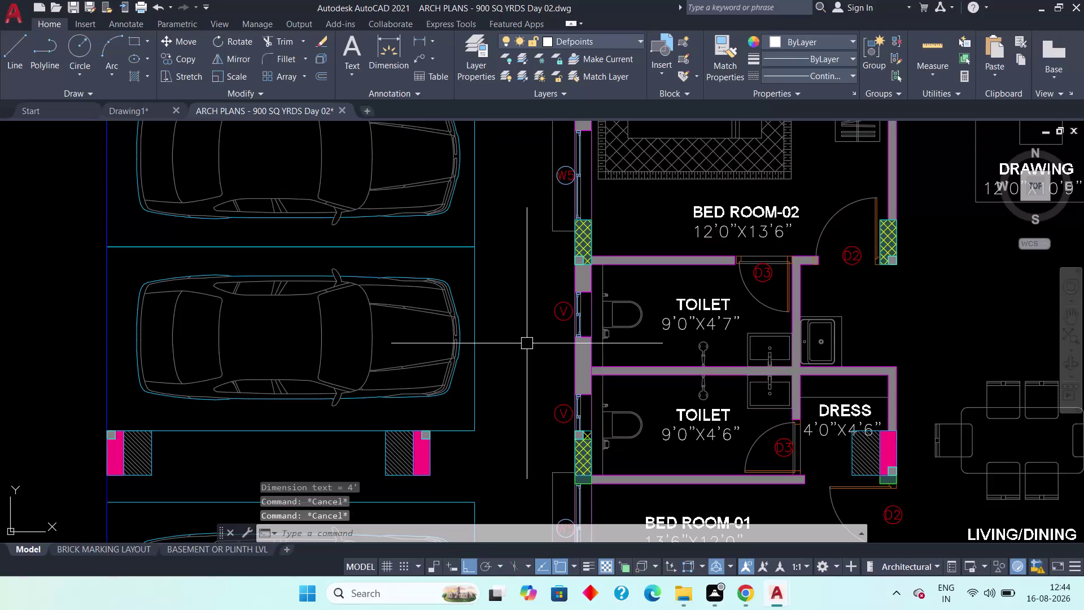
Pan and zoom across the ARCH PLANS floor plan toward the ramp and pick a column block.
scroll(down, 3)
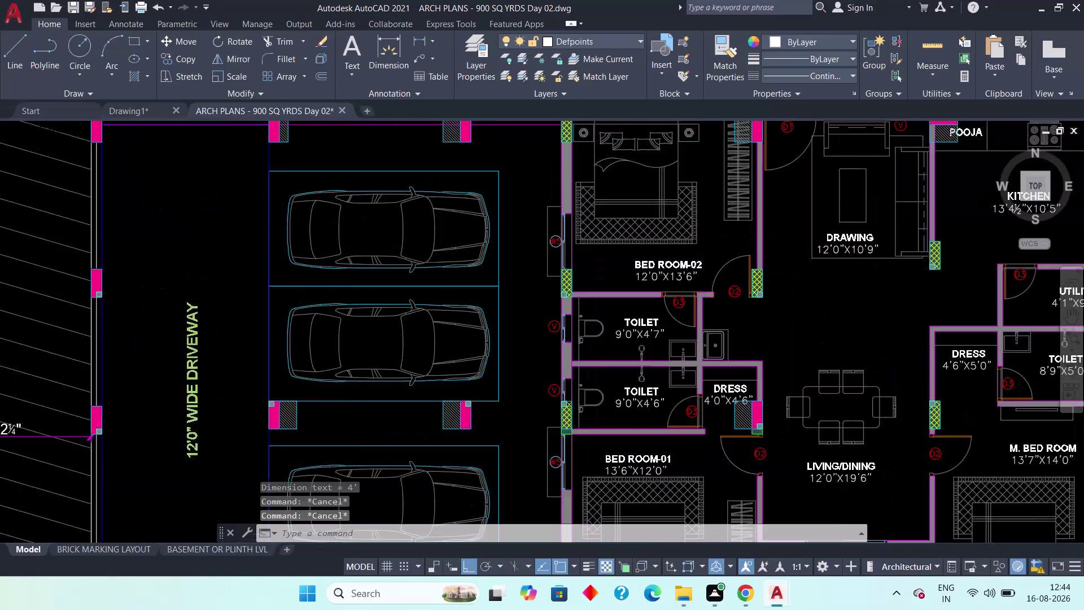
scroll(down, 3)
scroll(down, 3)
middle_drag(593, 359, 699, 404)
scroll(up, 3)
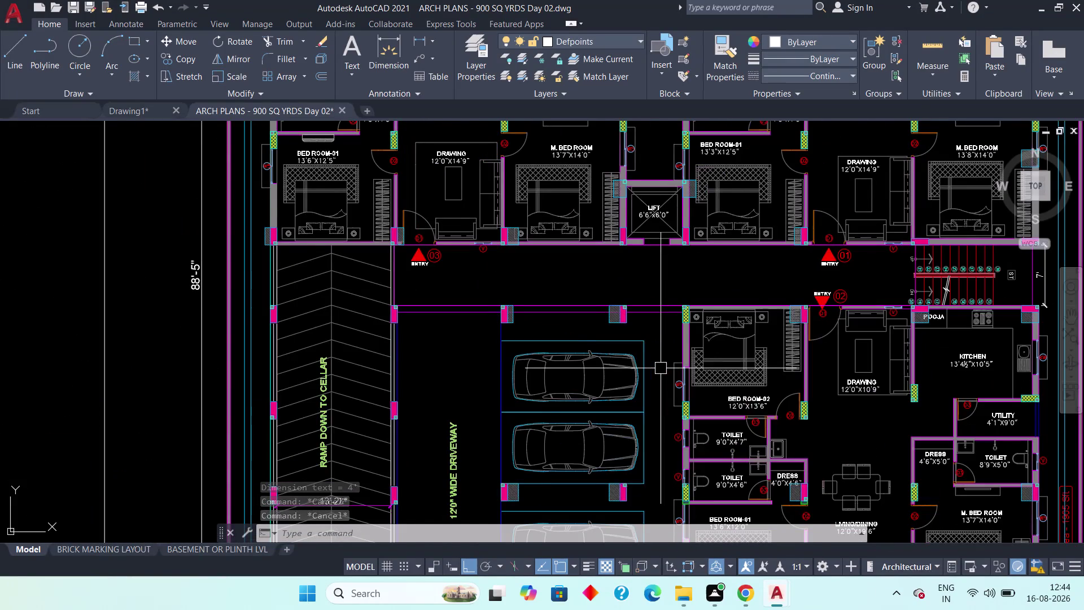
middle_drag(696, 386, 832, 431)
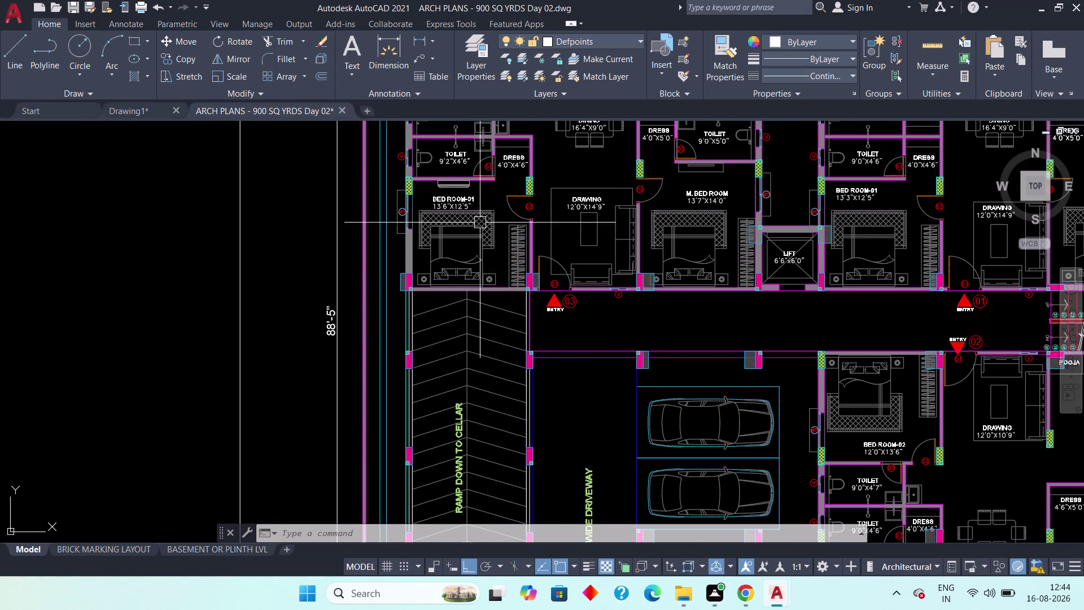
scroll(down, 3)
middle_drag(498, 255, 539, 281)
scroll(down, 3)
scroll(up, 3)
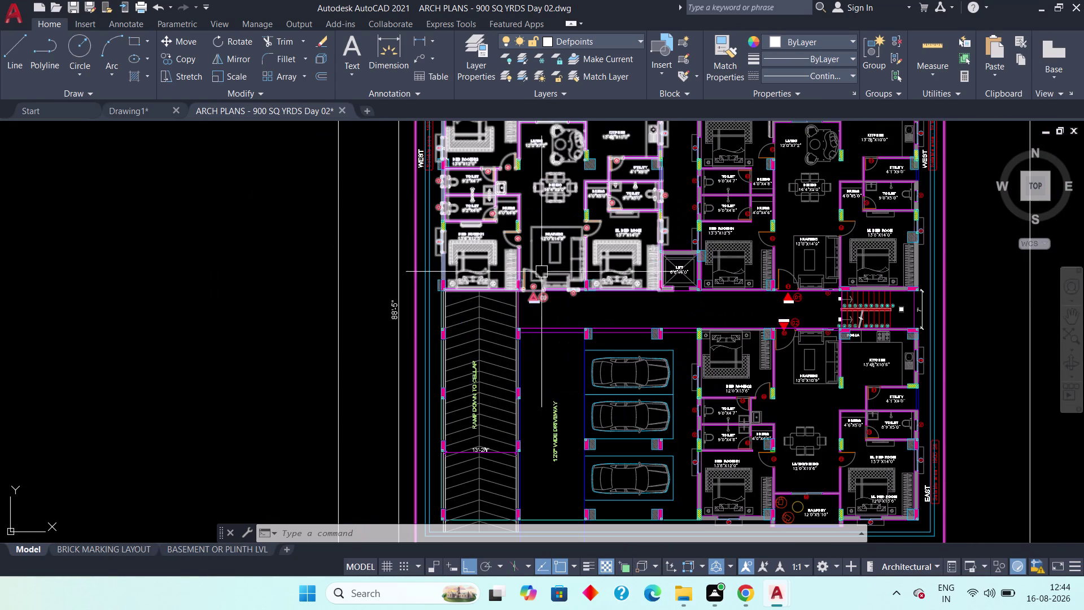
scroll(up, 3)
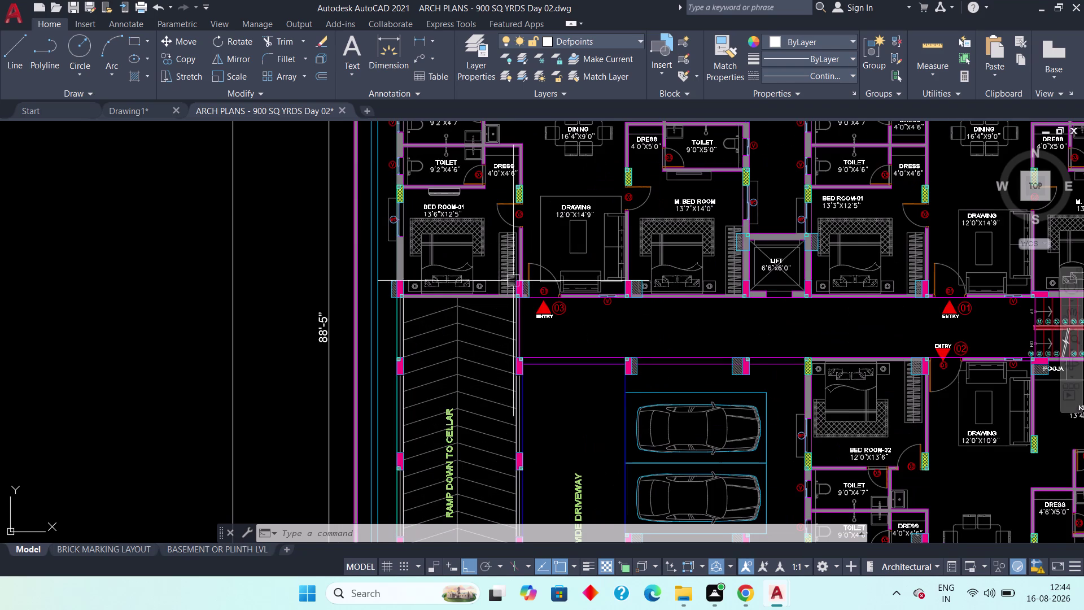
click(517, 286)
scroll(down, 3)
scroll(up, 3)
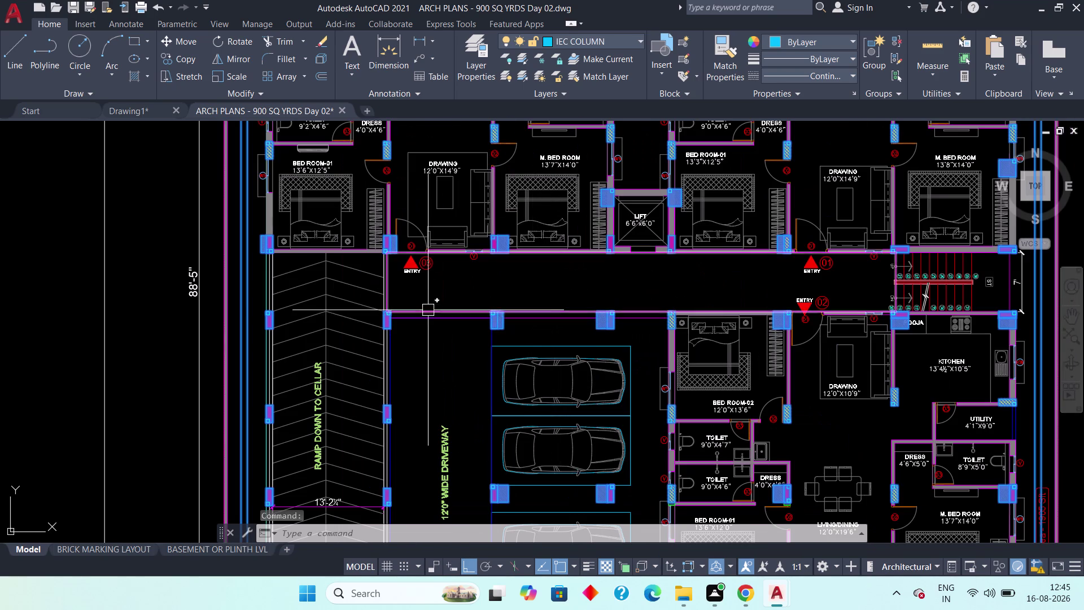
scroll(down, 3)
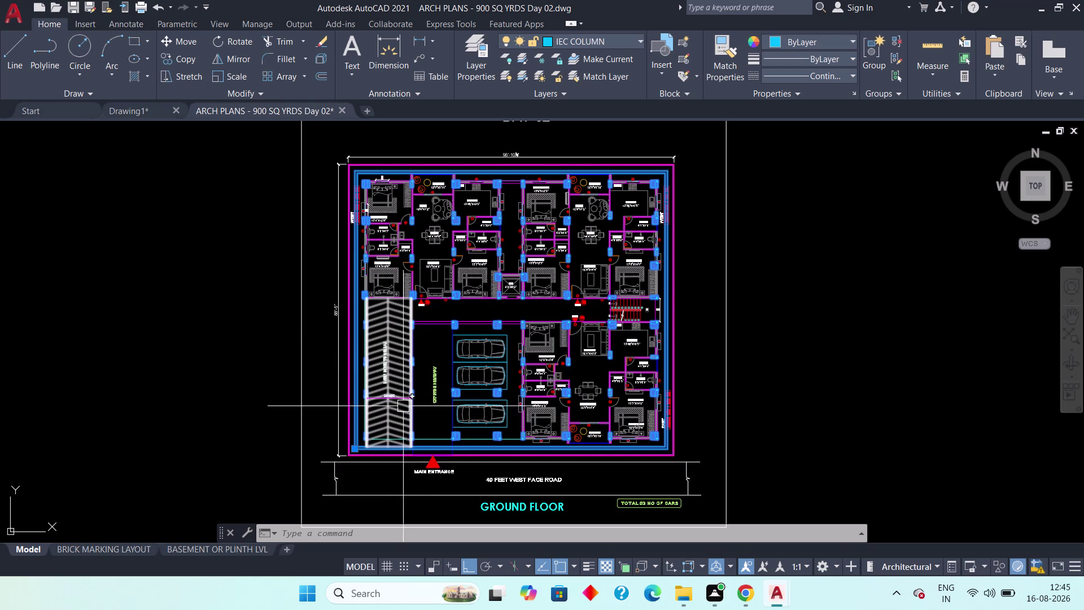
scroll(up, 3)
middle_drag(435, 378, 421, 263)
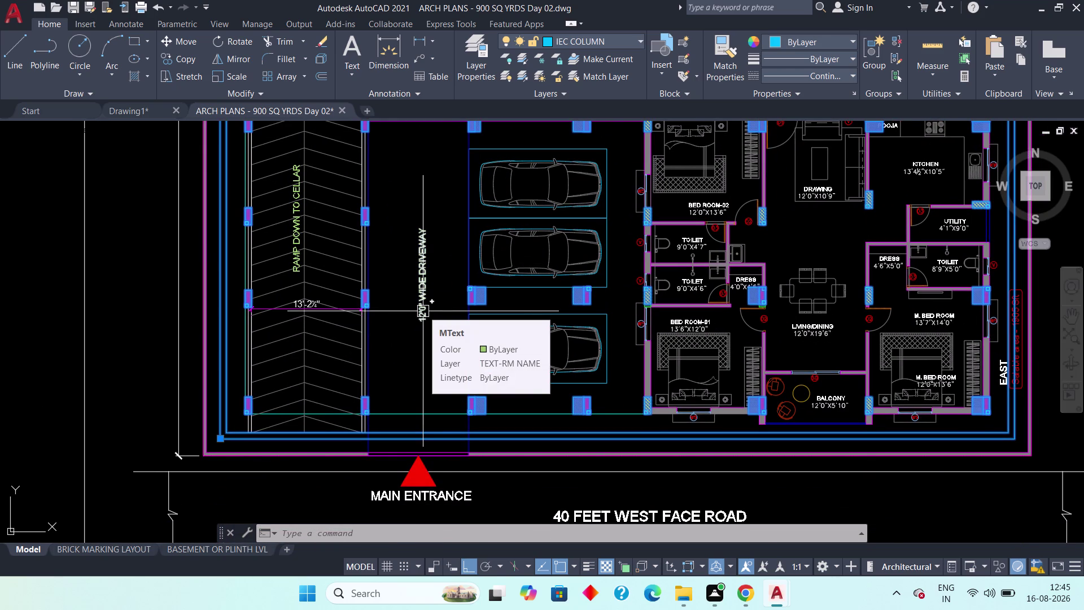
Cancel that selection, pick another column block, then clear the selection.
key(Escape)
key(Escape)
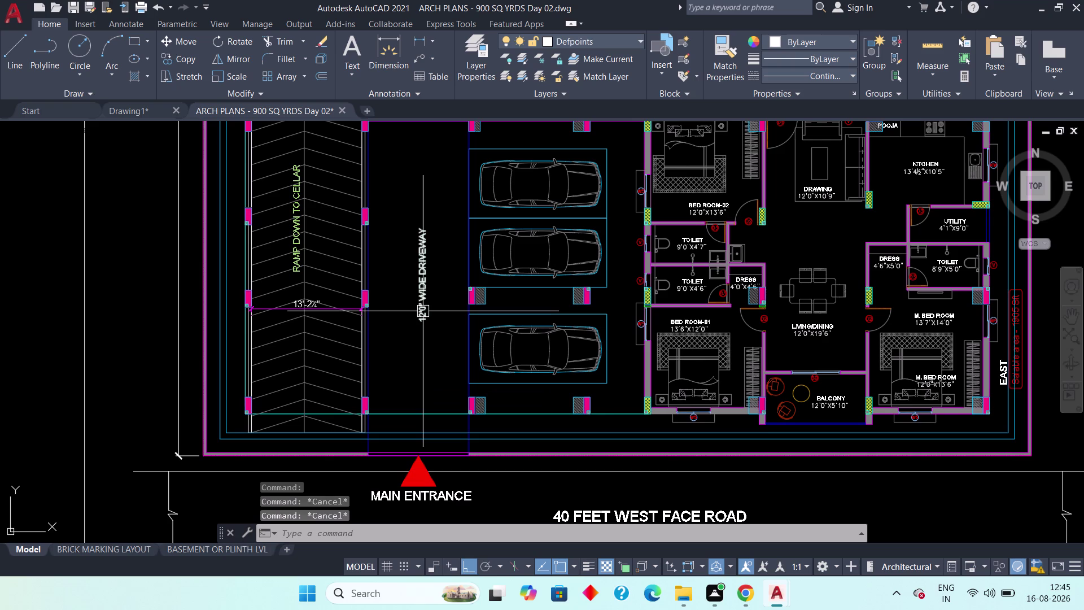
scroll(down, 3)
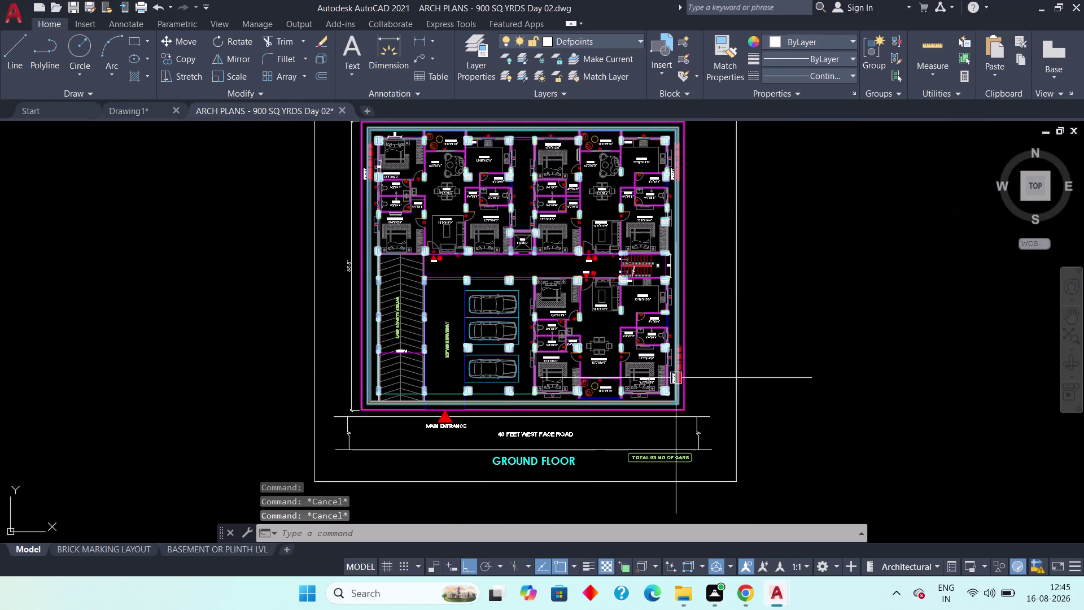
scroll(up, 3)
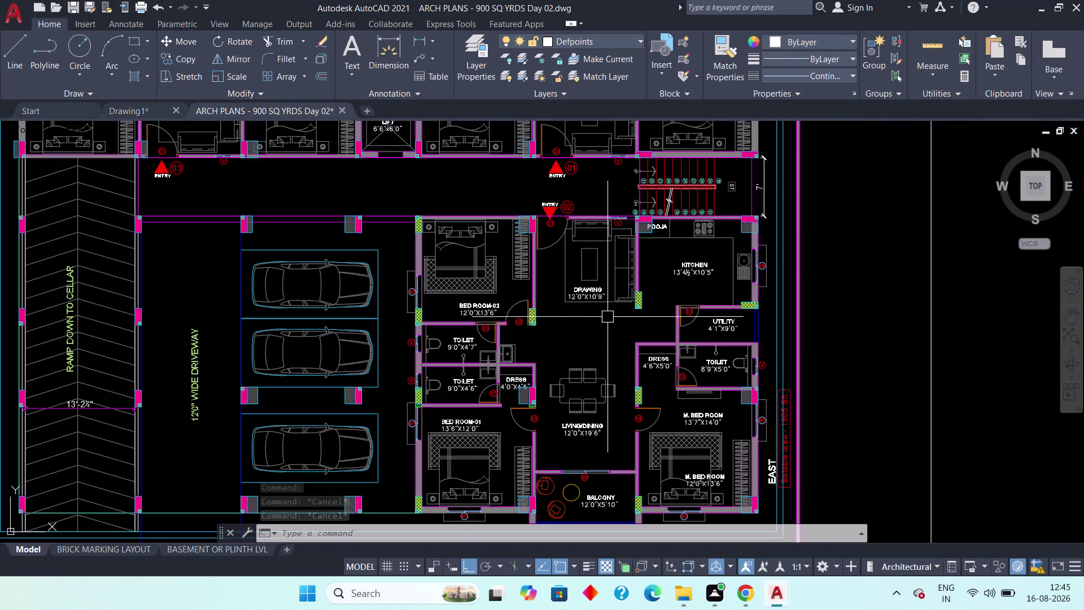
scroll(up, 3)
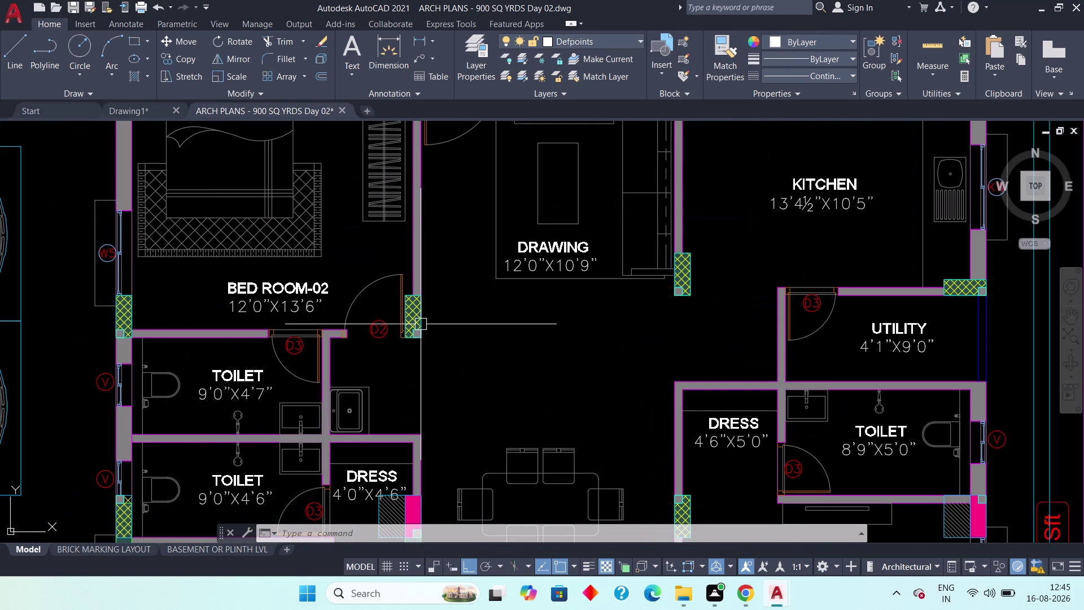
click(420, 324)
scroll(down, 3)
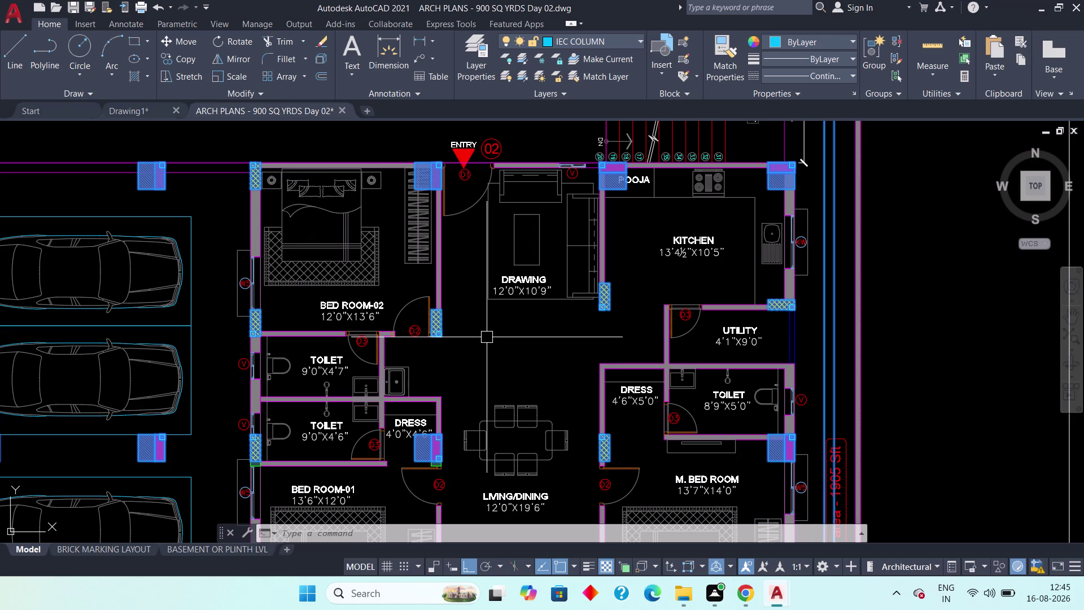
key(Escape)
key(Escape)
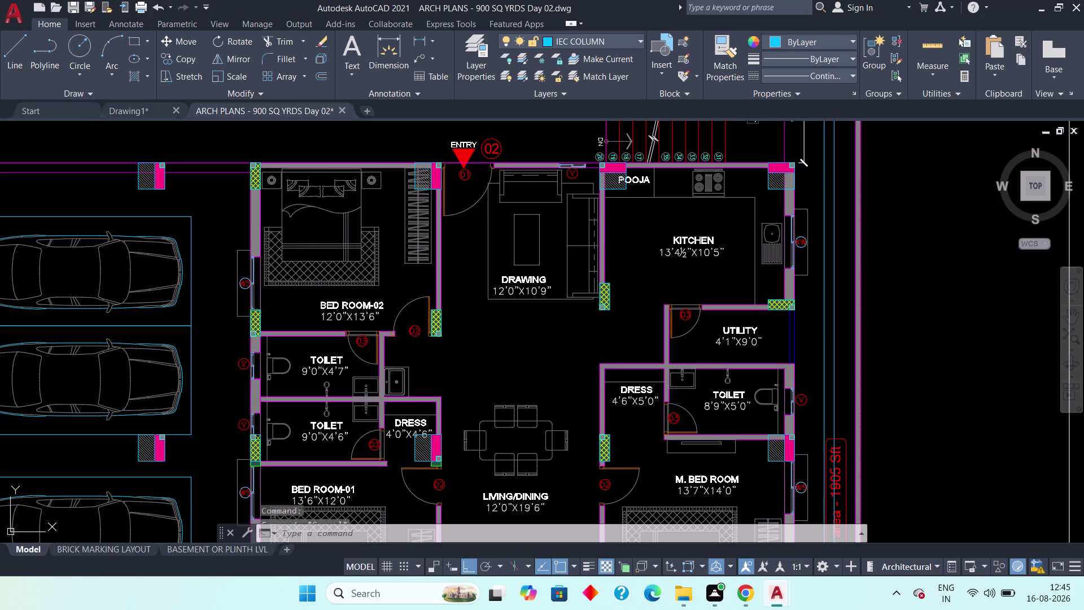
key(Escape)
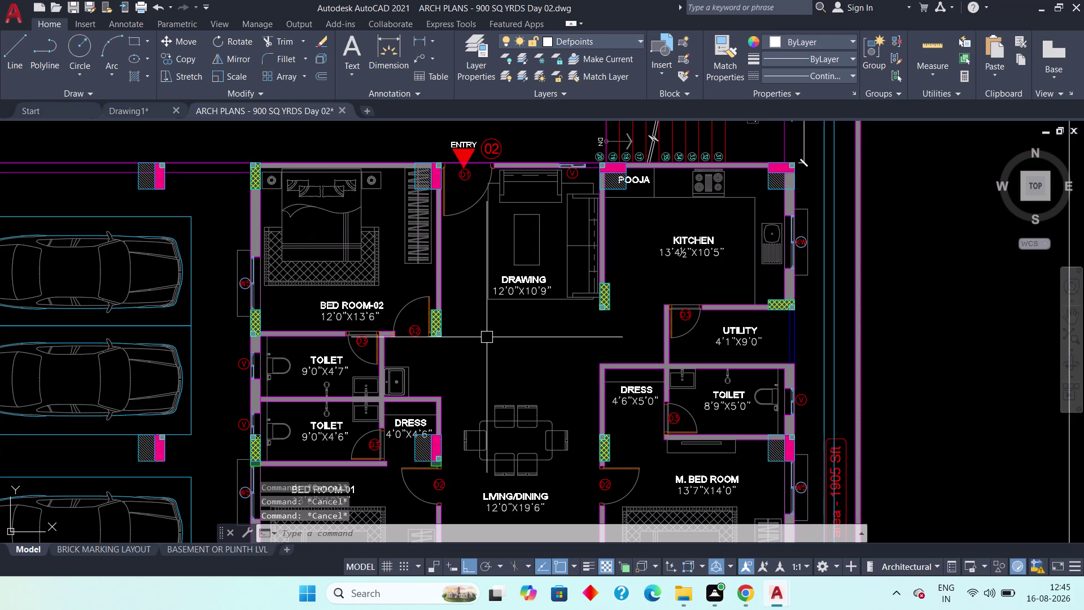
scroll(down, 3)
scroll(down, 3)
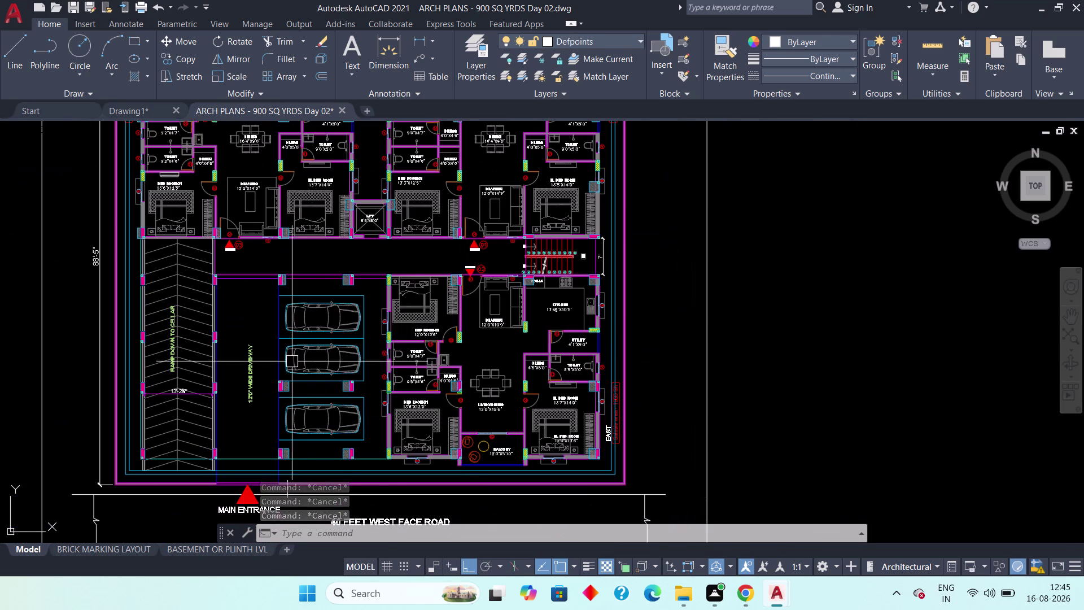
middle_drag(261, 326, 290, 291)
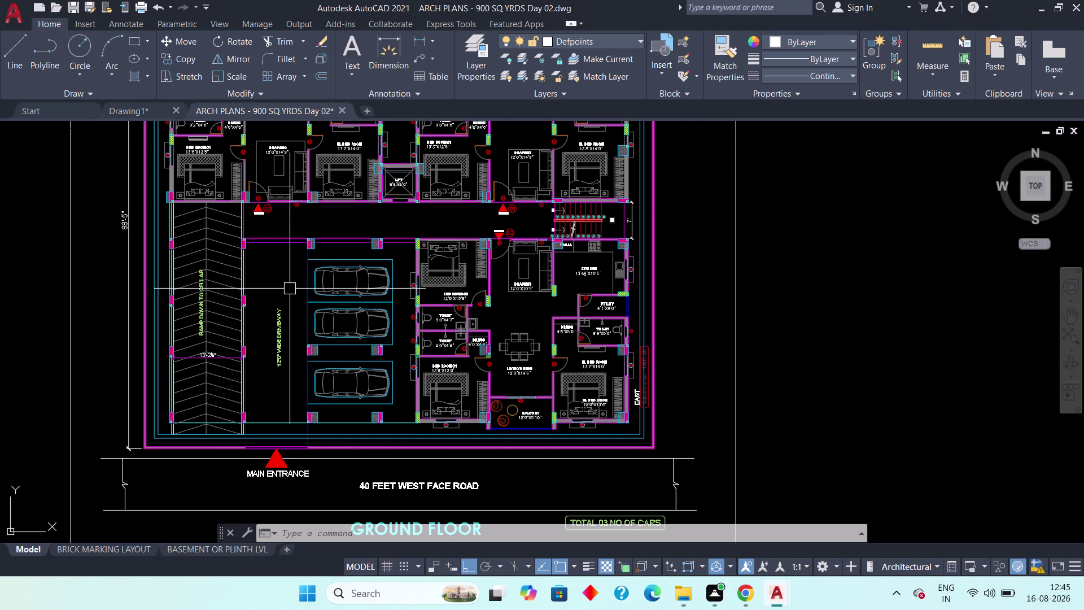
Pan and zoom toward the flat beside the parking and Bed Room-02.
scroll(up, 3)
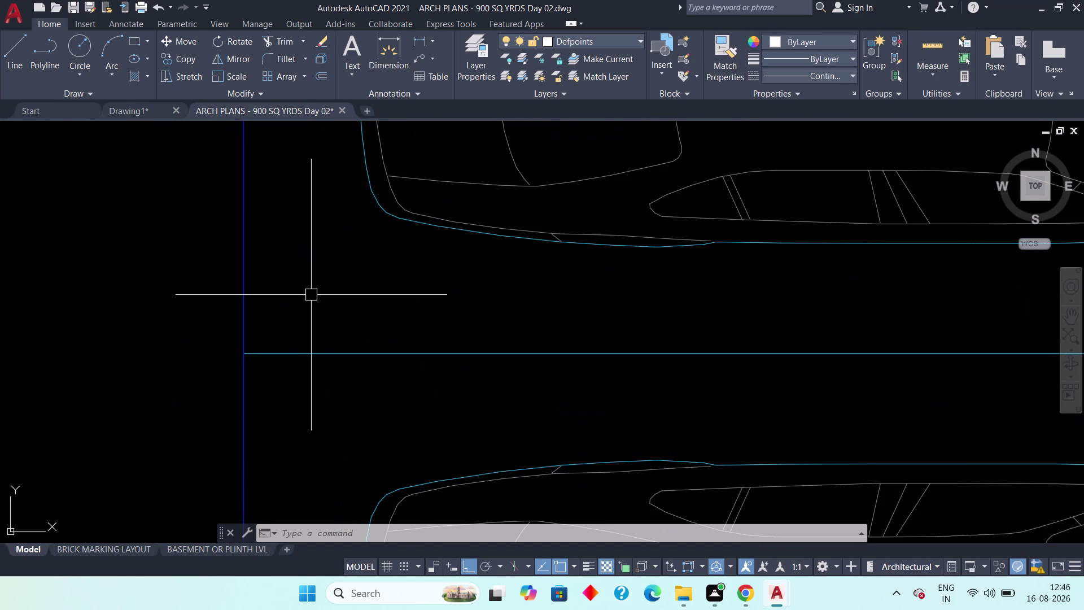
scroll(down, 3)
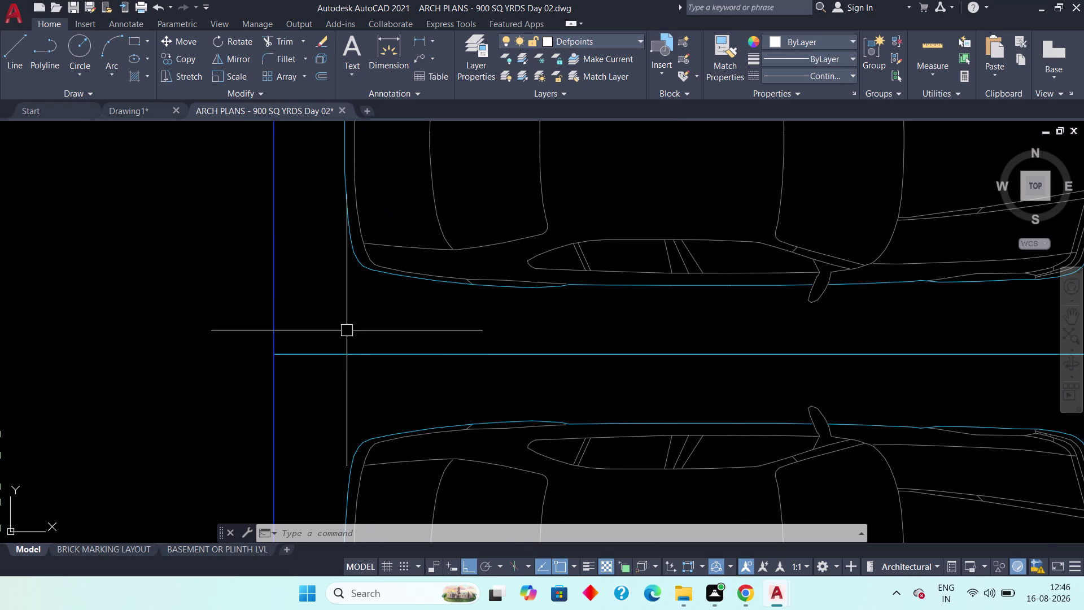
scroll(down, 3)
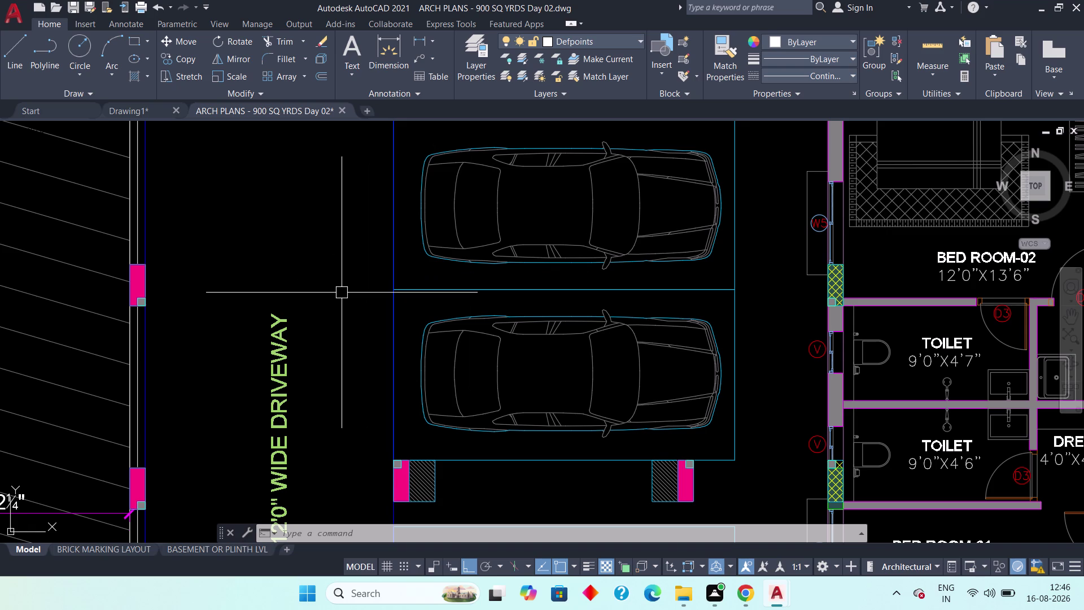
scroll(down, 3)
middle_drag(324, 353, 239, 341)
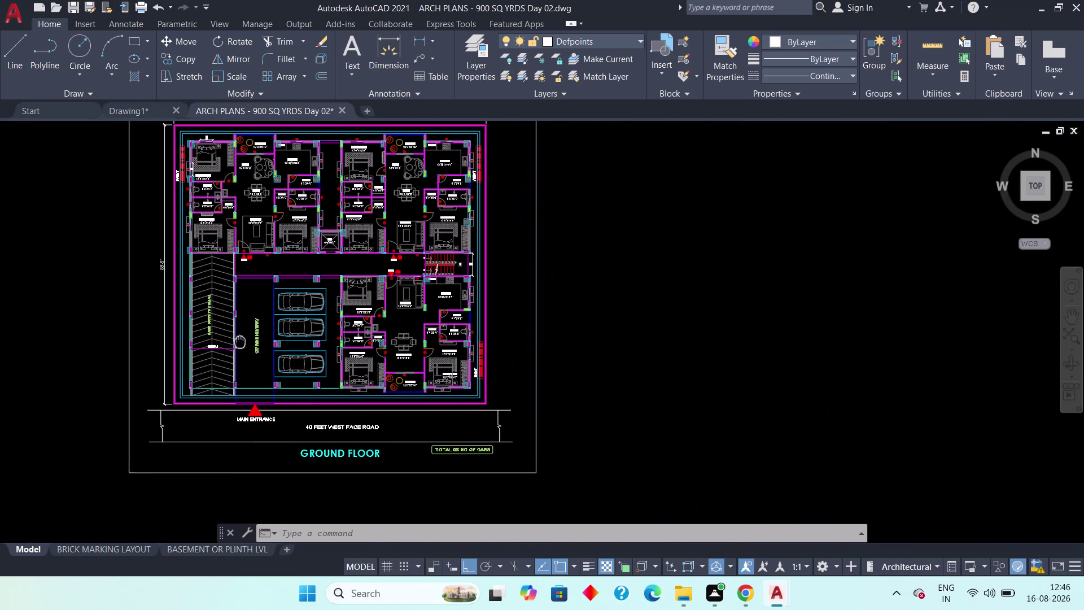
middle_drag(238, 340, 236, 339)
scroll(up, 3)
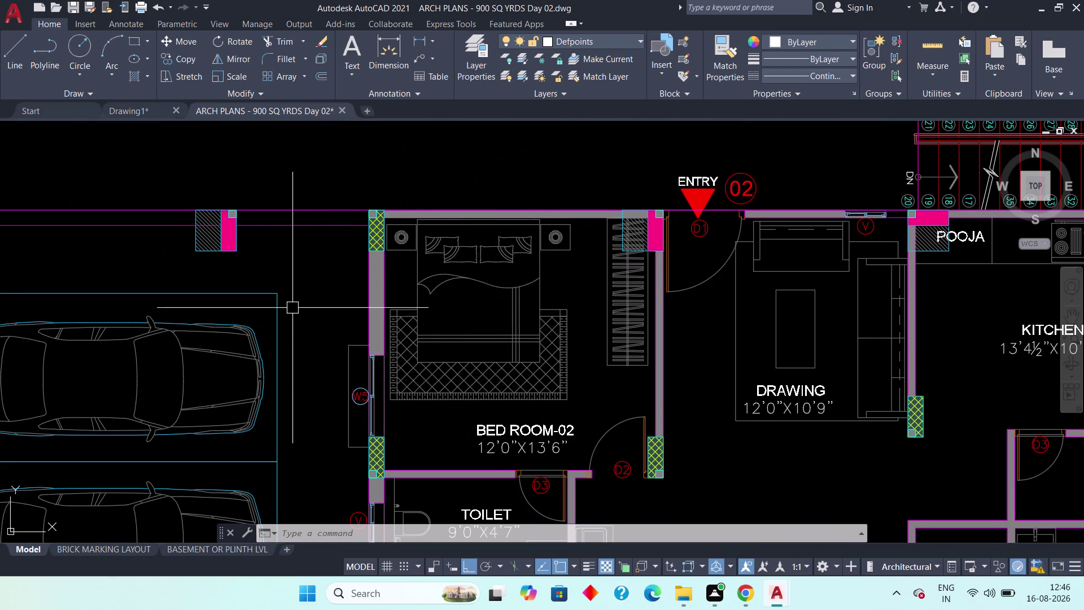
middle_drag(301, 301, 303, 272)
scroll(down, 3)
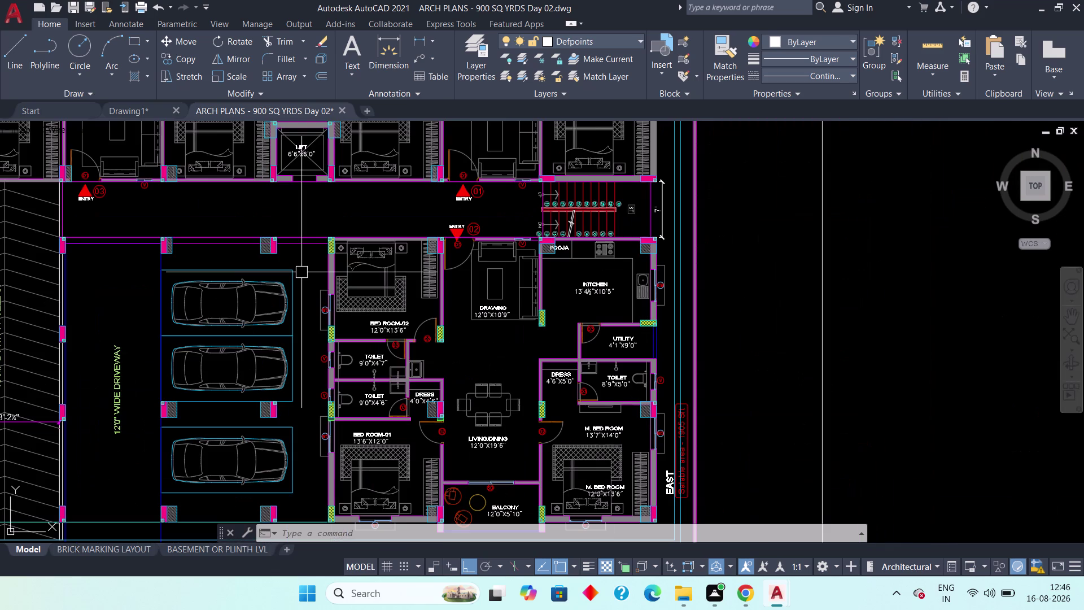
scroll(up, 3)
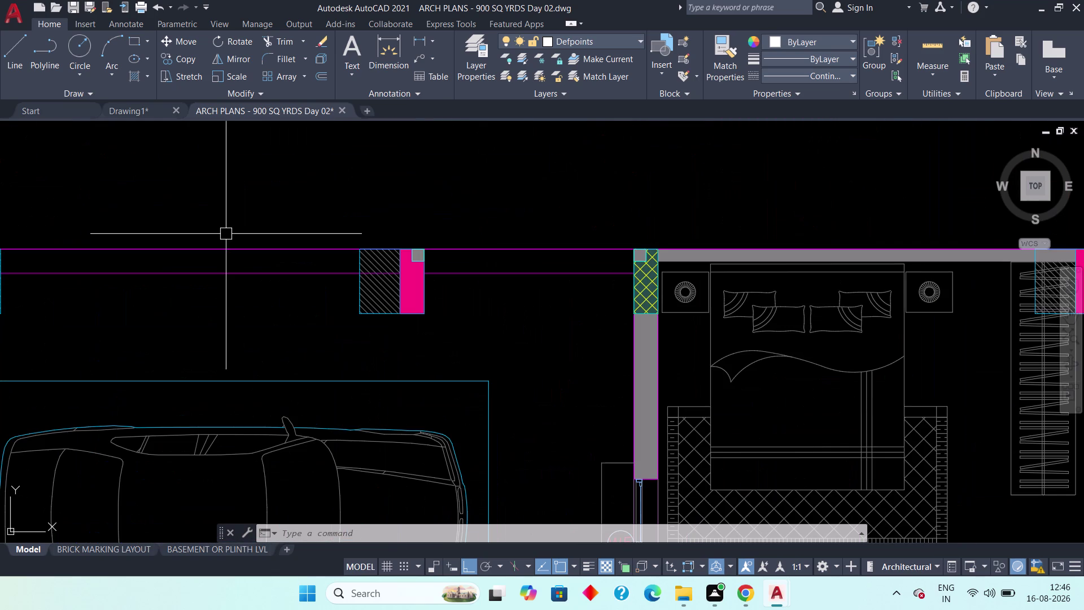
Select the wall lines above the parking, follow them to the column, then deselect.
drag(355, 199, 348, 206)
click(259, 288)
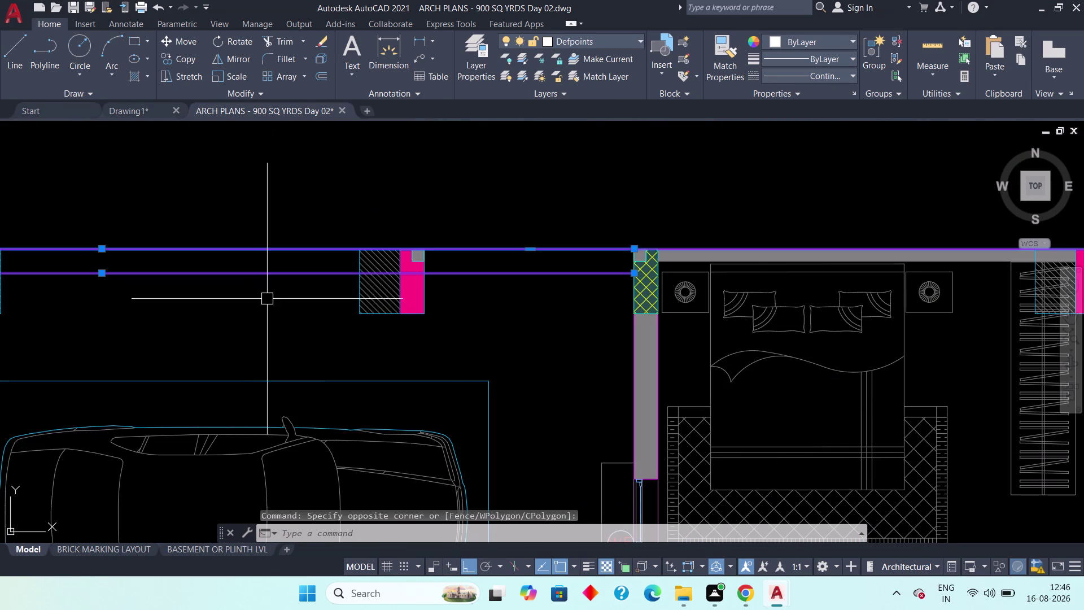
middle_drag(472, 346, 611, 245)
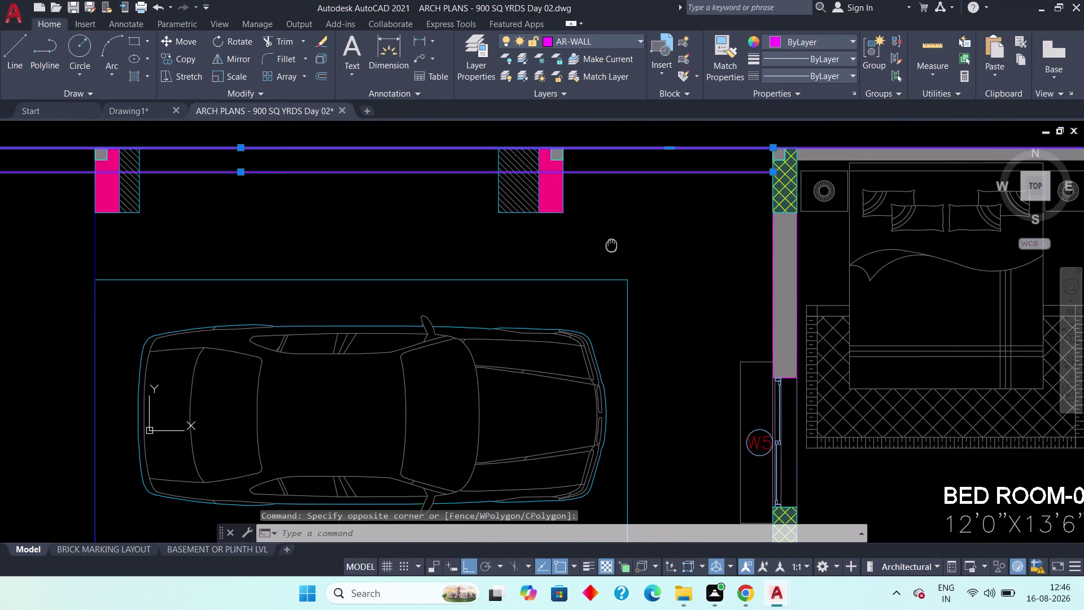
middle_drag(611, 245, 661, 278)
scroll(down, 3)
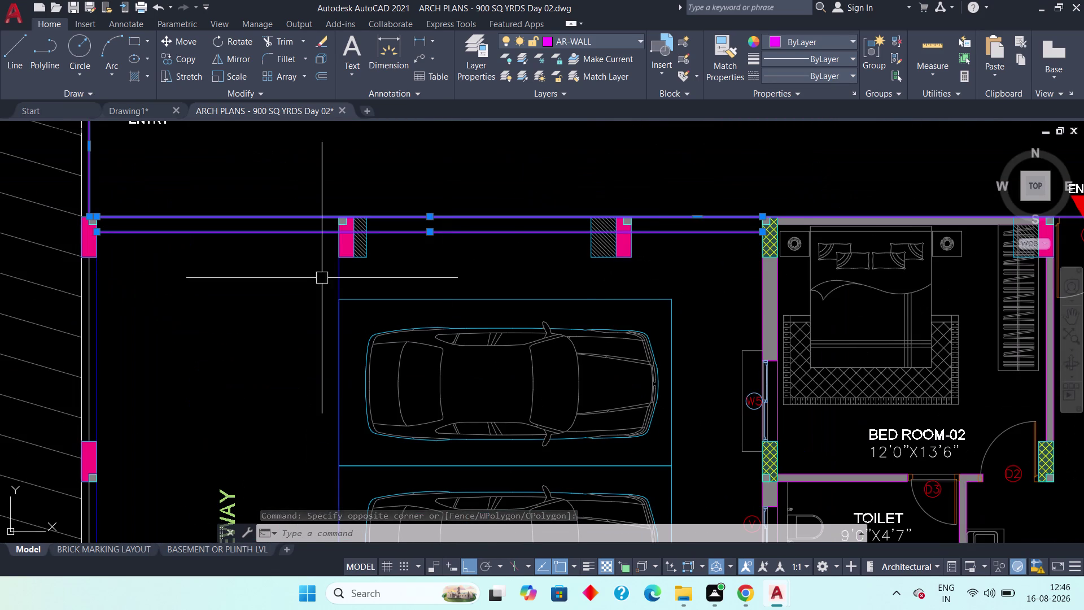
scroll(up, 3)
middle_drag(196, 337, 298, 412)
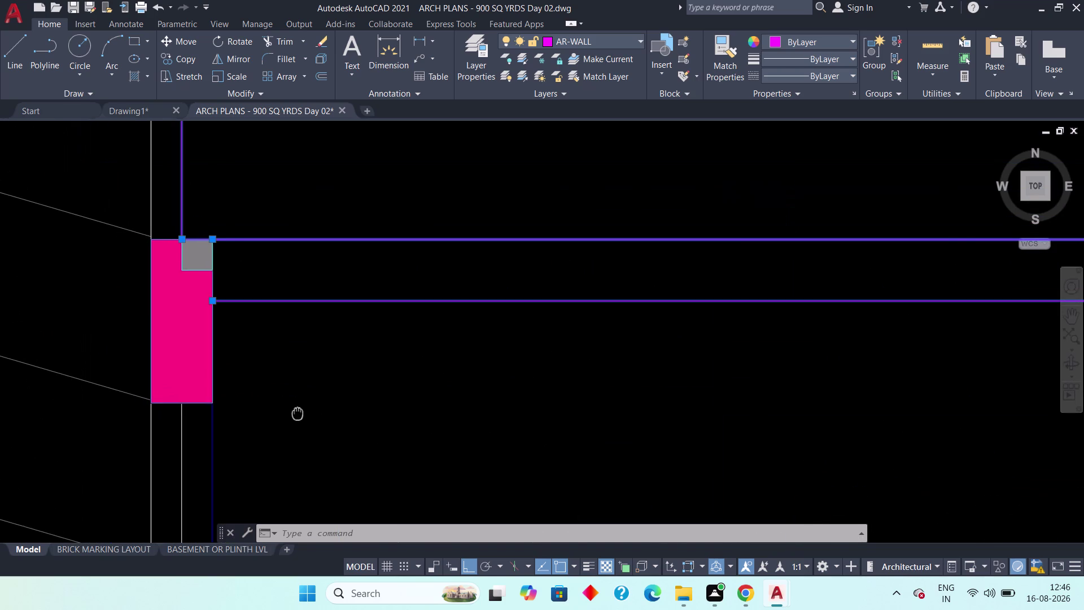
scroll(up, 3)
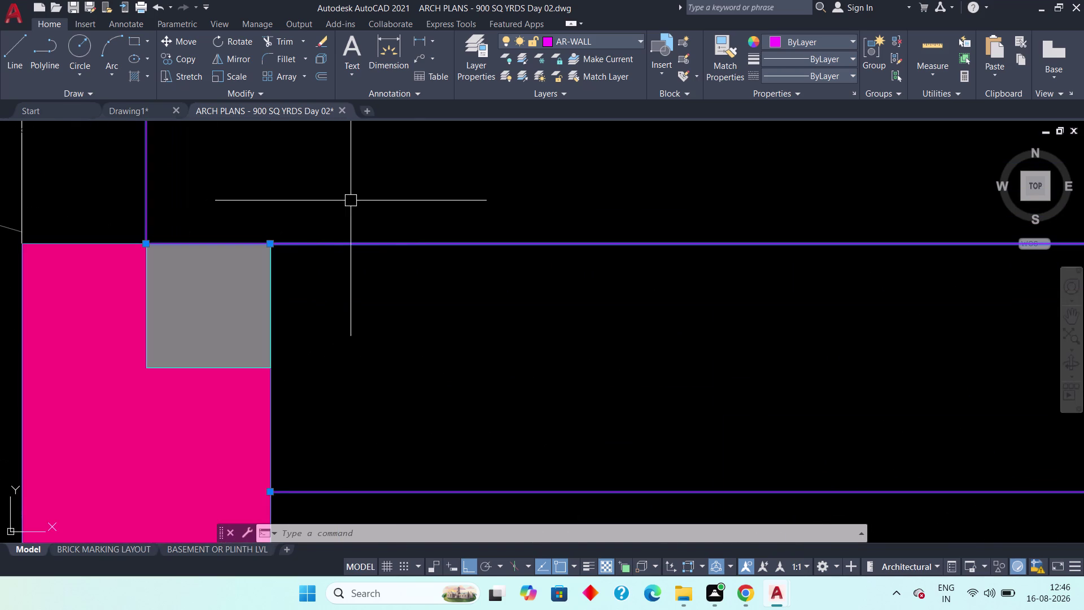
key(Escape)
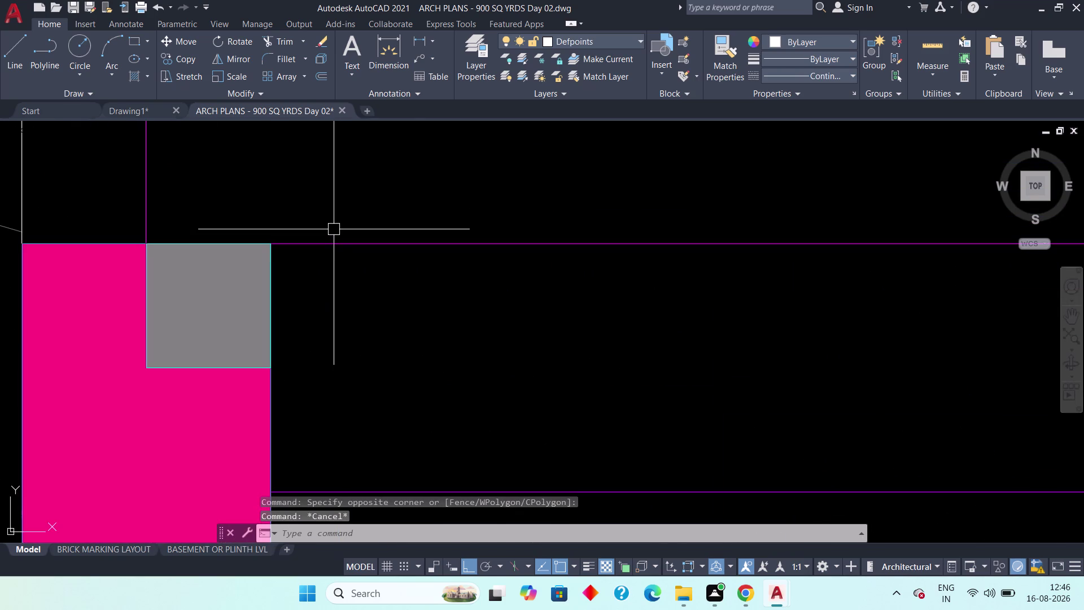
scroll(down, 3)
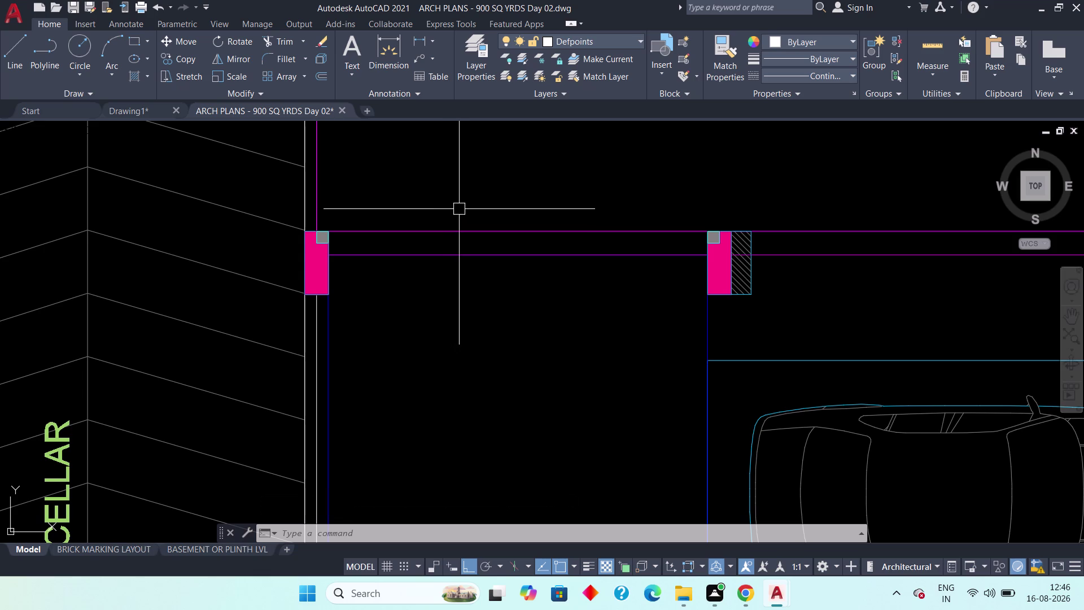
key(Escape)
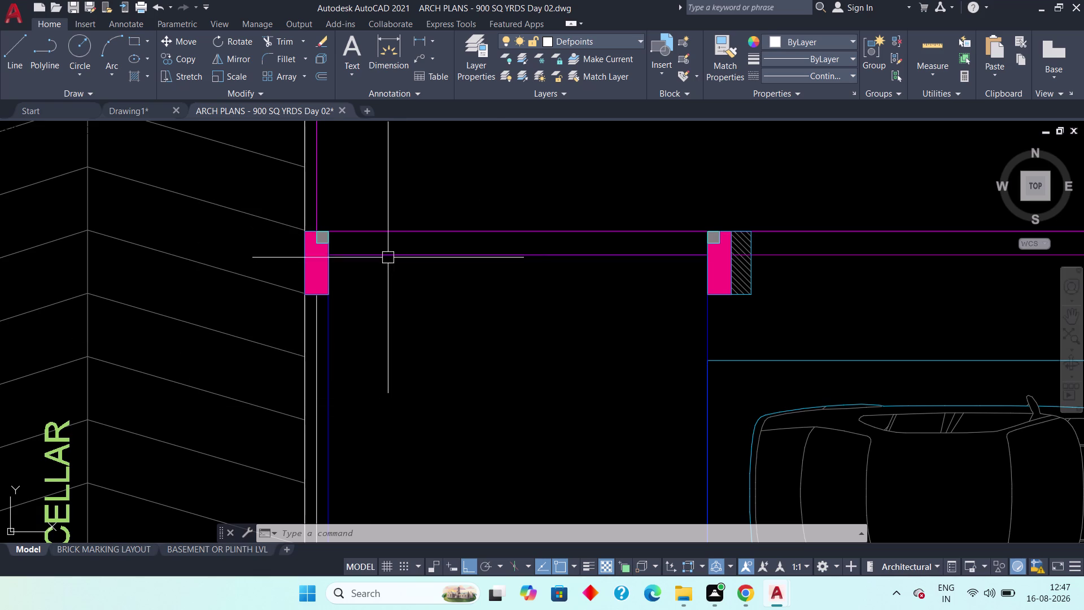
scroll(down, 3)
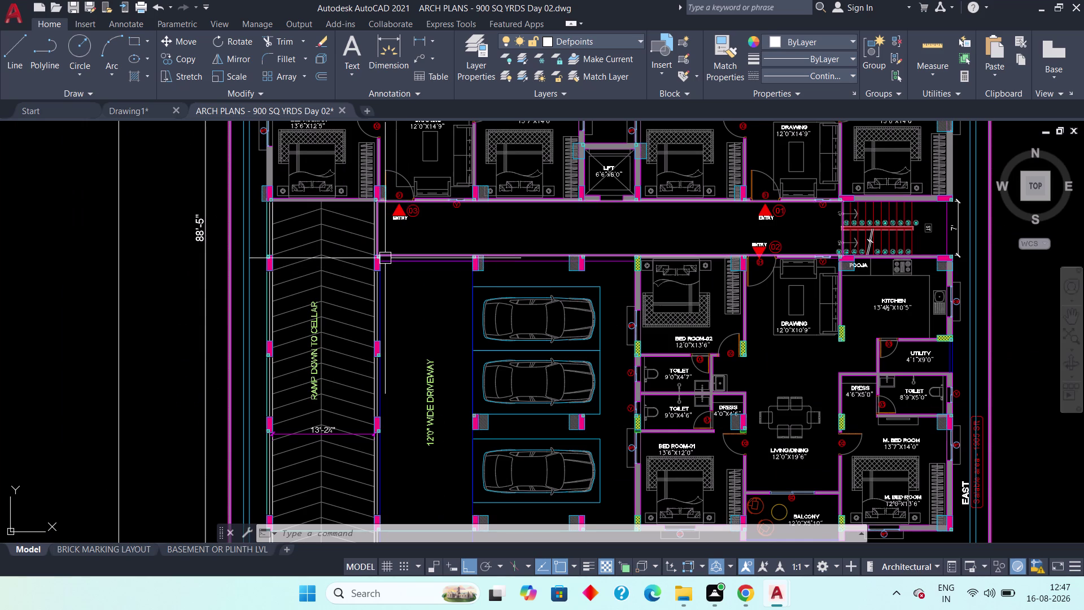
click(401, 260)
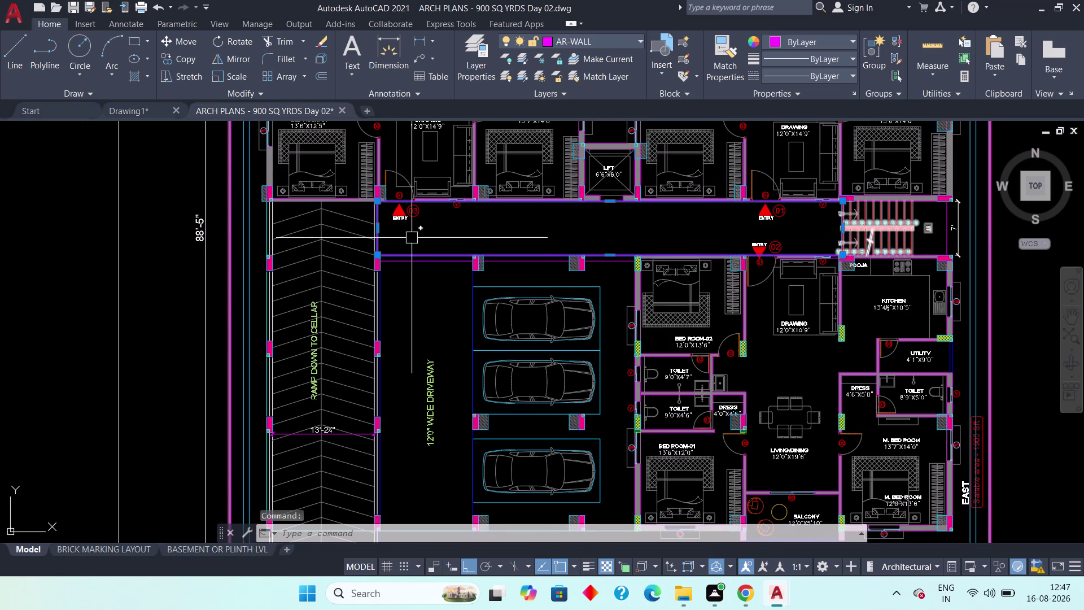
scroll(up, 3)
scroll(down, 3)
middle_drag(577, 247, 553, 250)
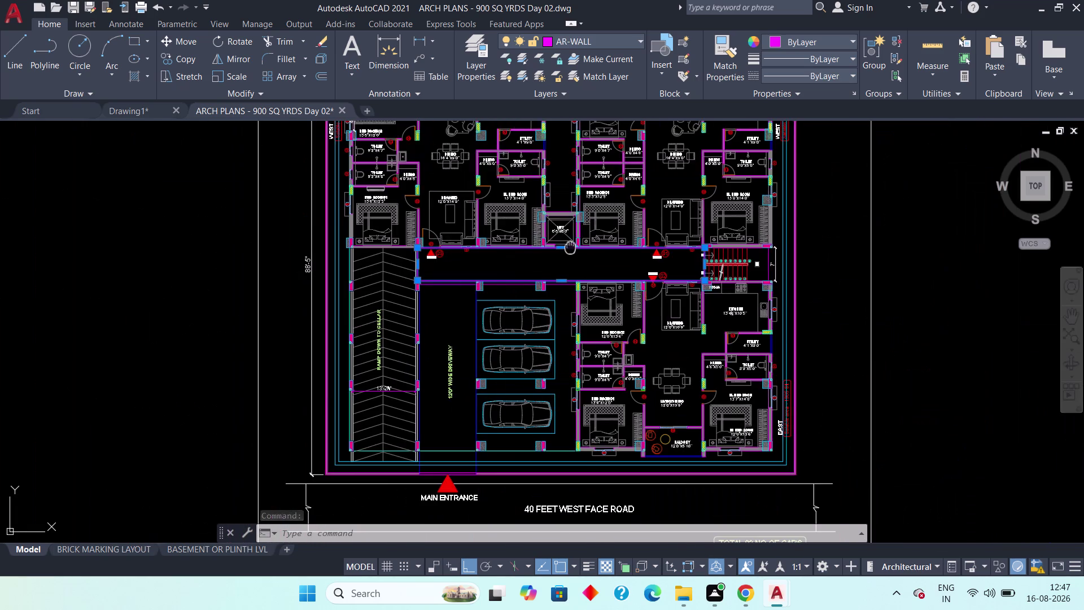
middle_drag(553, 250, 341, 239)
scroll(up, 3)
middle_drag(786, 263, 520, 252)
scroll(down, 3)
scroll(down, 3)
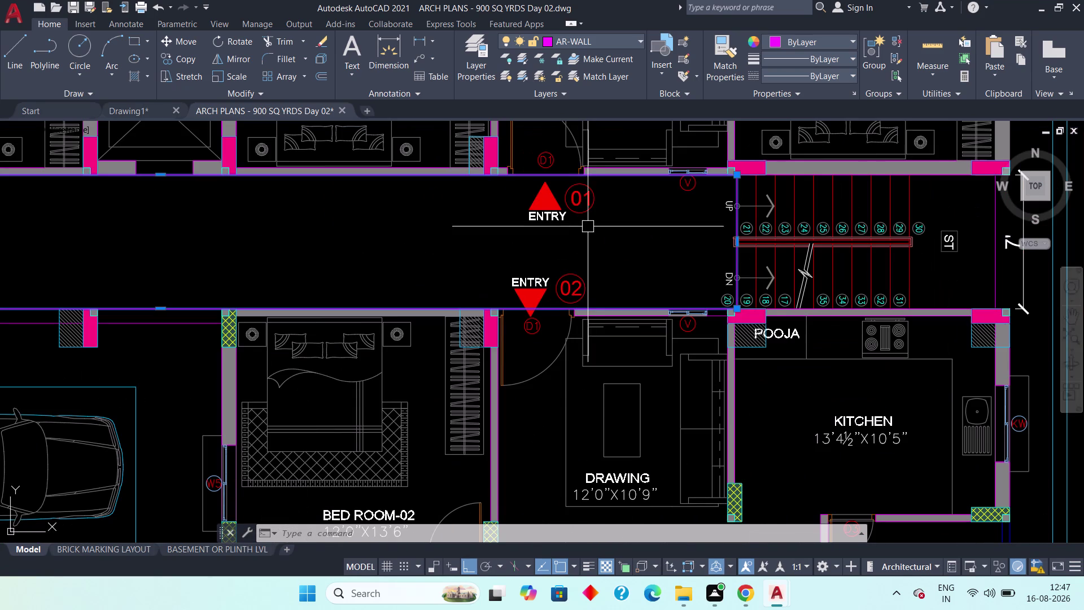
key(Escape)
key(Escape)
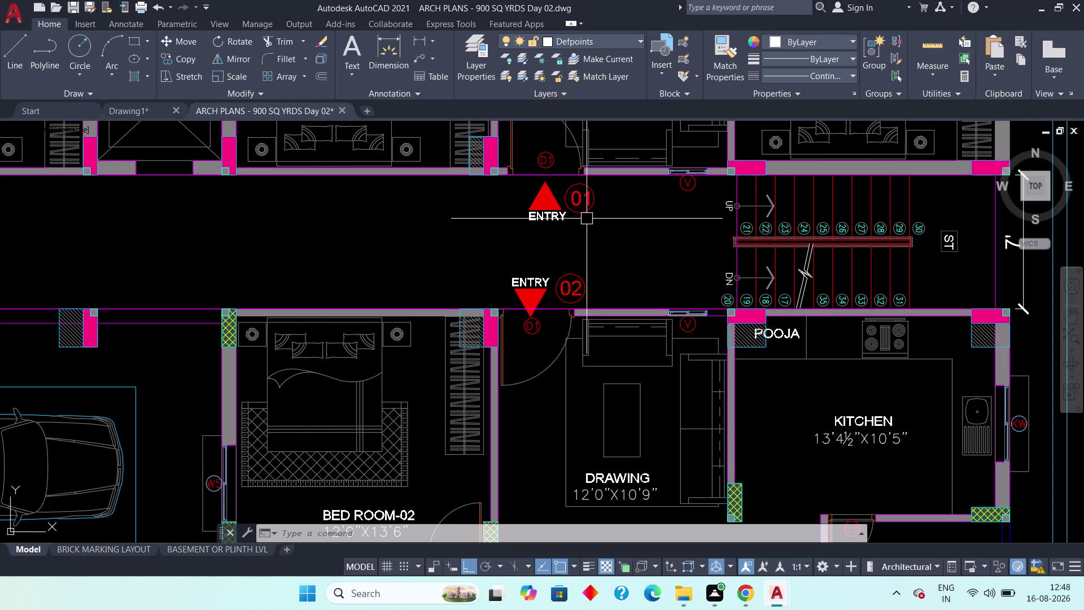
Pan and zoom to view the west bedroom wing, upper bedroom and balcony.
scroll(down, 3)
middle_drag(162, 295, 320, 288)
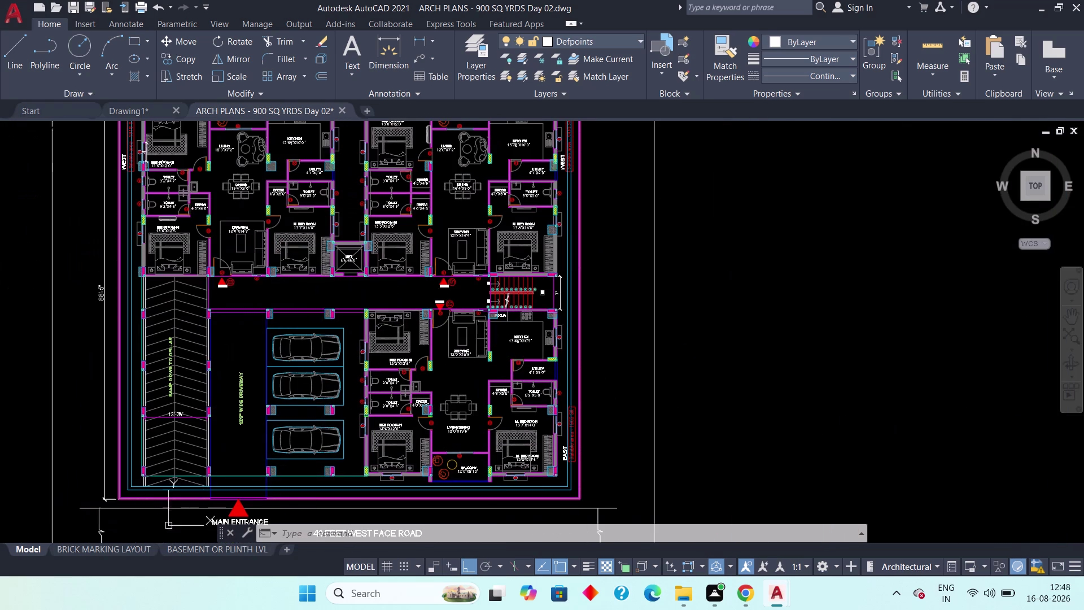
scroll(up, 3)
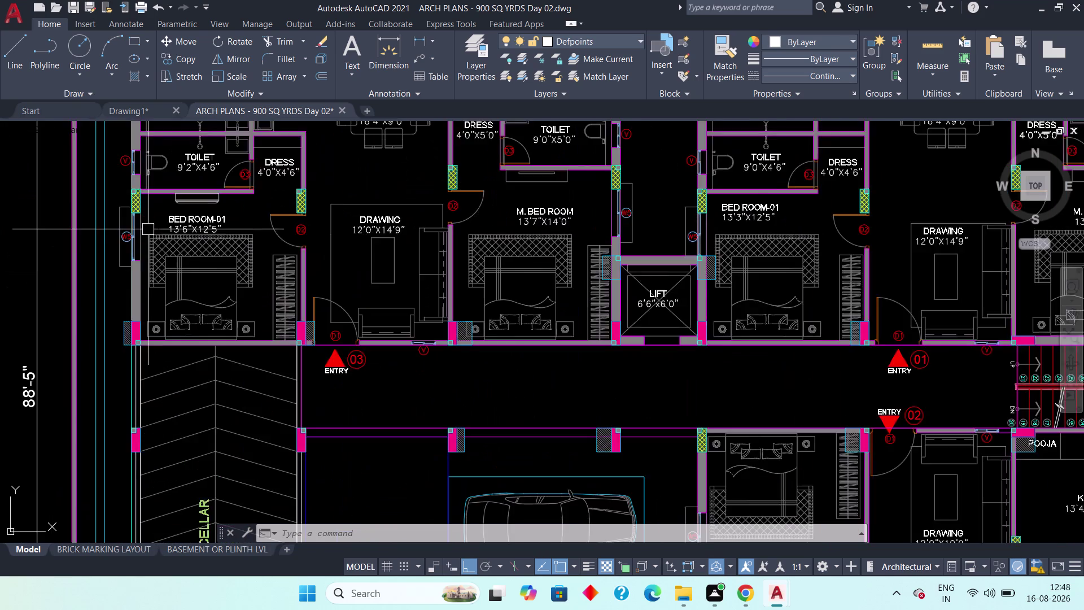
scroll(up, 3)
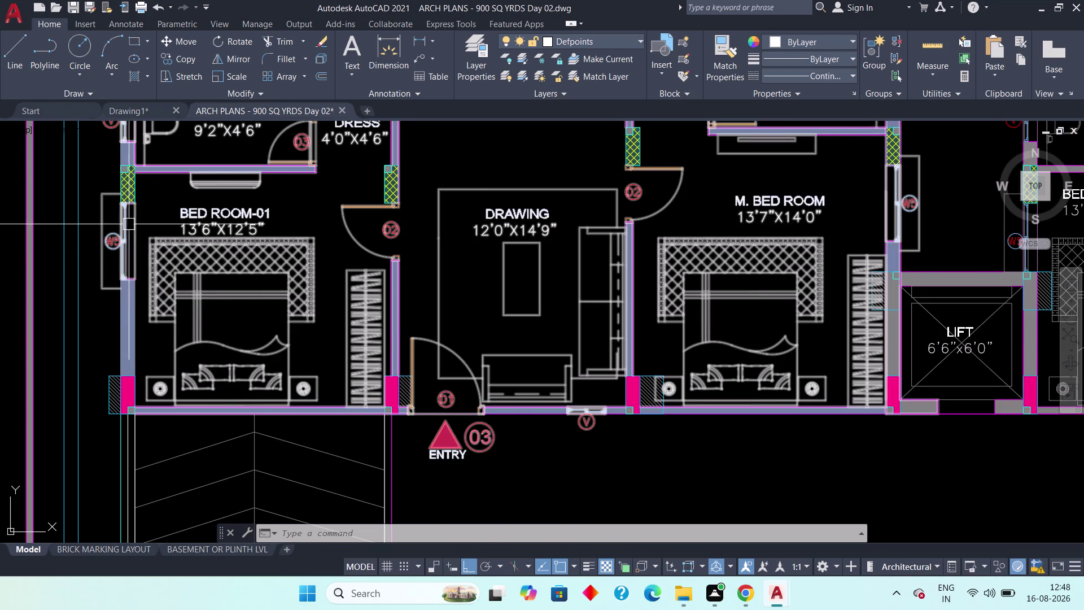
scroll(up, 3)
scroll(up, 3)
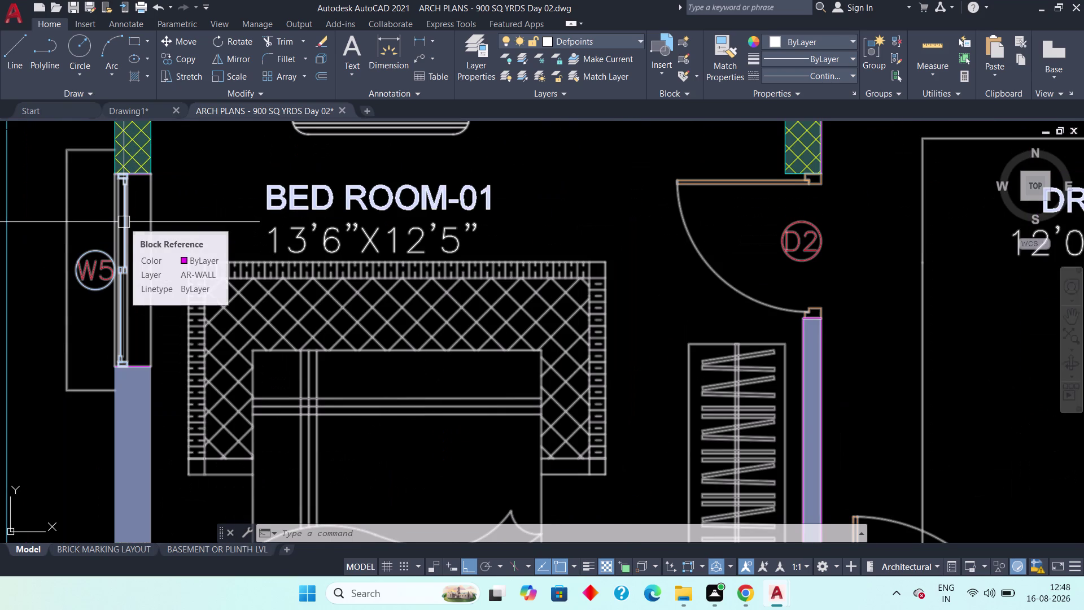
scroll(down, 3)
scroll(down, 3)
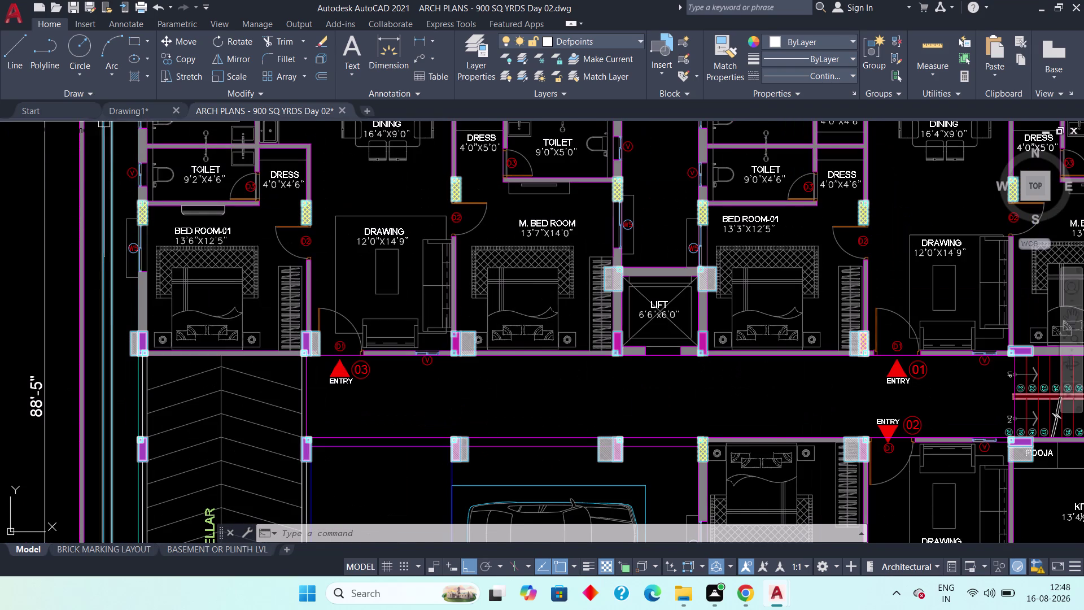
middle_drag(200, 225, 202, 361)
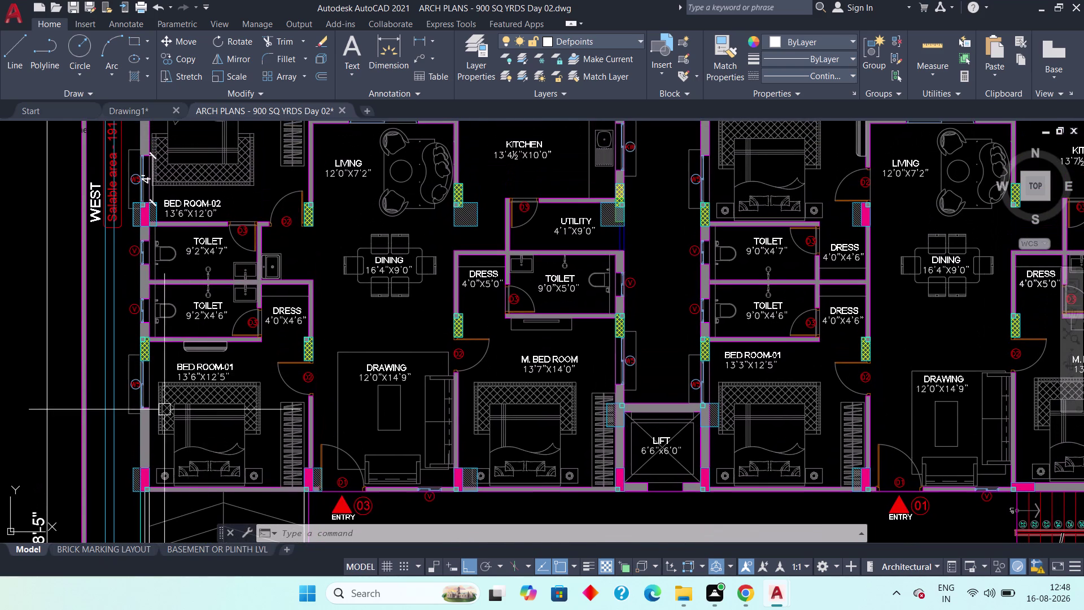
middle_drag(169, 289, 182, 352)
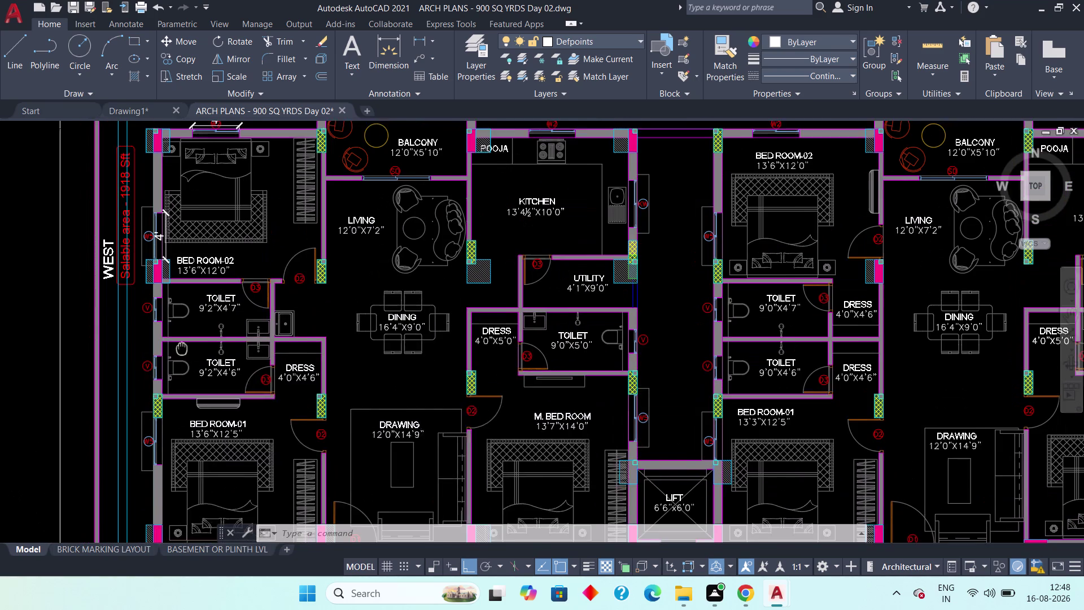
middle_drag(182, 352, 183, 363)
click(117, 113)
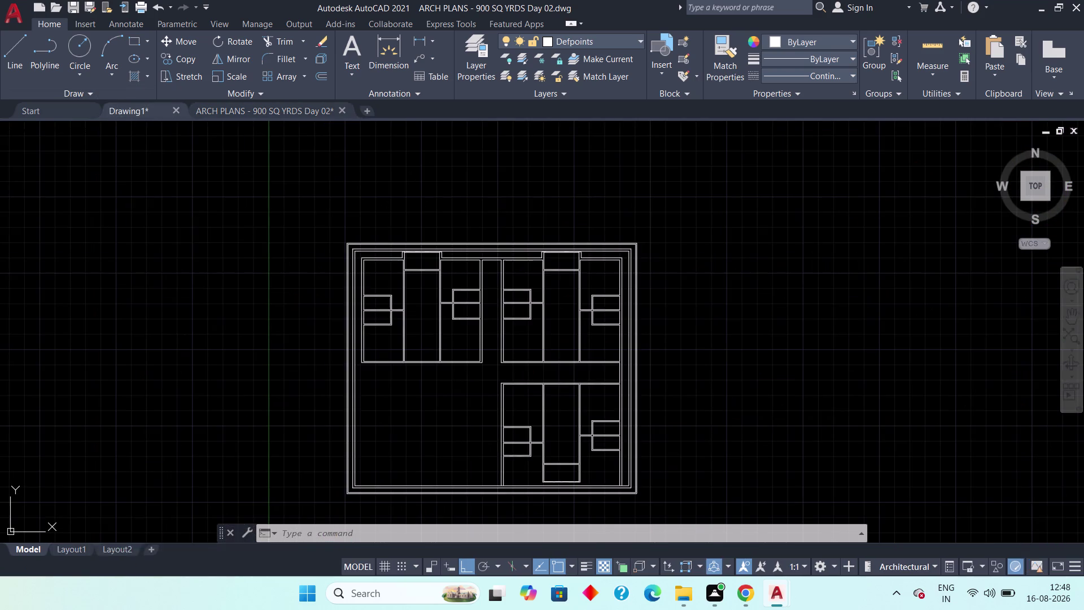
scroll(up, 3)
middle_drag(381, 334, 391, 351)
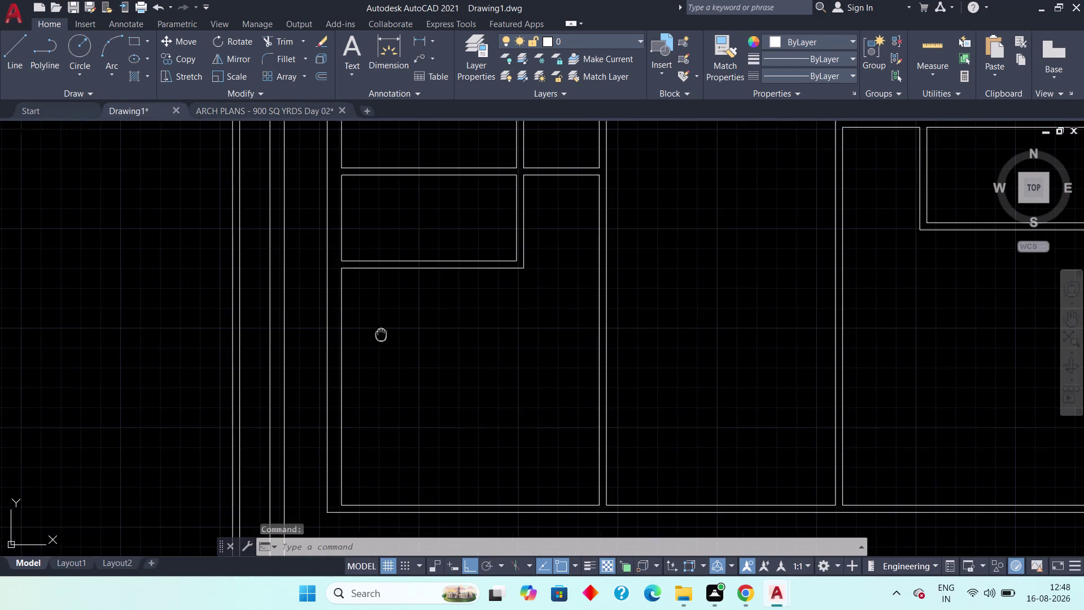
middle_drag(390, 352, 393, 355)
scroll(up, 3)
middle_drag(368, 323, 403, 401)
scroll(down, 3)
middle_drag(385, 368, 397, 454)
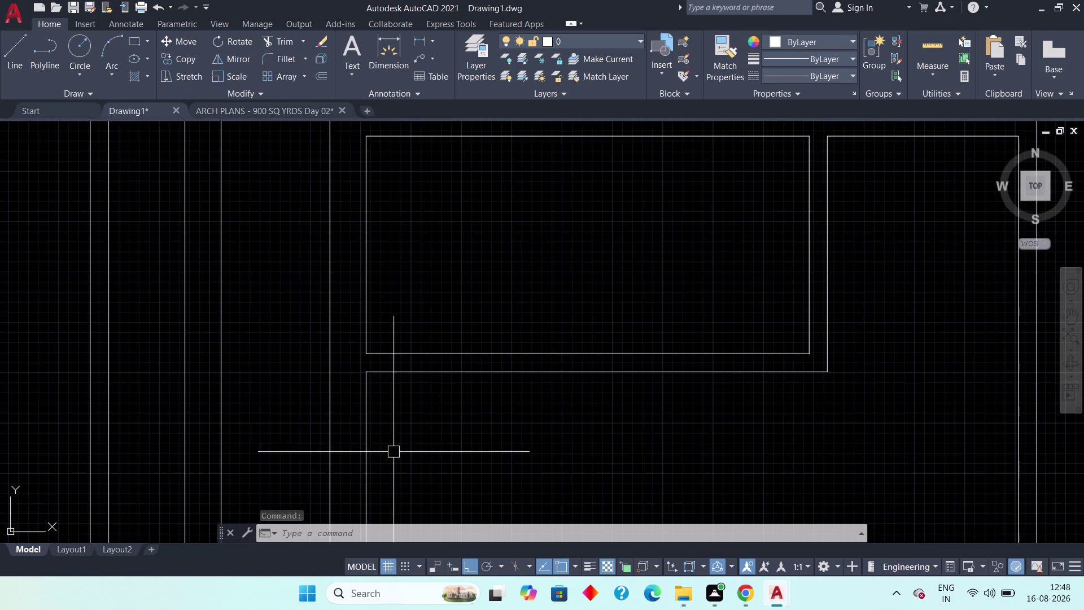
scroll(down, 3)
middle_drag(394, 439, 395, 404)
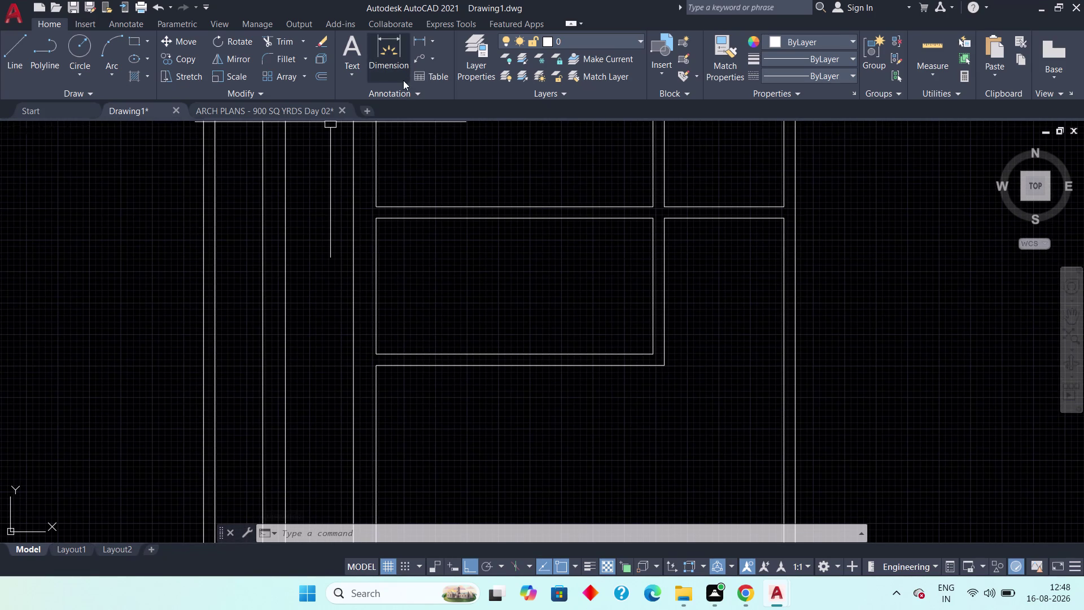
click(422, 38)
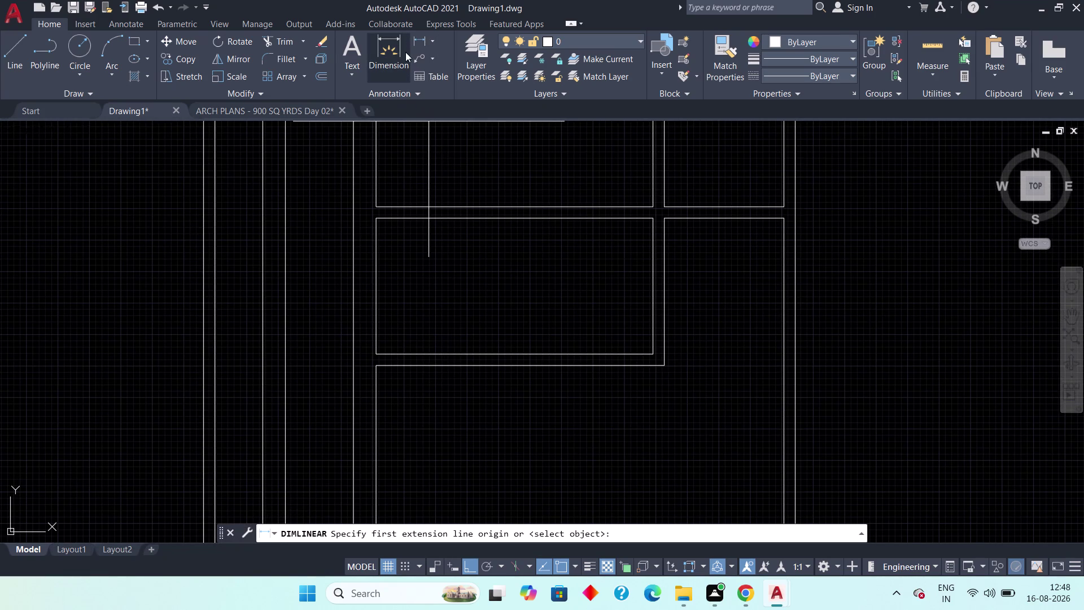
key(Escape)
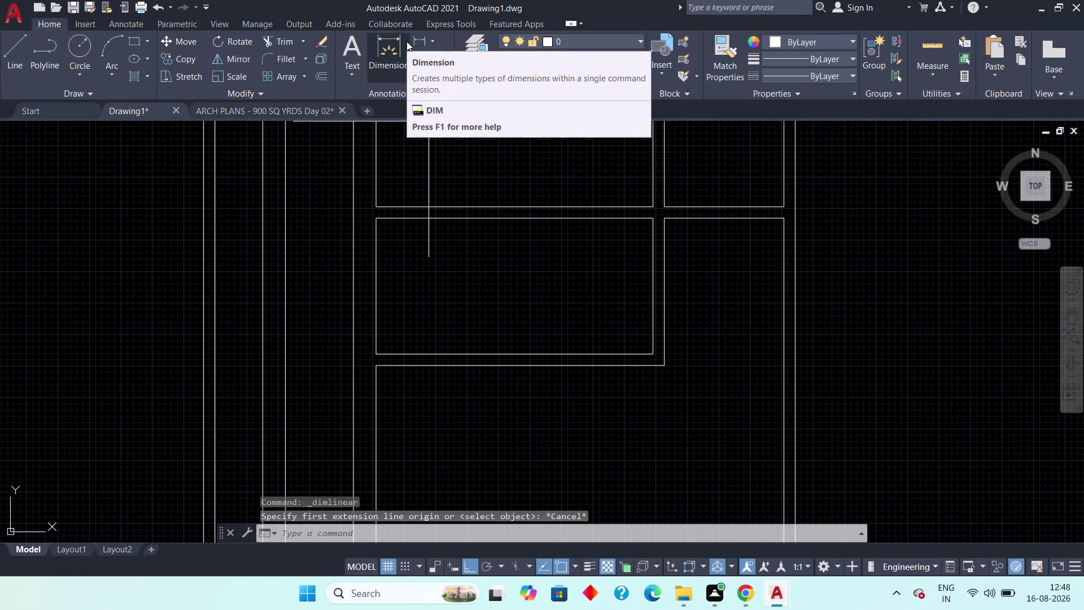
click(19, 49)
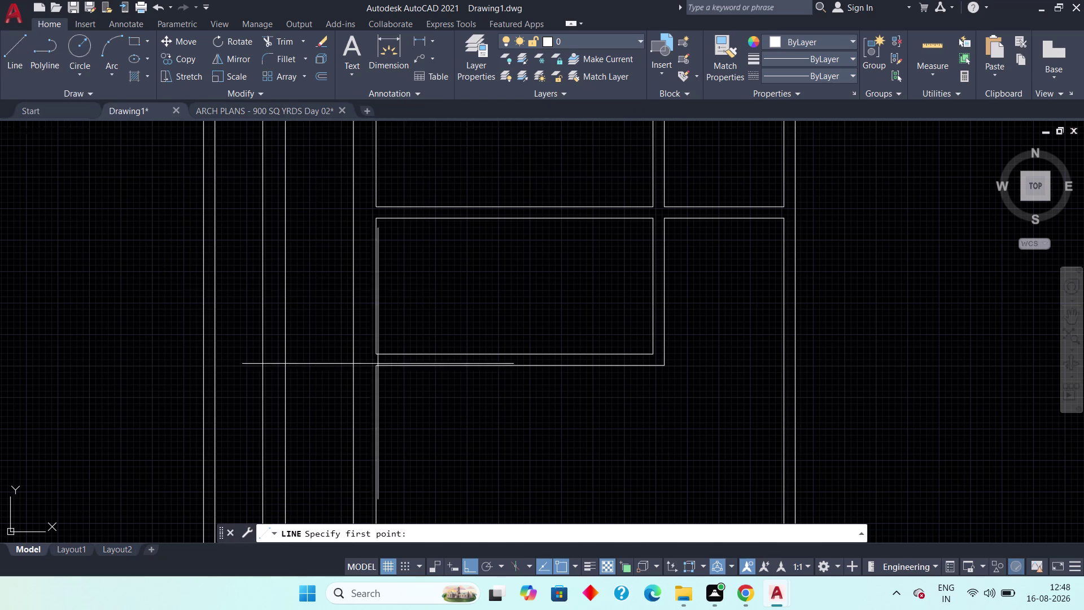
scroll(up, 3)
click(328, 323)
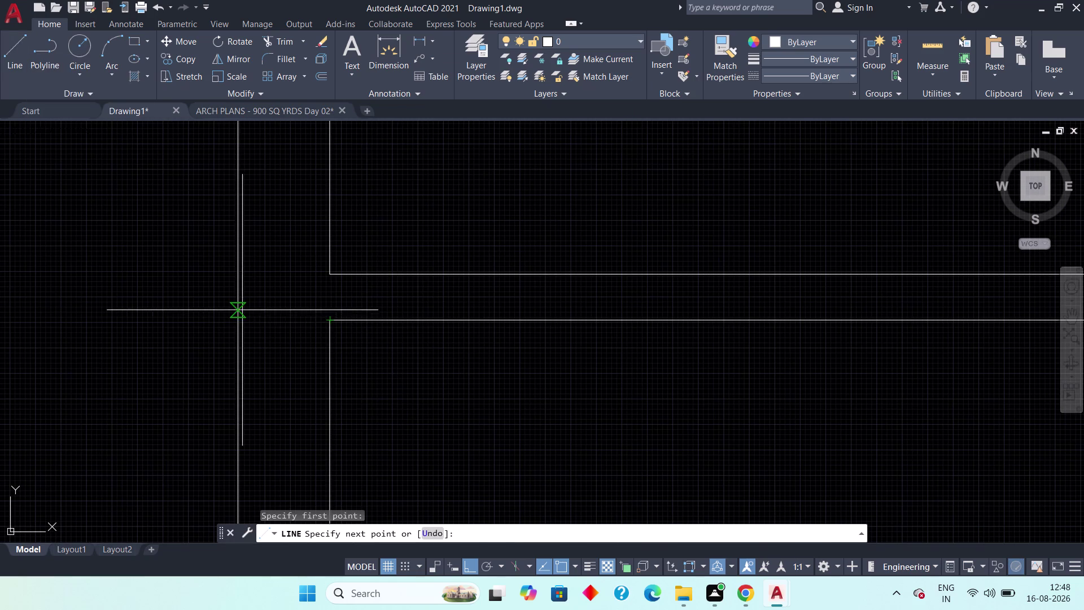
click(235, 318)
scroll(down, 3)
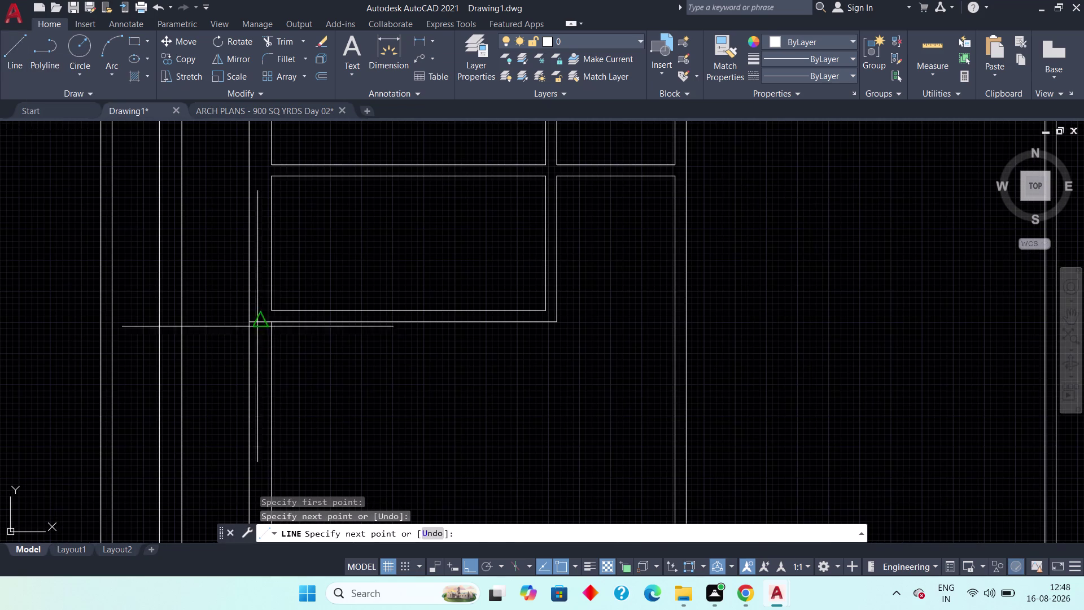
key(Escape)
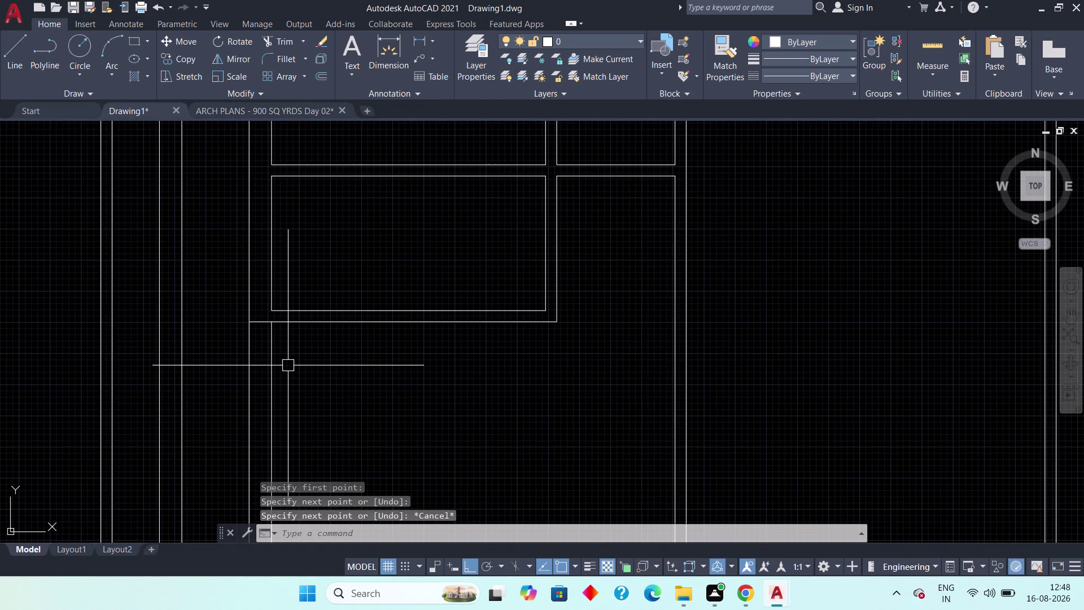
click(16, 50)
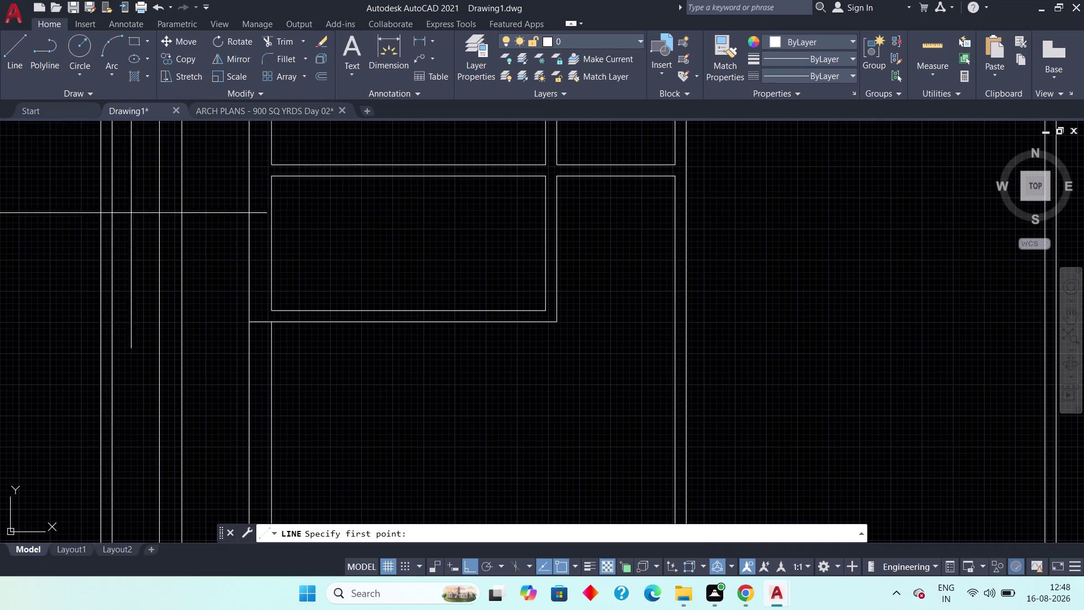
scroll(down, 3)
middle_drag(290, 262, 285, 382)
middle_drag(296, 305, 273, 449)
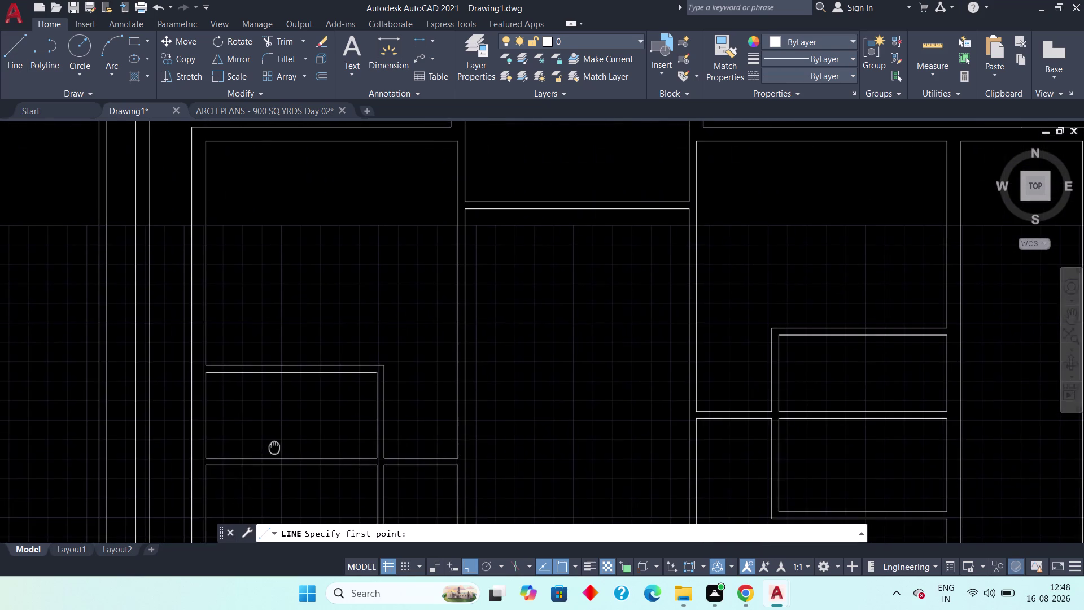
middle_drag(274, 449, 274, 450)
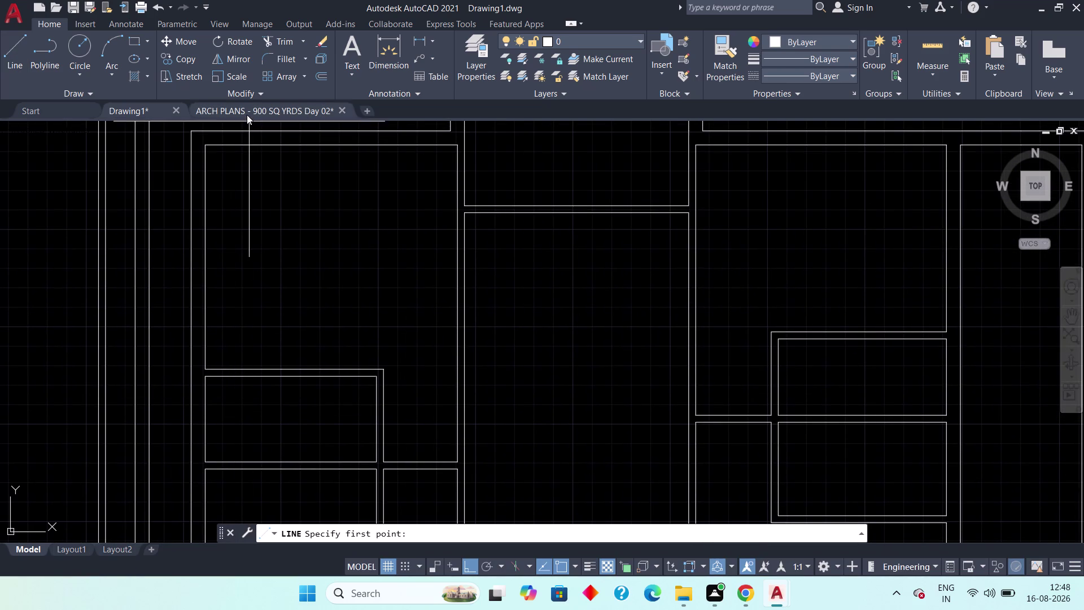
click(245, 109)
middle_drag(238, 240, 237, 286)
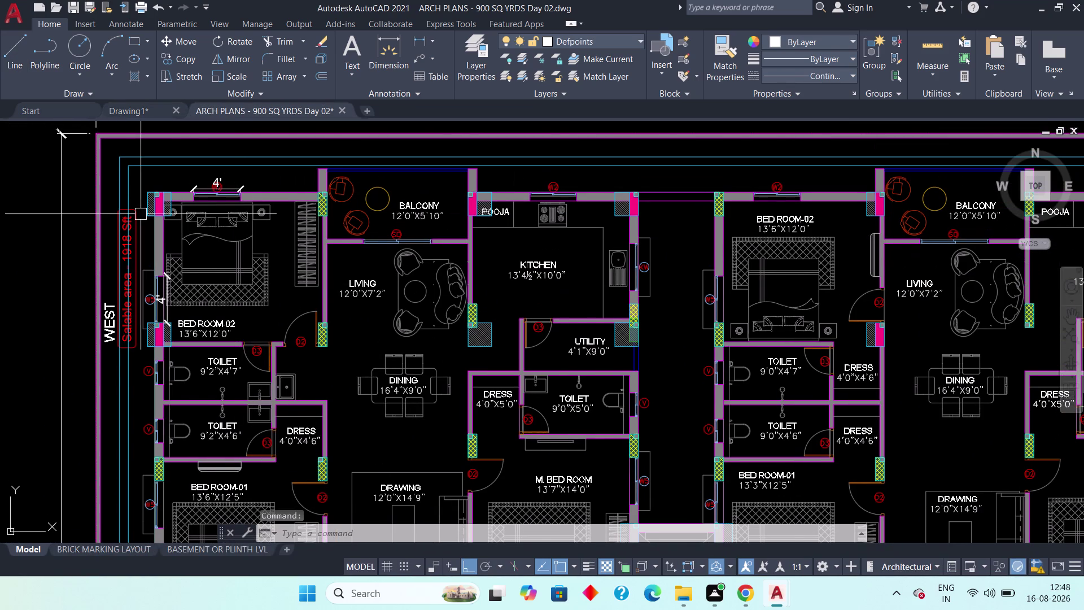
click(128, 110)
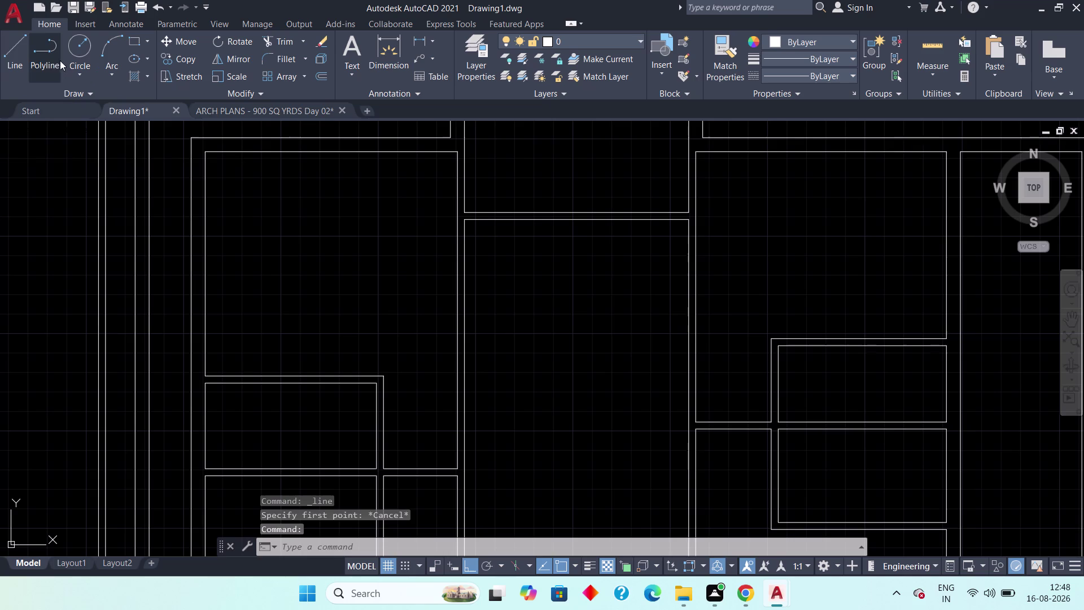
click(18, 57)
scroll(up, 3)
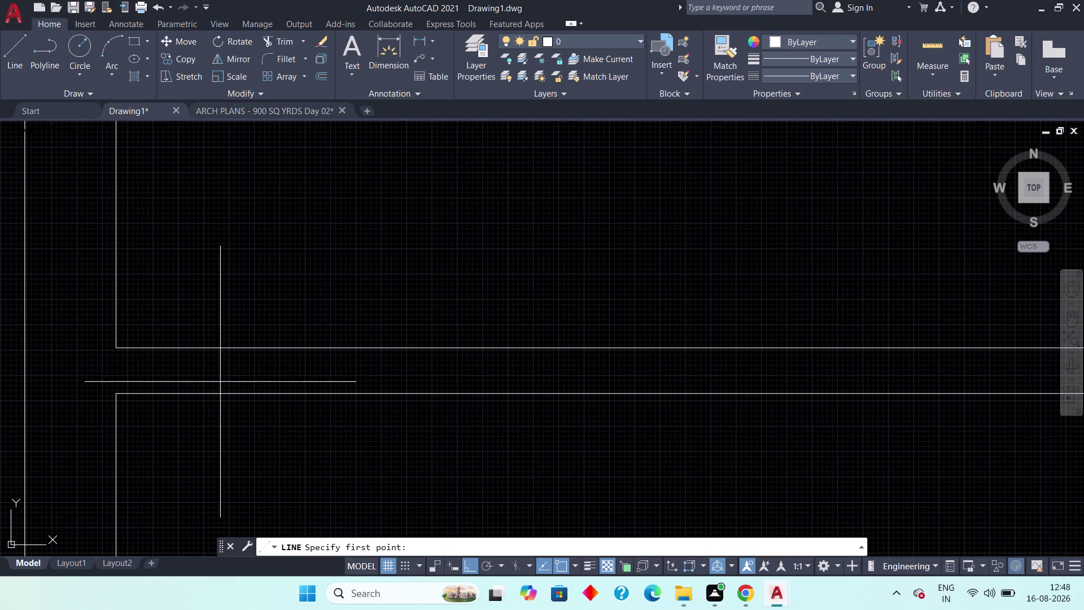
click(116, 352)
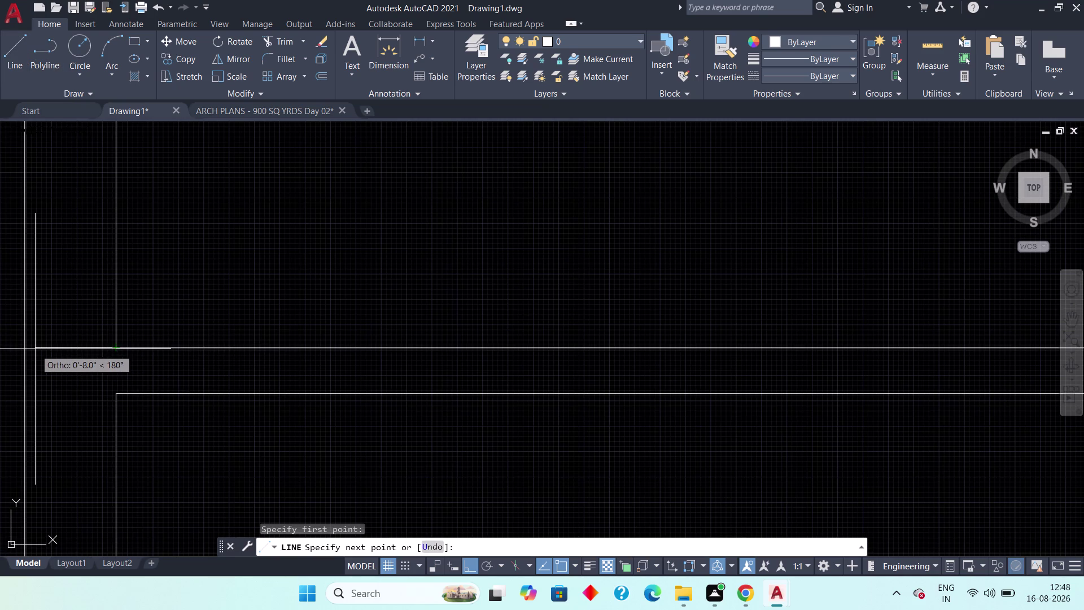
click(23, 346)
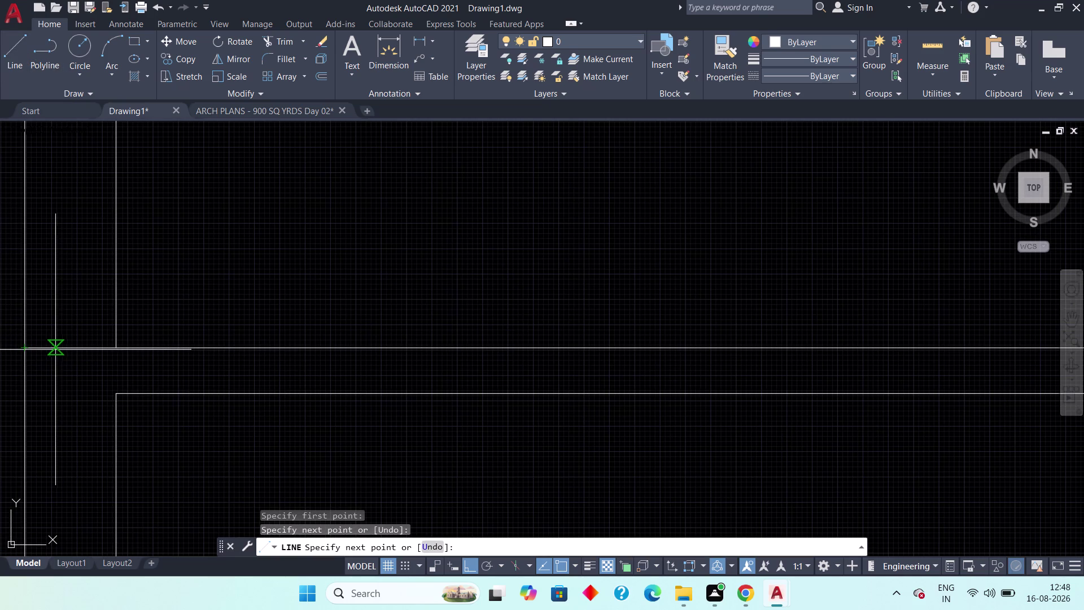
key(Escape)
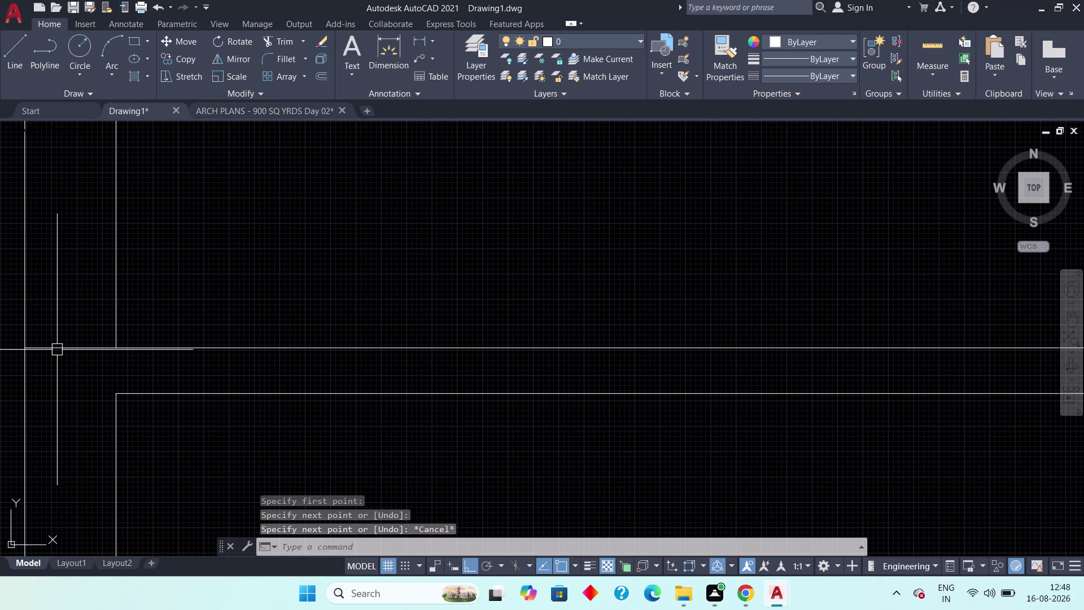
scroll(down, 3)
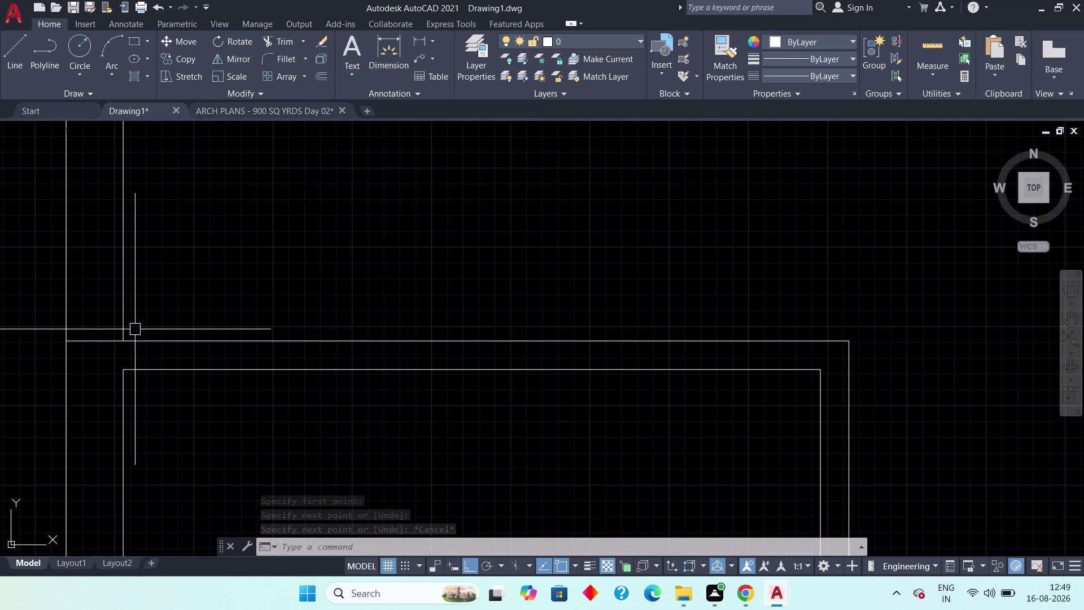
middle_drag(143, 327, 192, 334)
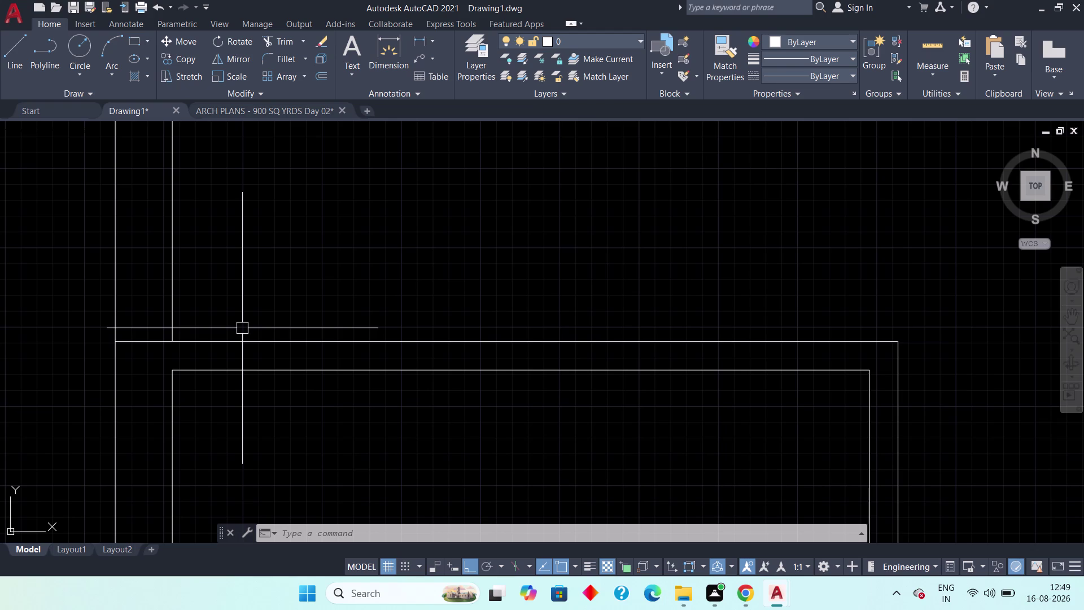
middle_drag(231, 305, 274, 341)
scroll(down, 3)
middle_drag(264, 306, 303, 336)
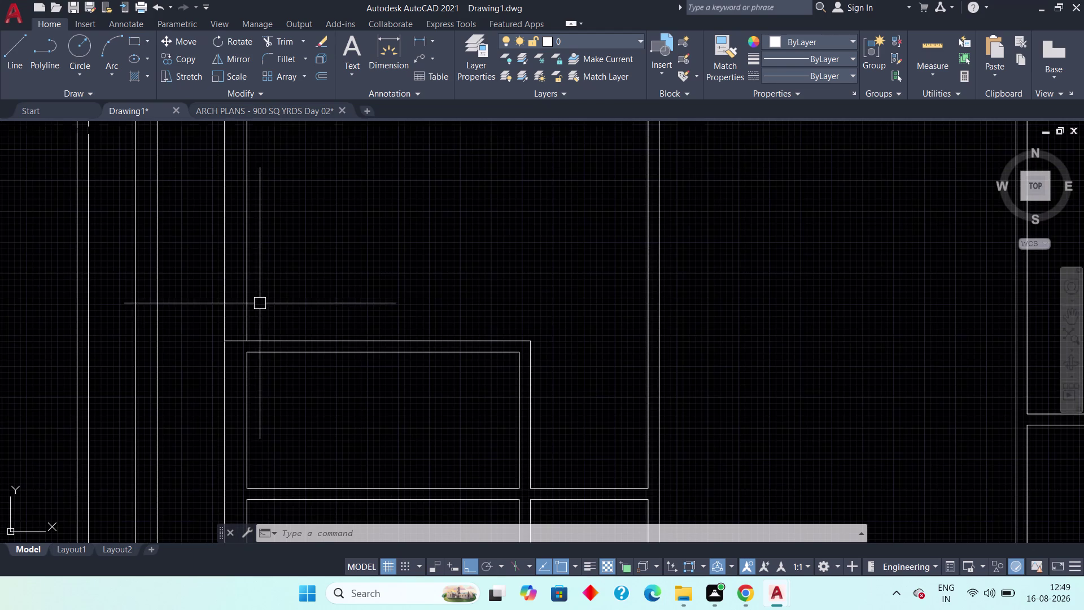
middle_drag(302, 336, 341, 364)
scroll(down, 3)
middle_drag(355, 362, 441, 332)
scroll(up, 3)
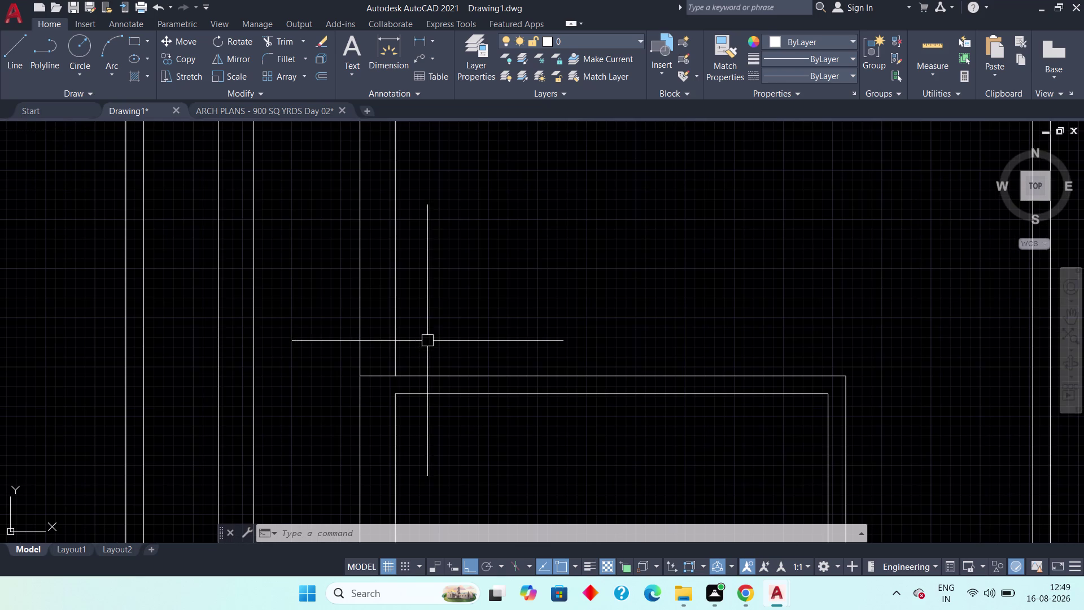
key(Escape)
After cancelling a mistyped command, offset a wall line 1' at the window opening.
key(o)
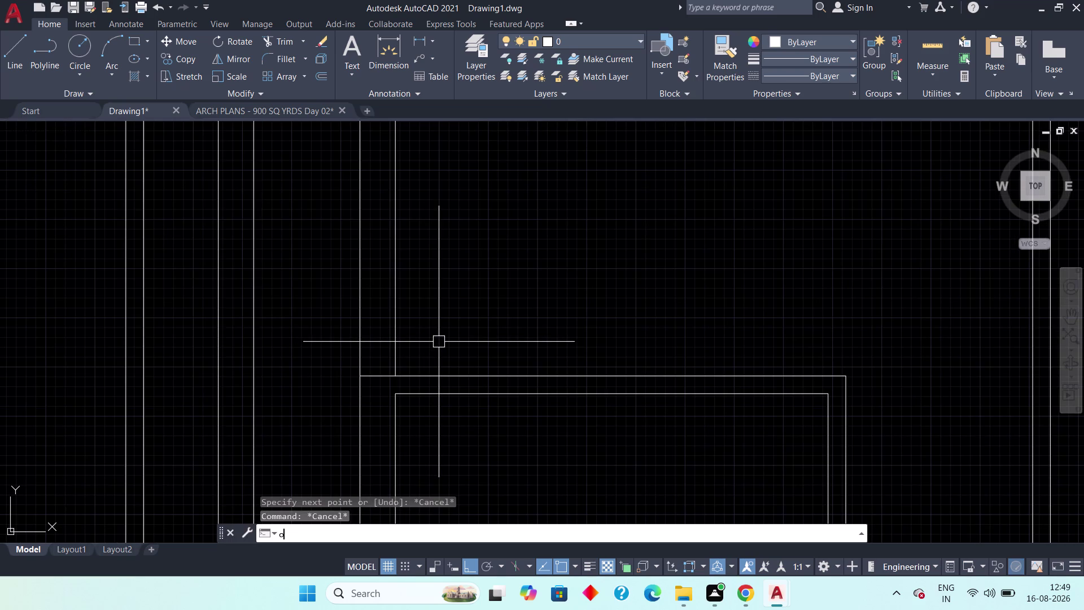
text(ffv)
key(space)
key(Escape)
key(Escape)
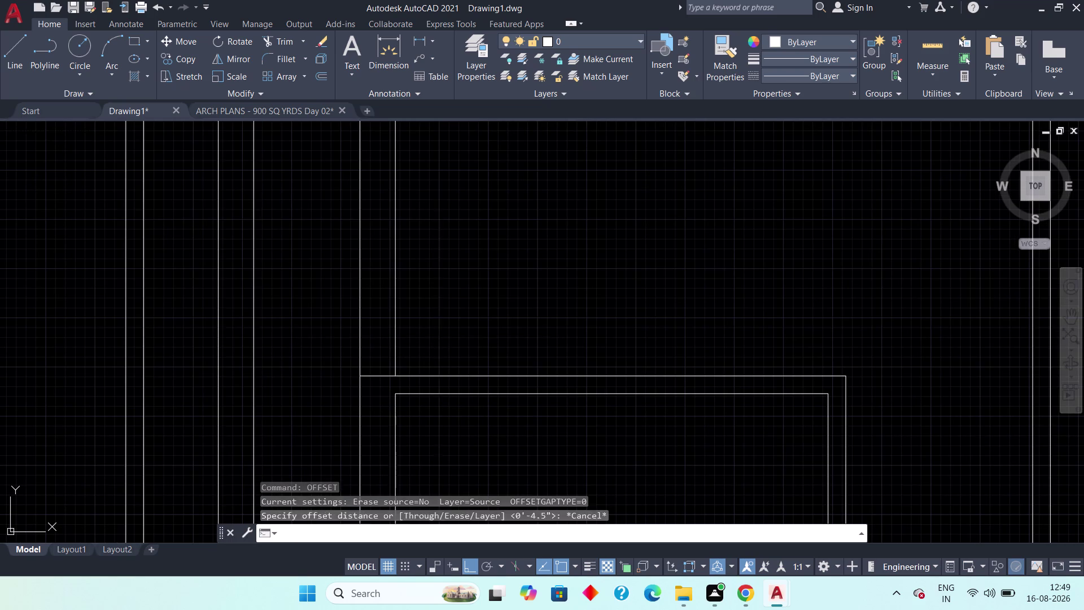
text(off)
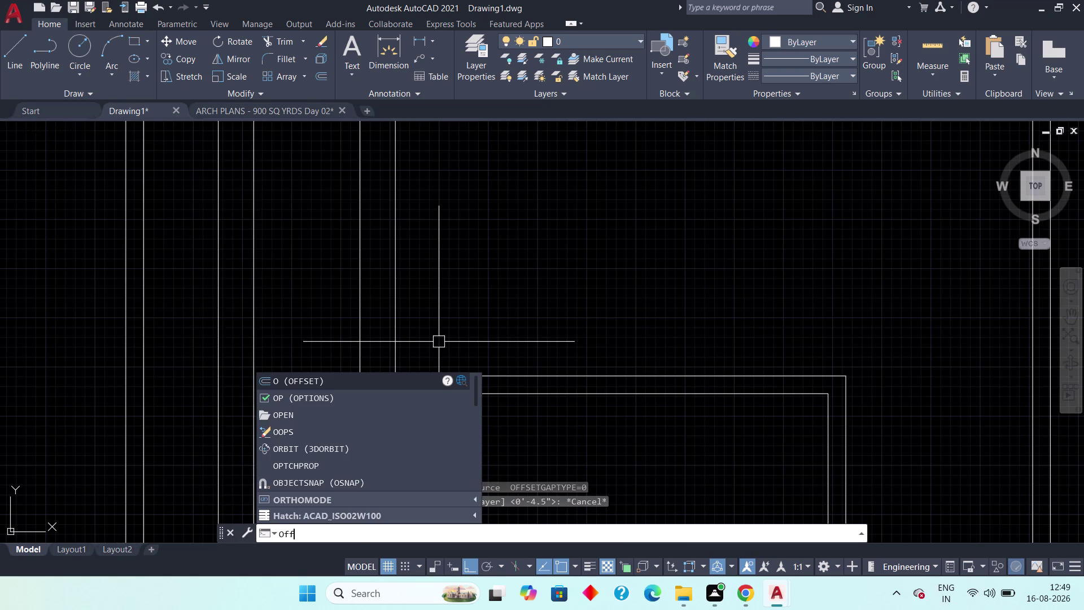
key(space)
key(1)
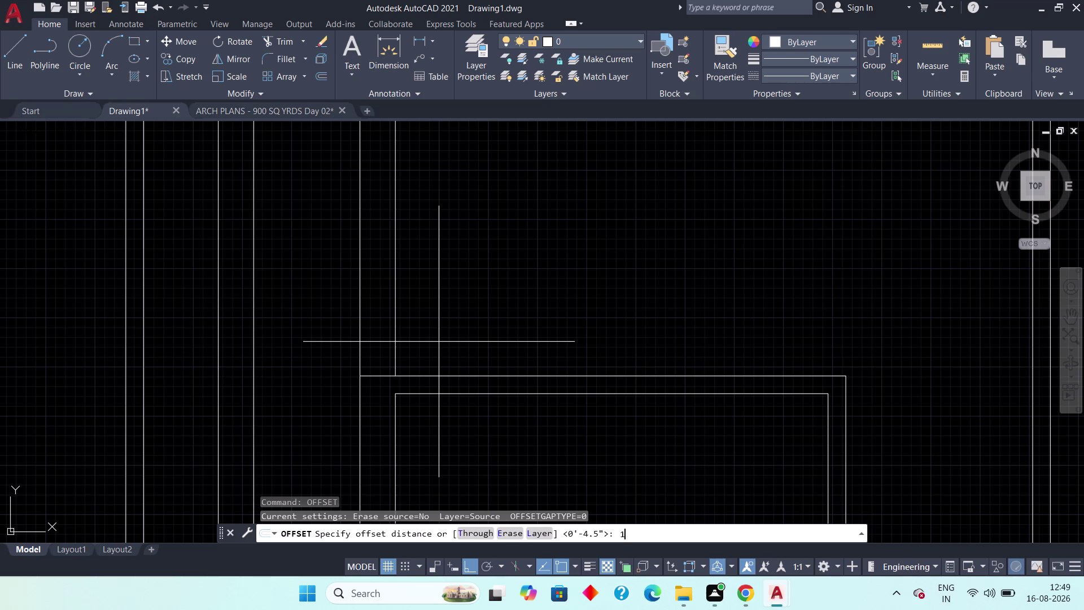
text(')
key(space)
scroll(up, 3)
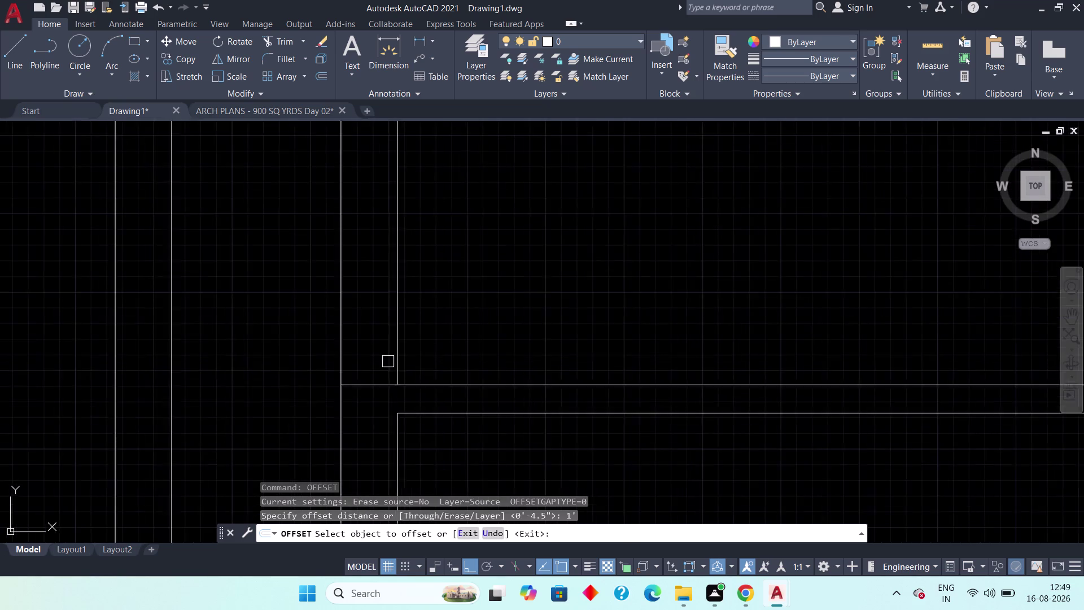
scroll(up, 3)
click(380, 398)
click(350, 343)
Inspect the new 1' offset line around the window opening and exit Offset.
scroll(down, 3)
middle_drag(420, 316, 433, 225)
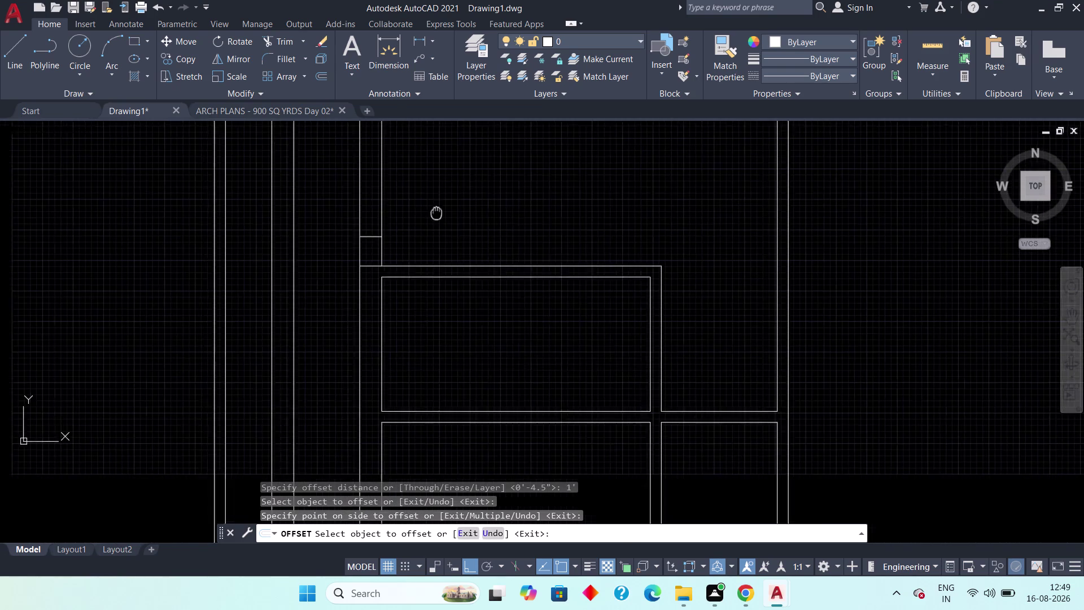
middle_drag(434, 225, 459, 139)
scroll(down, 3)
middle_drag(481, 374, 500, 311)
scroll(up, 3)
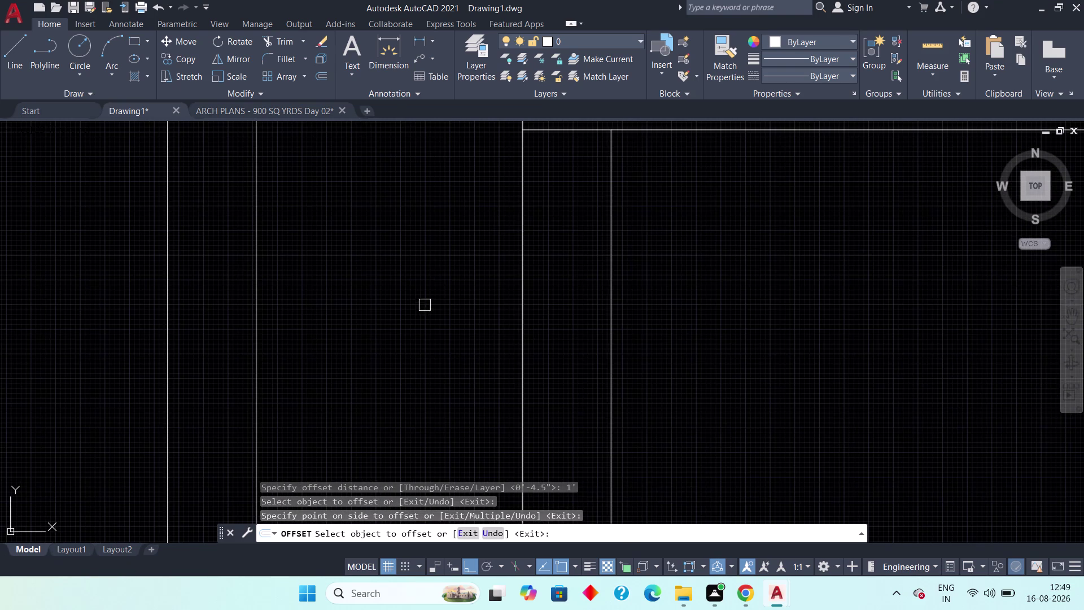
middle_drag(561, 225, 570, 285)
click(573, 190)
drag(578, 265, 580, 276)
scroll(down, 3)
key(Escape)
Delete two stray horizontal lines near the window opening.
click(576, 241)
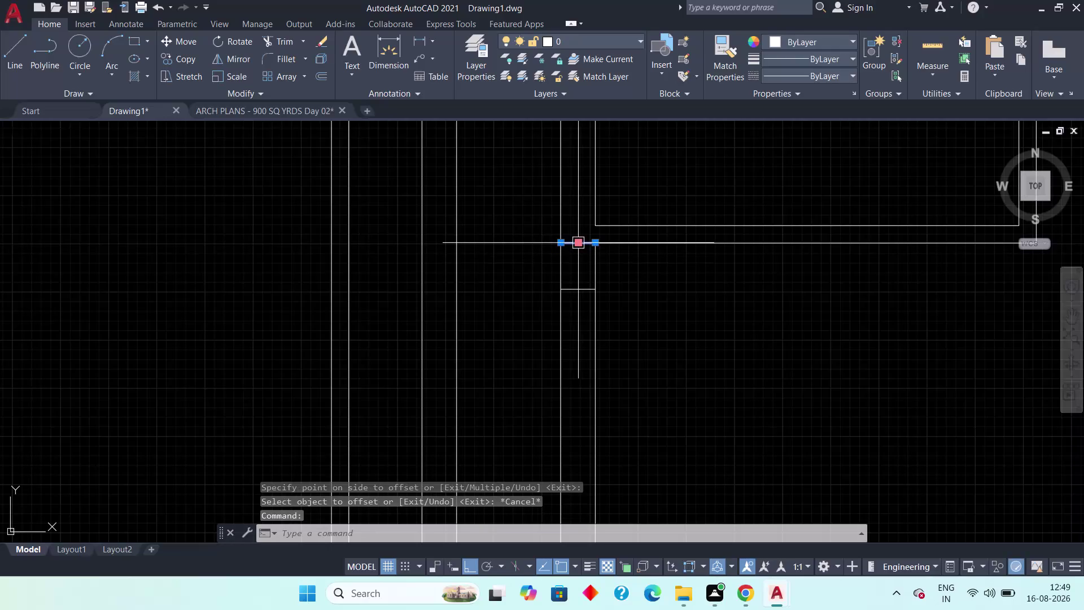
key(Delete)
scroll(down, 3)
middle_drag(612, 205, 575, 371)
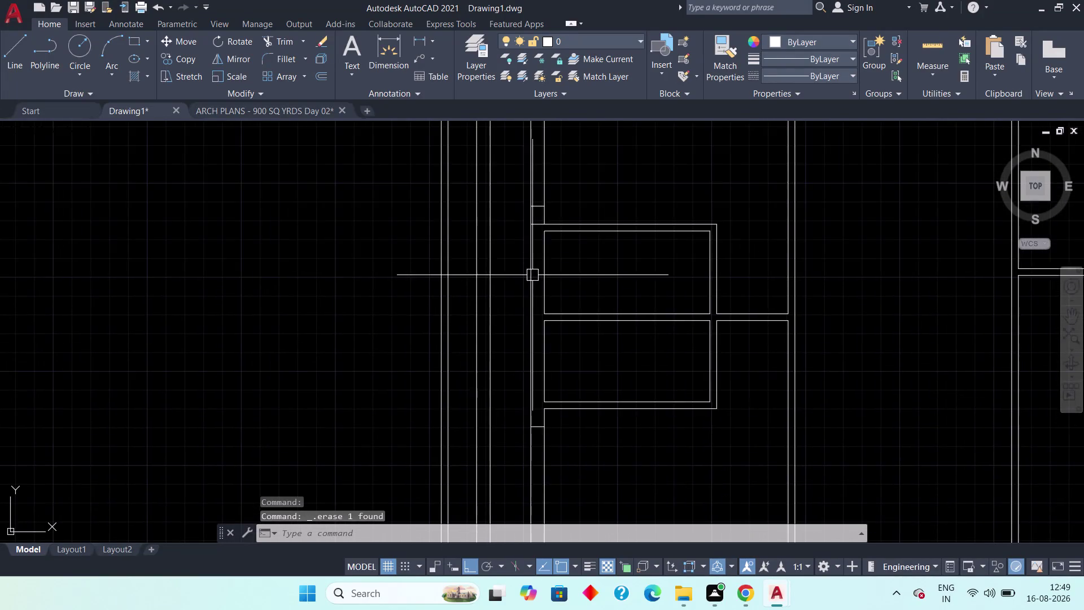
scroll(up, 3)
middle_drag(557, 232, 549, 349)
scroll(down, 3)
click(539, 243)
key(Delete)
scroll(down, 3)
middle_drag(591, 337, 590, 401)
middle_drag(569, 292, 584, 353)
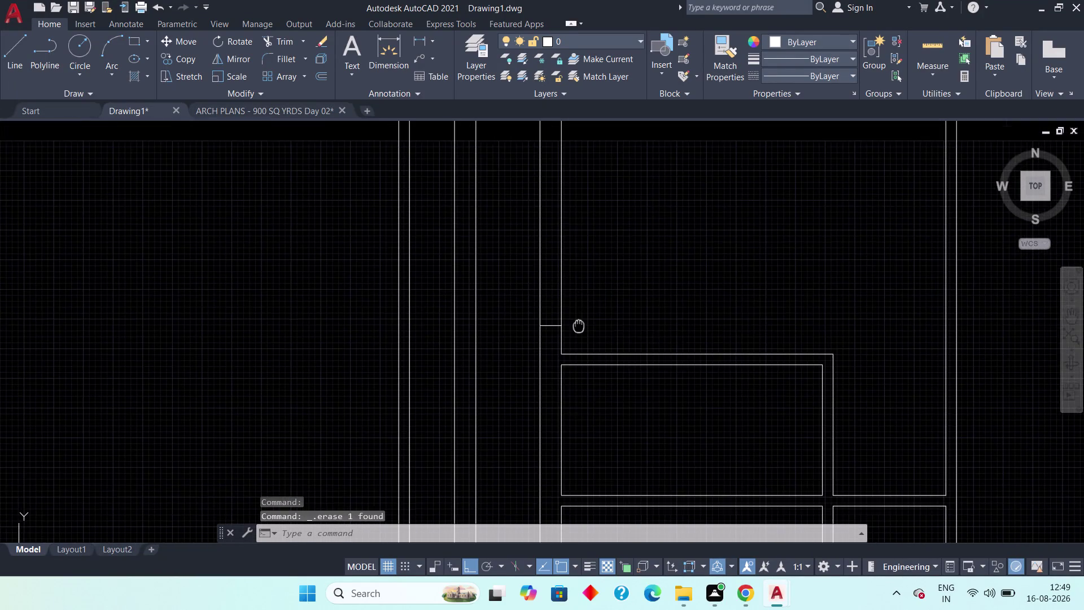
middle_drag(584, 353, 585, 358)
scroll(down, 3)
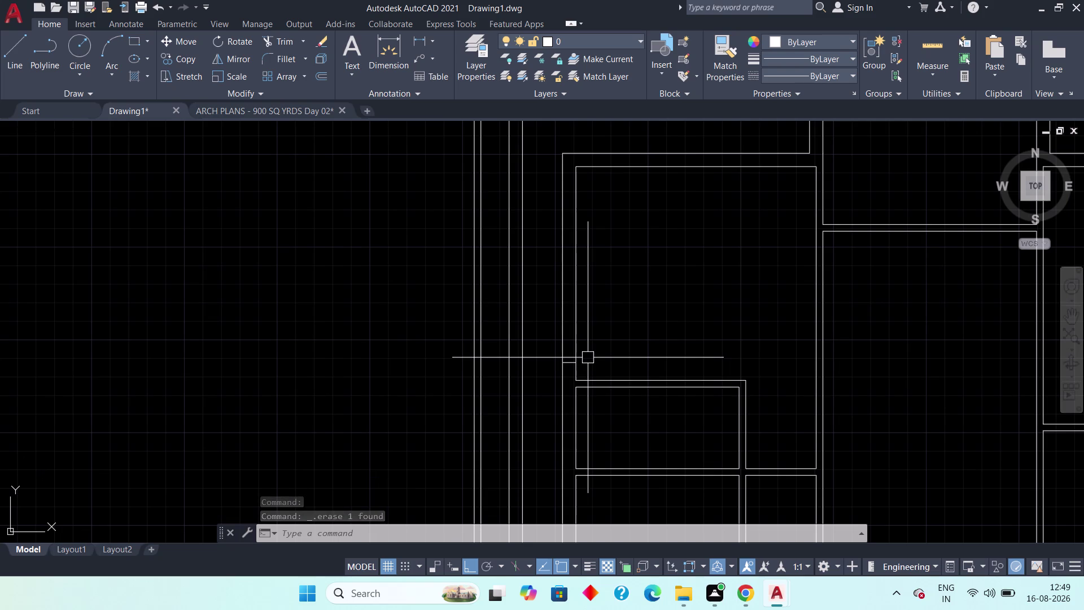
Offset the window edge line 4' along the wall to mark the opening's other edge.
key(o)
text(ff)
key(space)
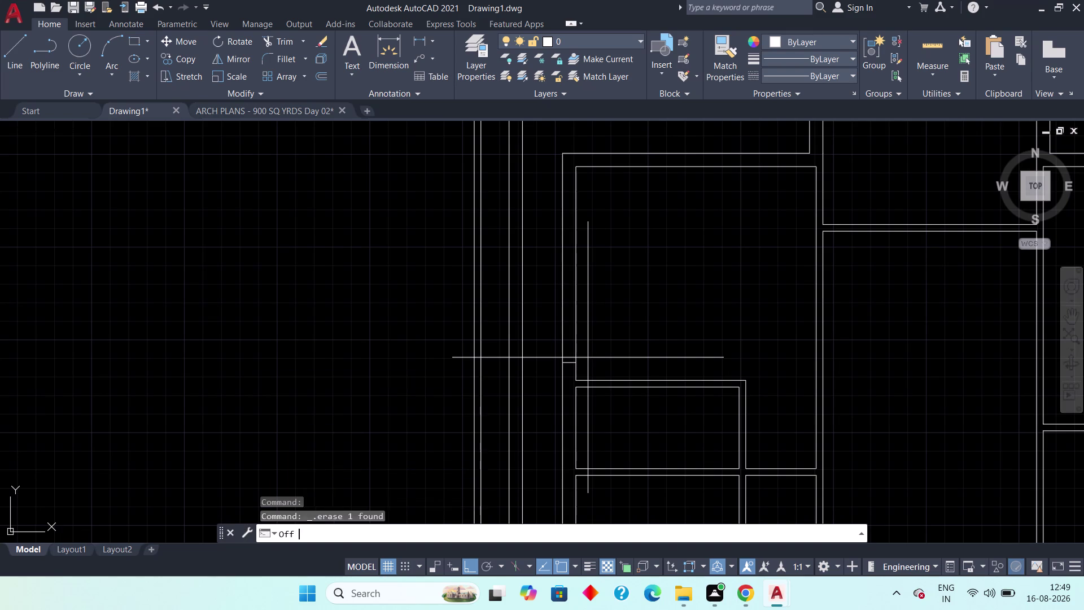
text(4')
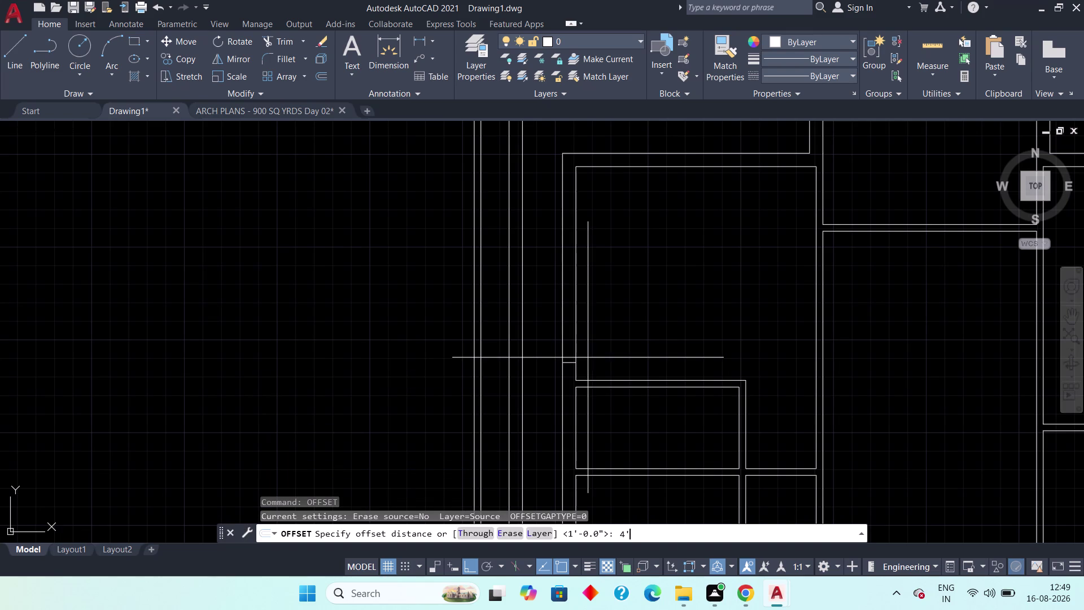
key(space)
scroll(up, 3)
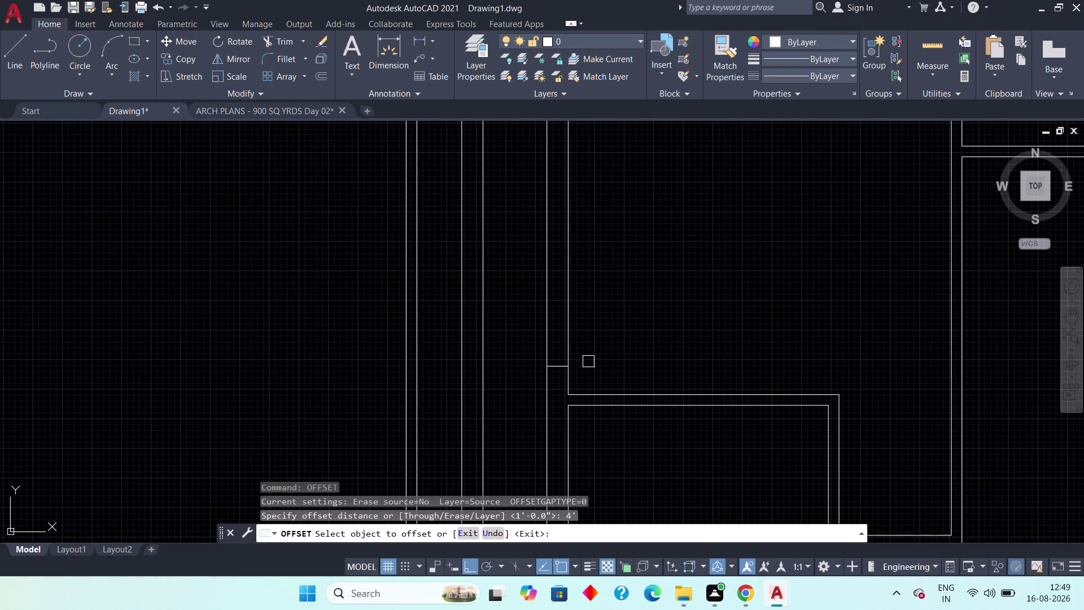
scroll(up, 3)
click(522, 376)
click(519, 345)
Check the new opening lines along the wall and exit the Offset command.
scroll(down, 3)
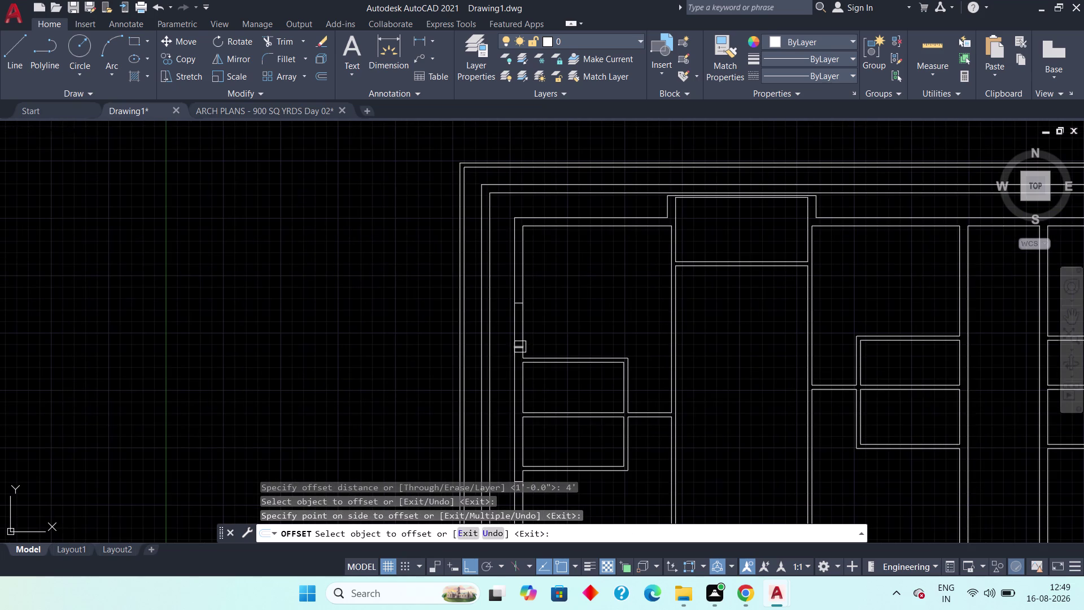
middle_drag(566, 398, 569, 276)
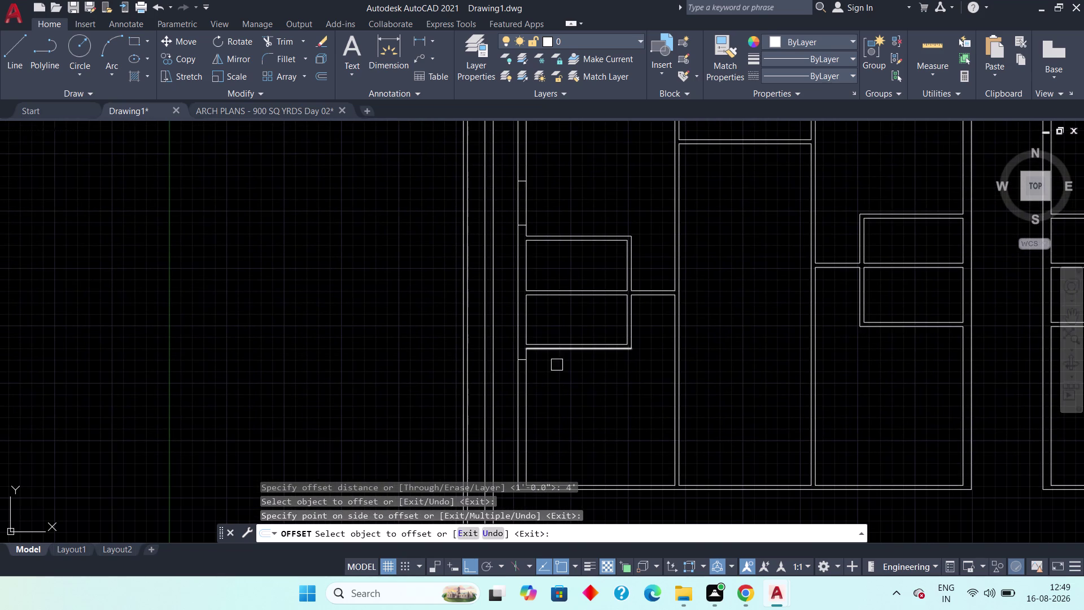
middle_drag(562, 402, 568, 349)
scroll(up, 3)
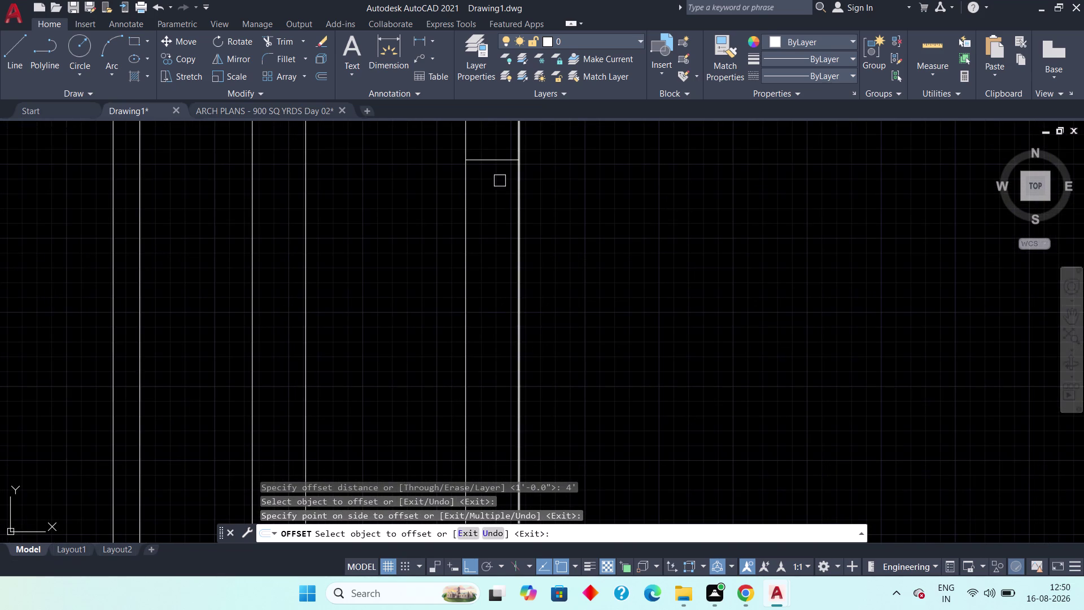
drag(488, 160, 488, 168)
drag(498, 215, 503, 236)
scroll(down, 3)
middle_drag(551, 300, 590, 358)
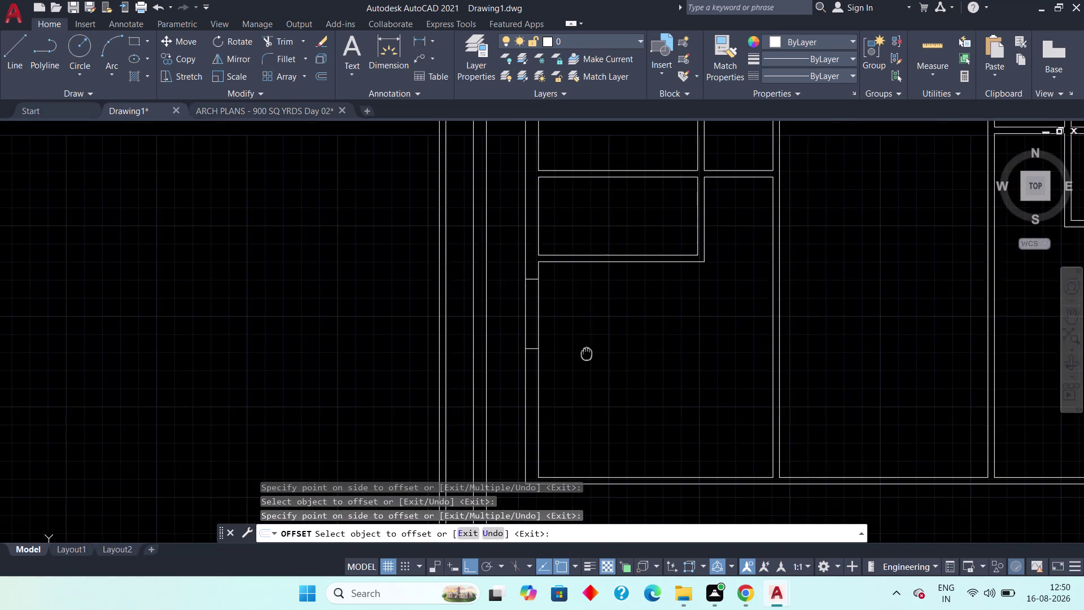
middle_drag(590, 359, 591, 360)
key(Escape)
middle_drag(598, 365, 613, 445)
key(Escape)
key(Escape)
middle_drag(633, 430, 641, 506)
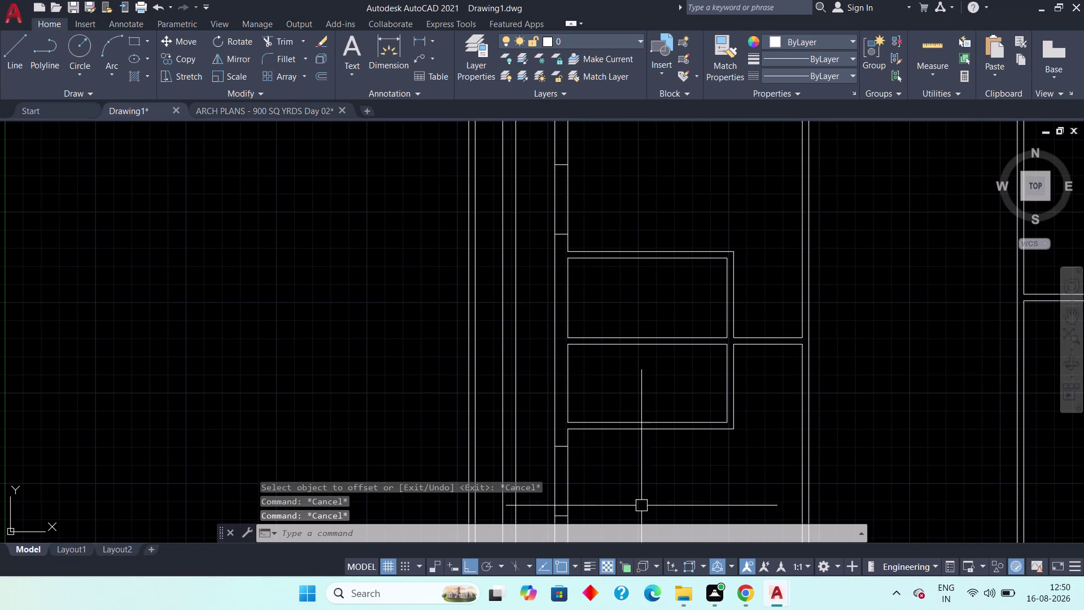
click(10, 48)
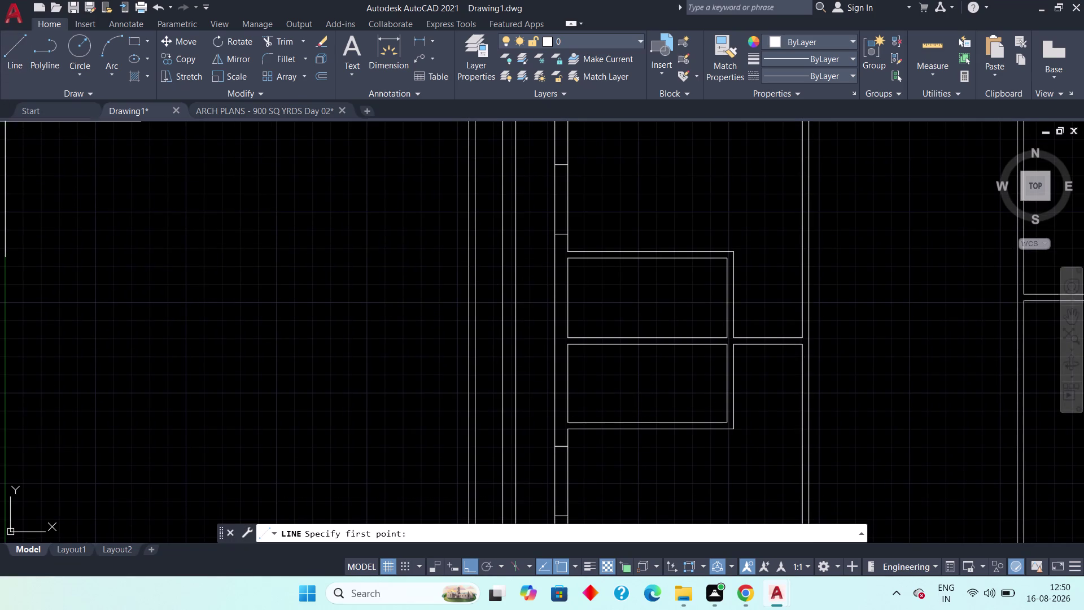
Draw a short line across the wall thickness at one opening edge.
scroll(up, 3)
click(567, 383)
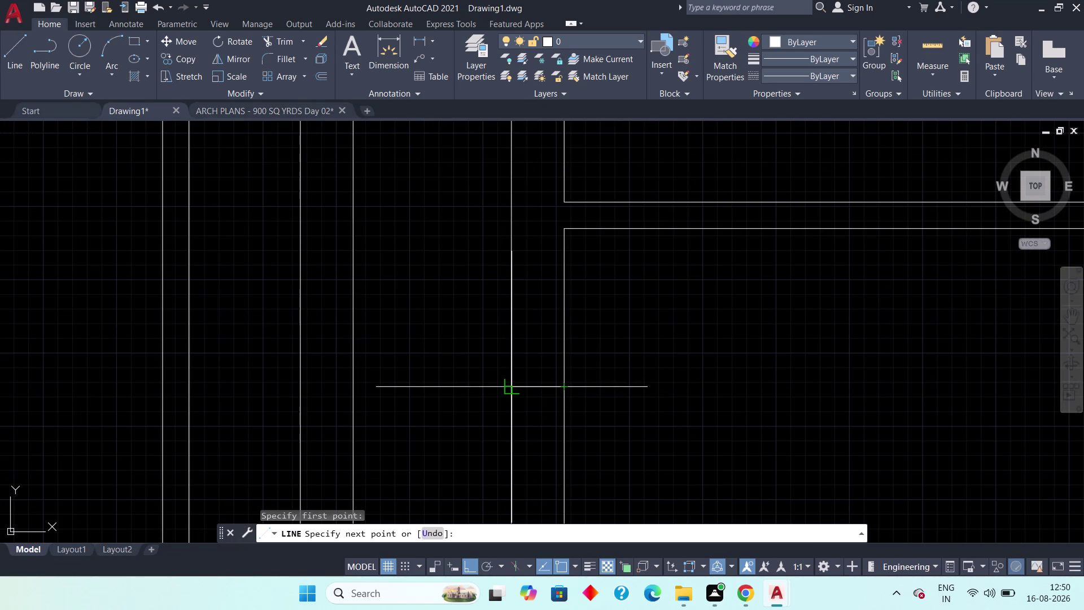
click(507, 386)
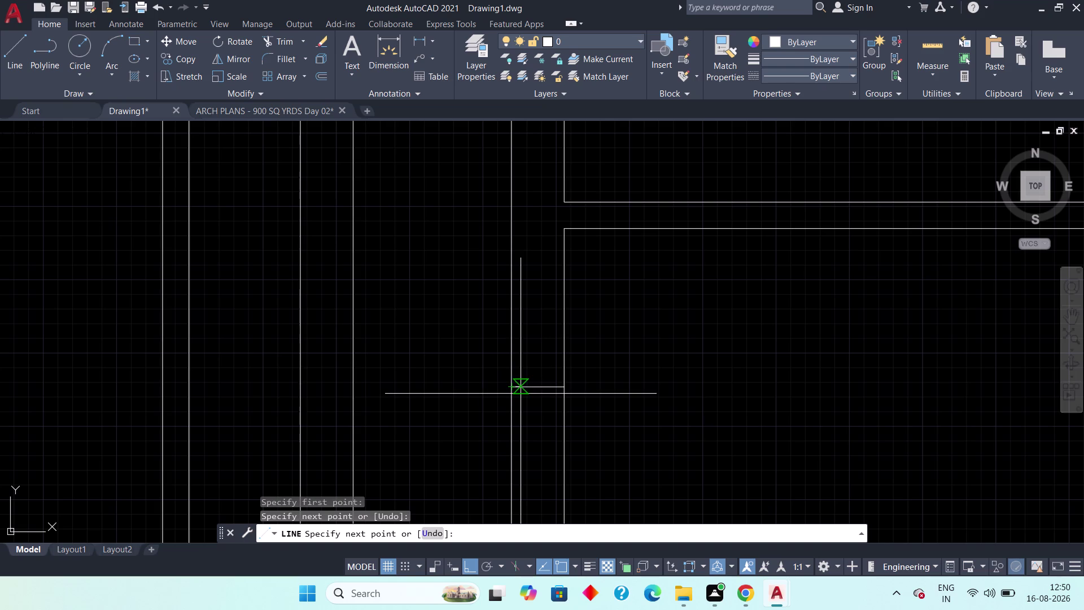
key(Escape)
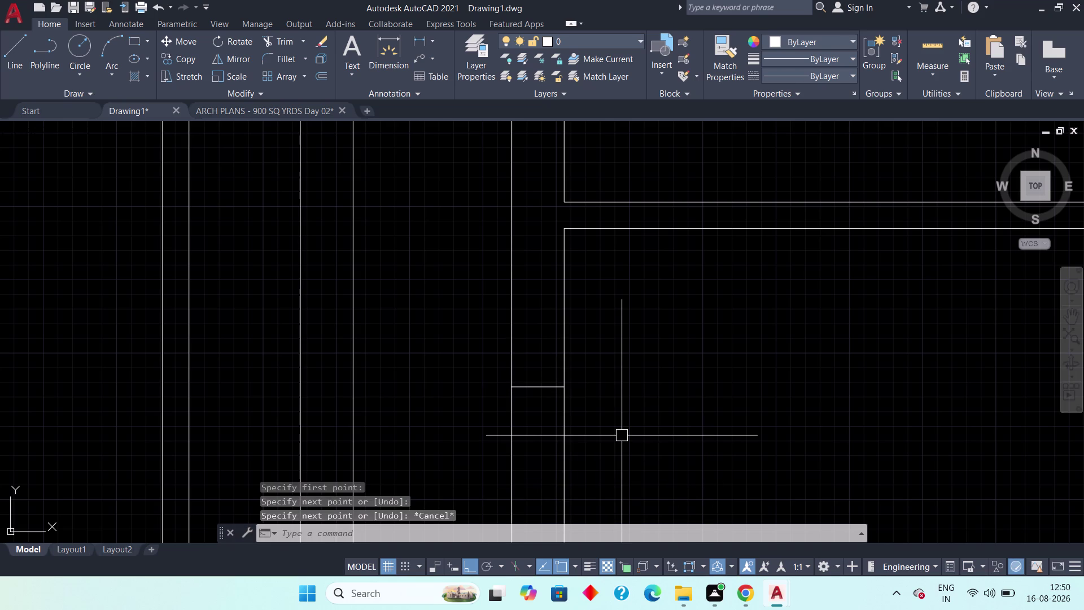
Draw a second wall-end line from the outer to the inner wall face.
click(4, 44)
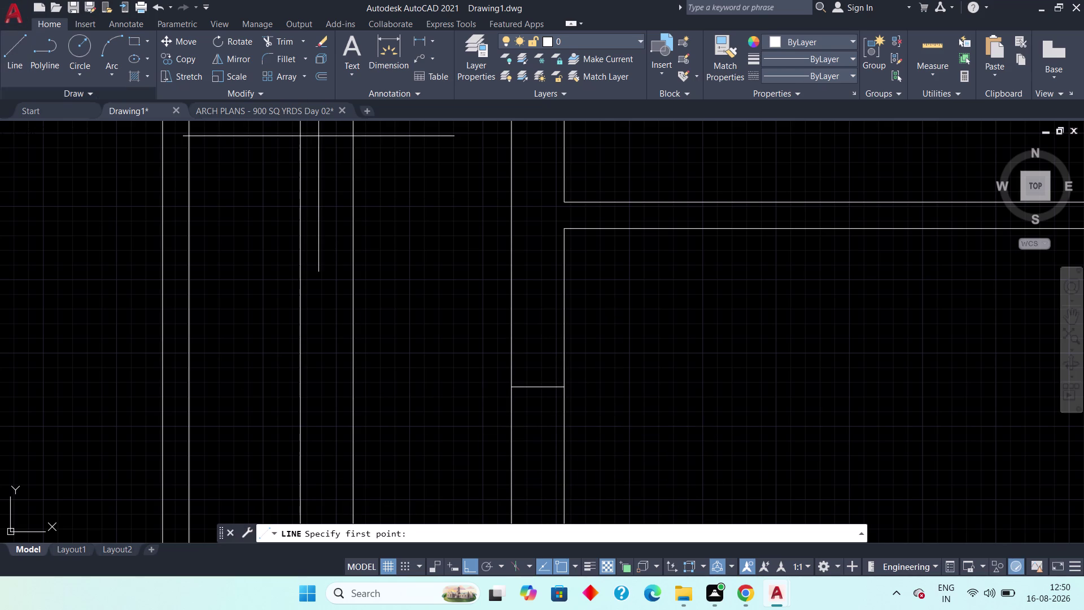
scroll(down, 3)
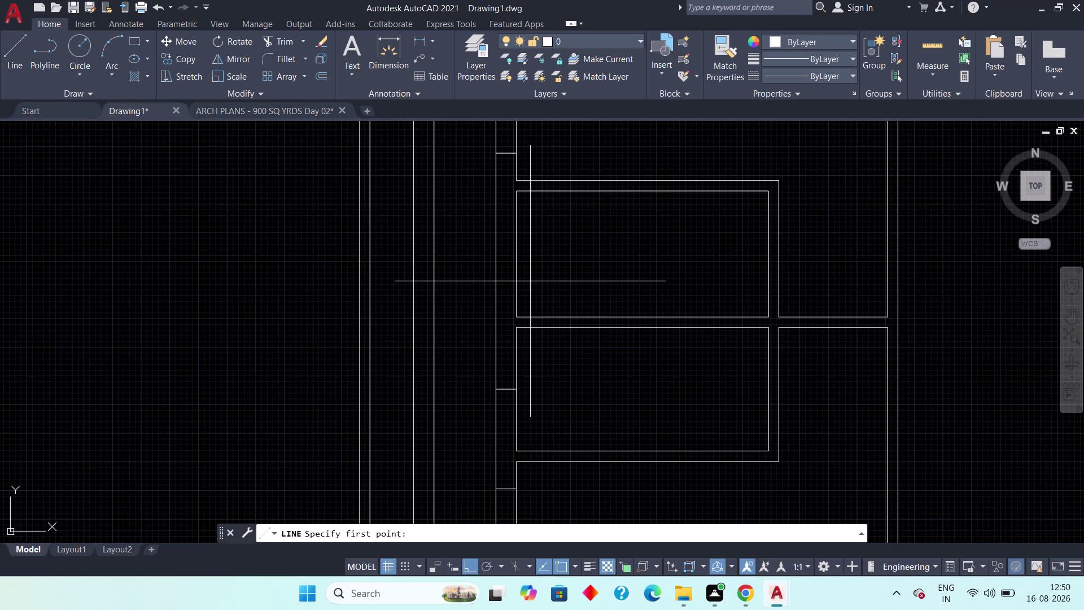
scroll(up, 3)
middle_drag(530, 297, 545, 362)
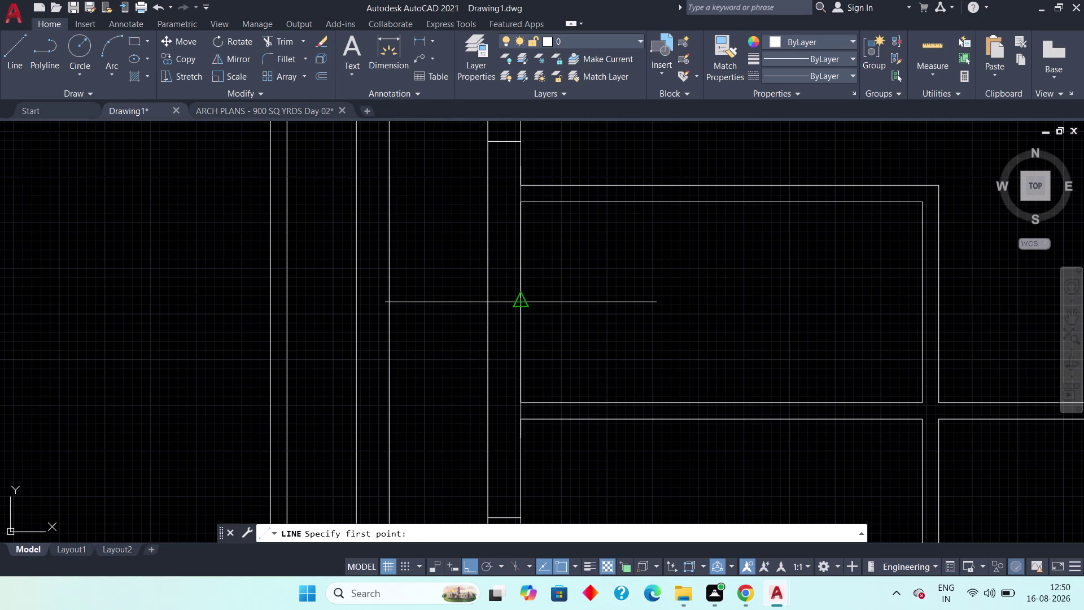
click(519, 302)
click(489, 304)
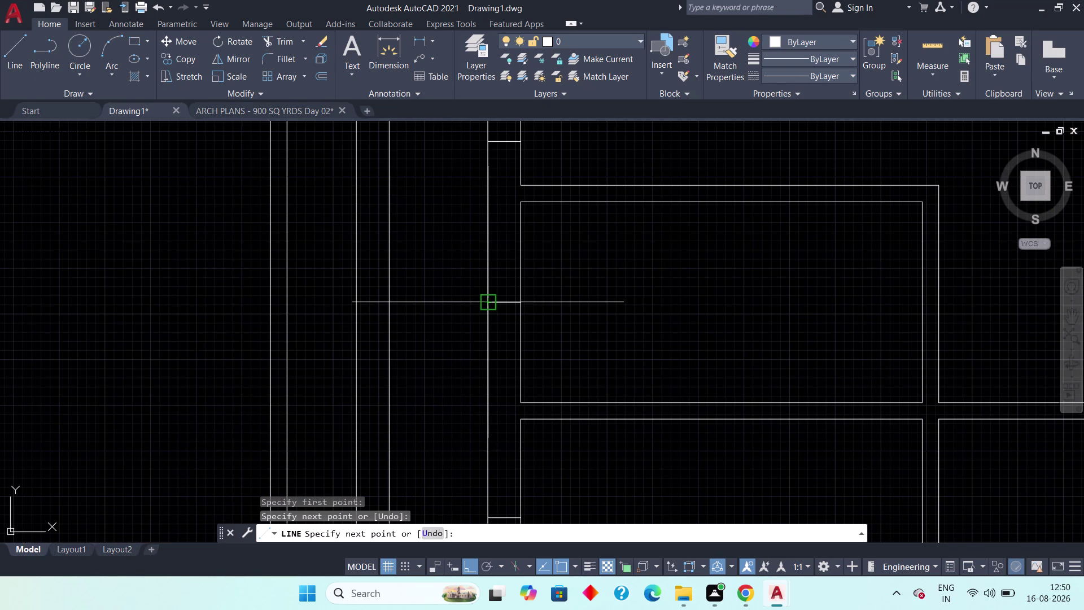
key(Escape)
key(Escape)
scroll(up, 3)
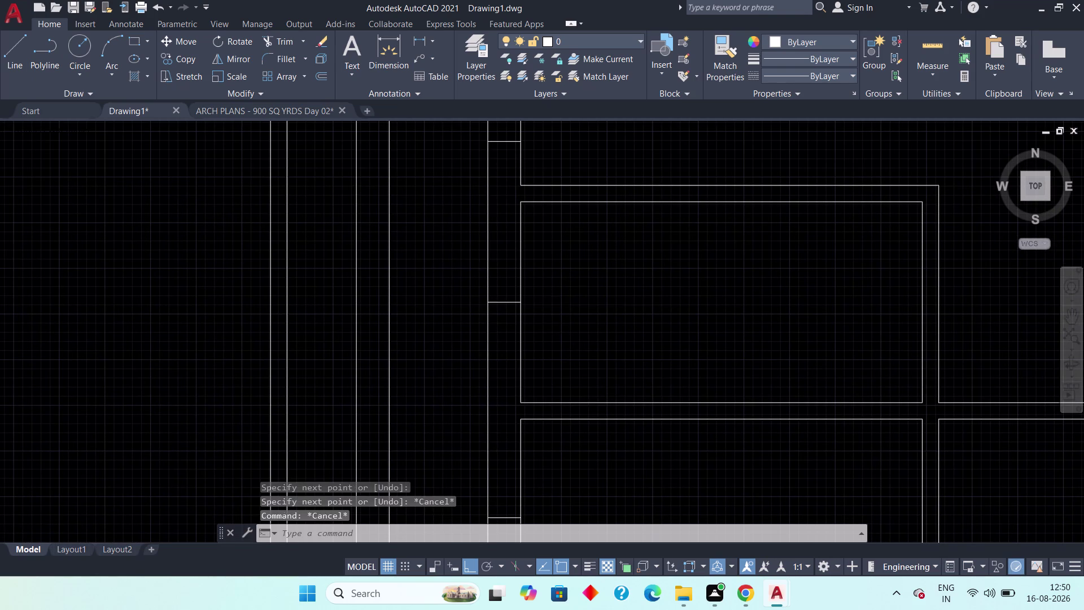
middle_drag(550, 305, 660, 327)
key(Escape)
key(Escape)
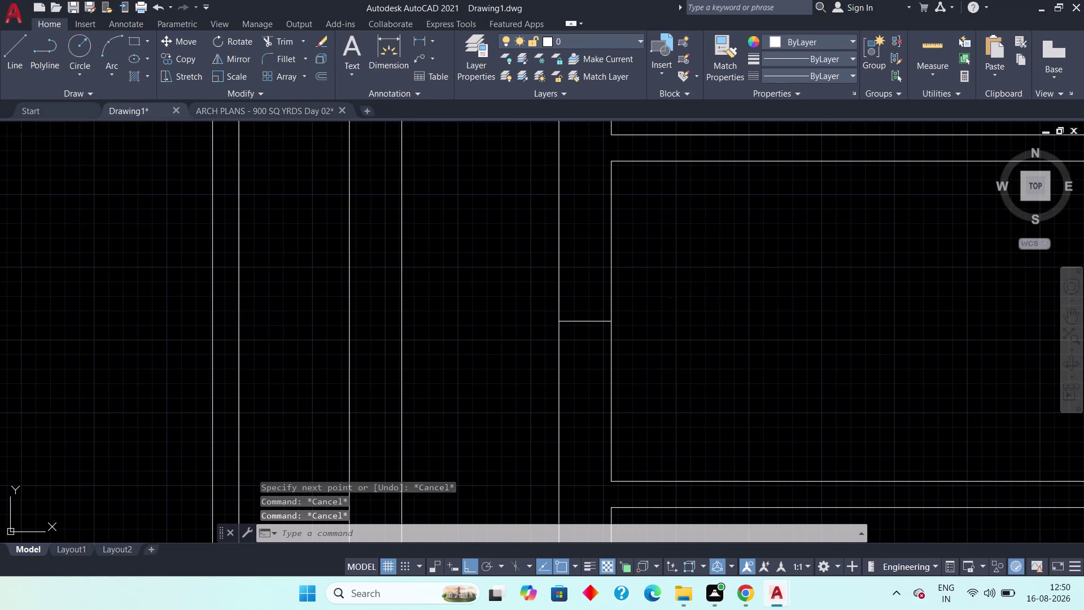
key(Escape)
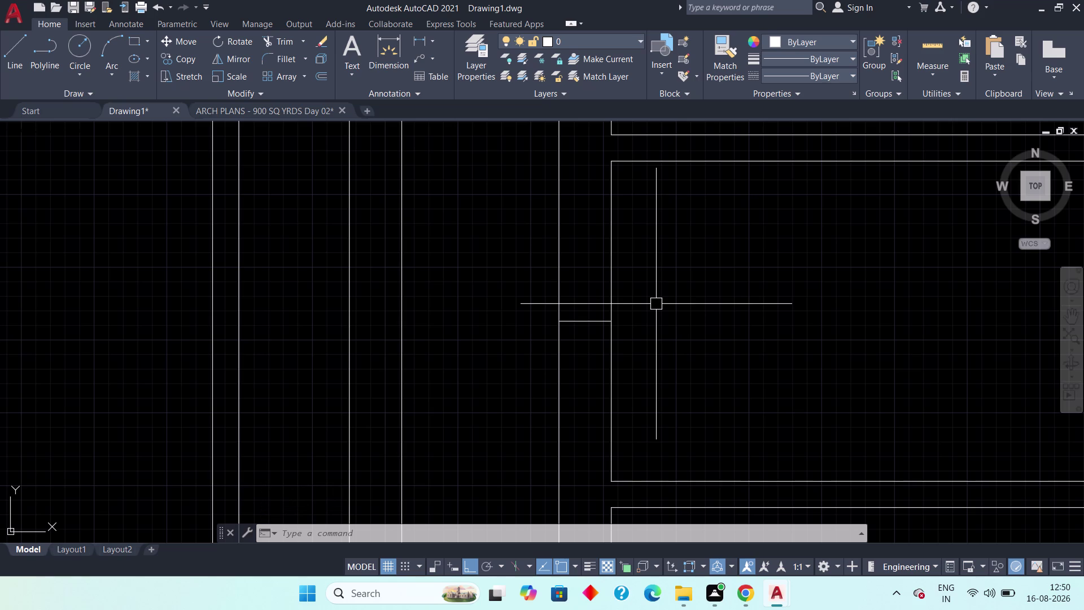
Offset the opening line 1' to both sides with OFFSET.
text(off)
key(space)
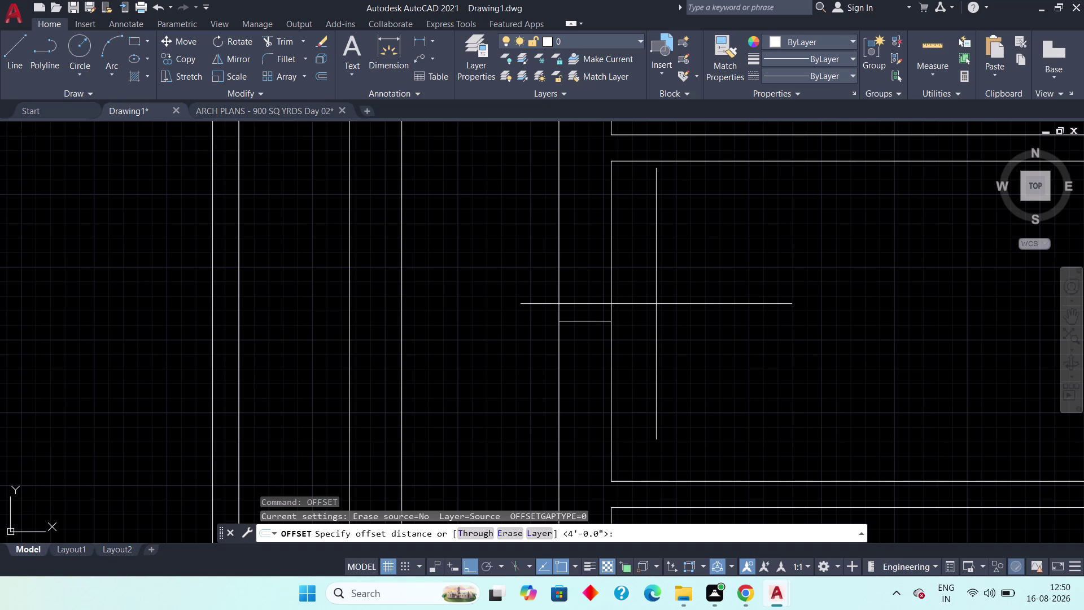
text(1')
key(Return)
click(592, 319)
drag(573, 266, 577, 275)
click(588, 322)
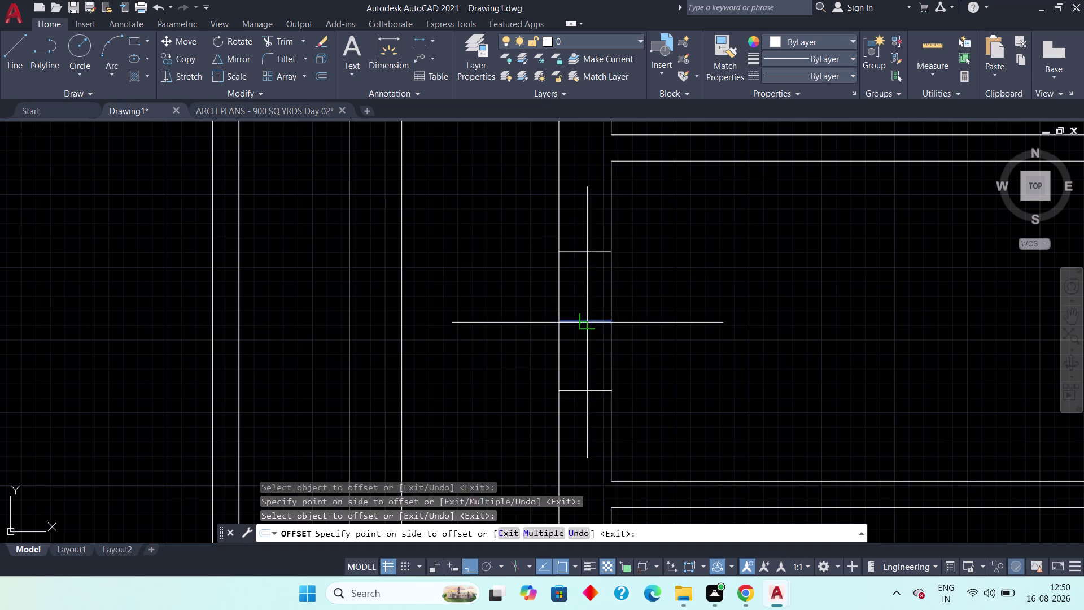
drag(597, 371, 600, 382)
Offset the opening line again by 1' to add another sill copy.
scroll(down, 3)
middle_drag(668, 355, 681, 244)
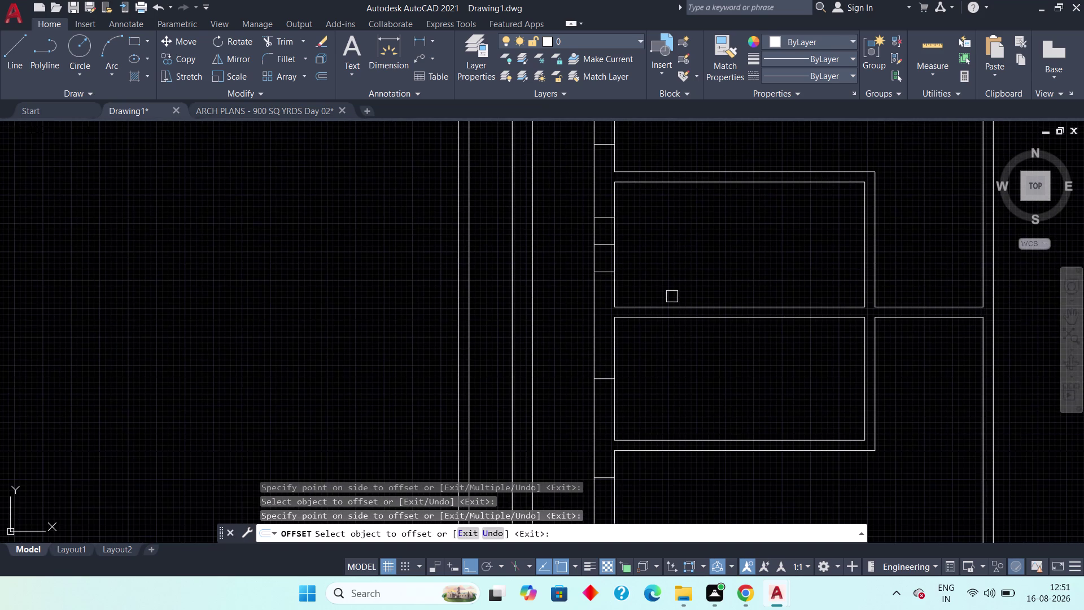
scroll(up, 3)
click(575, 389)
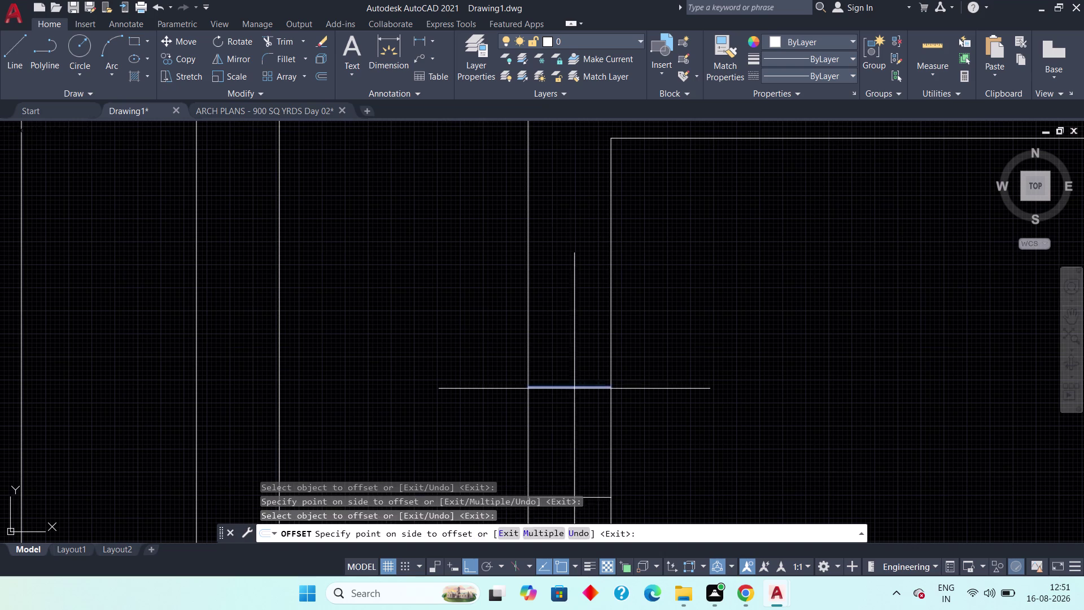
click(571, 320)
drag(577, 387, 581, 418)
drag(595, 445, 600, 456)
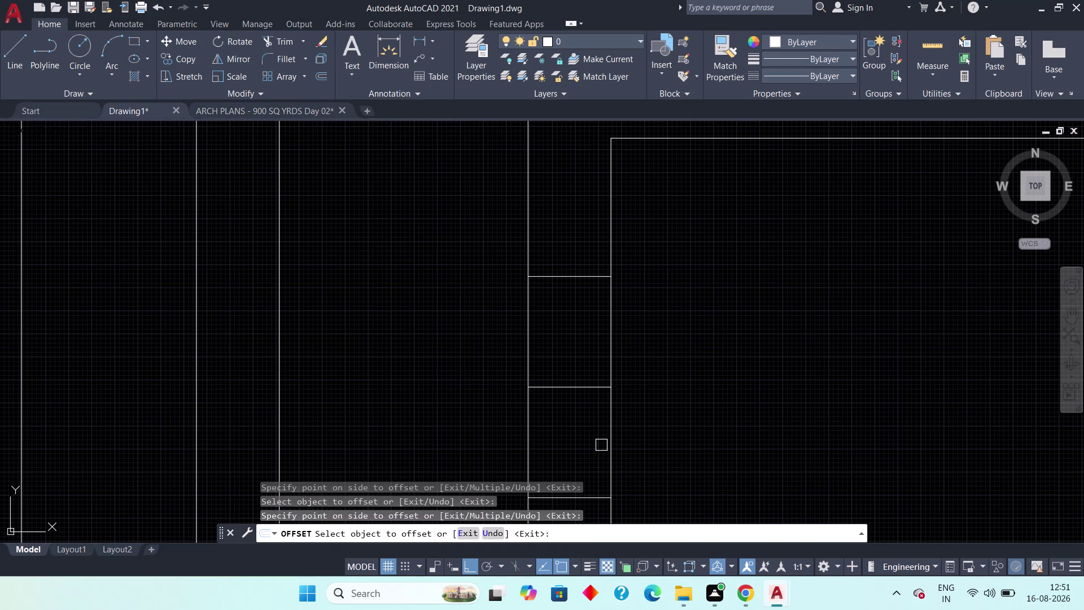
middle_drag(602, 435, 621, 353)
scroll(down, 3)
key(Escape)
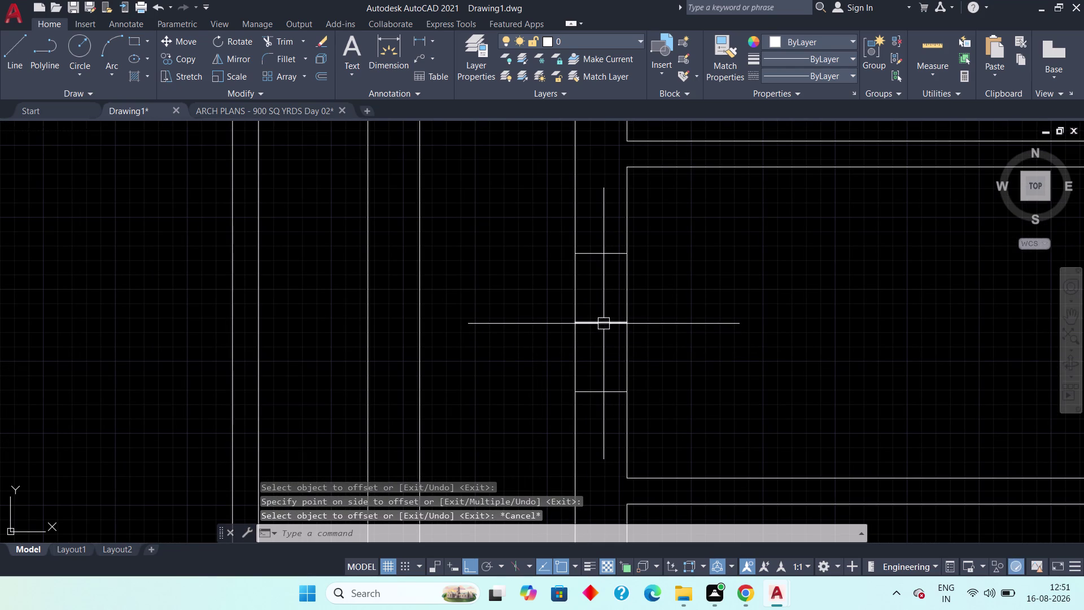
Erase the unwanted extra sill line.
click(603, 323)
key(Delete)
scroll(down, 3)
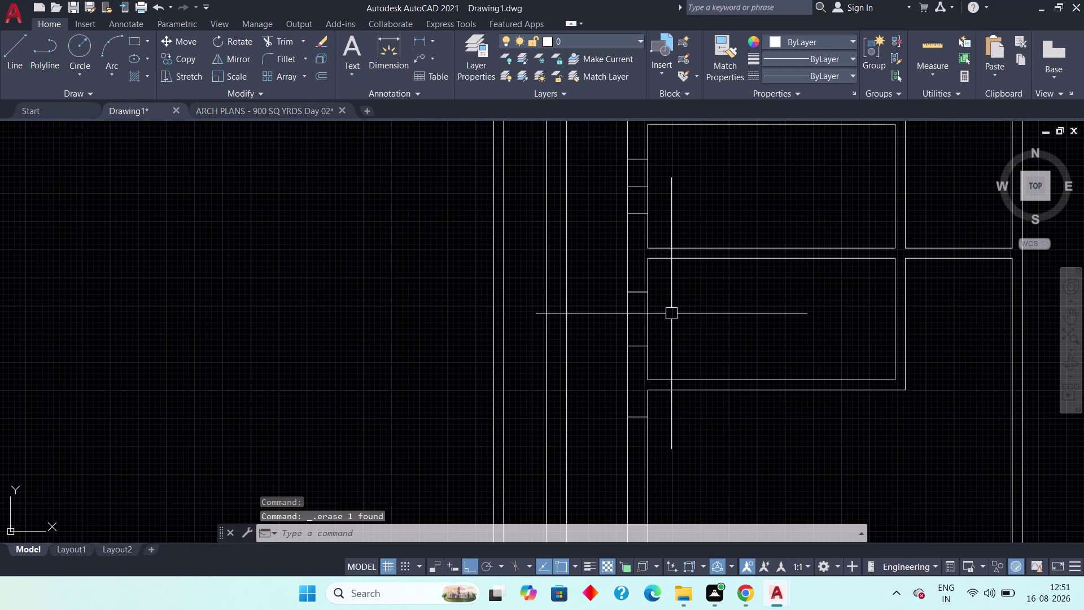
Pan across the plan and delete a selected object.
middle_drag(688, 326, 698, 362)
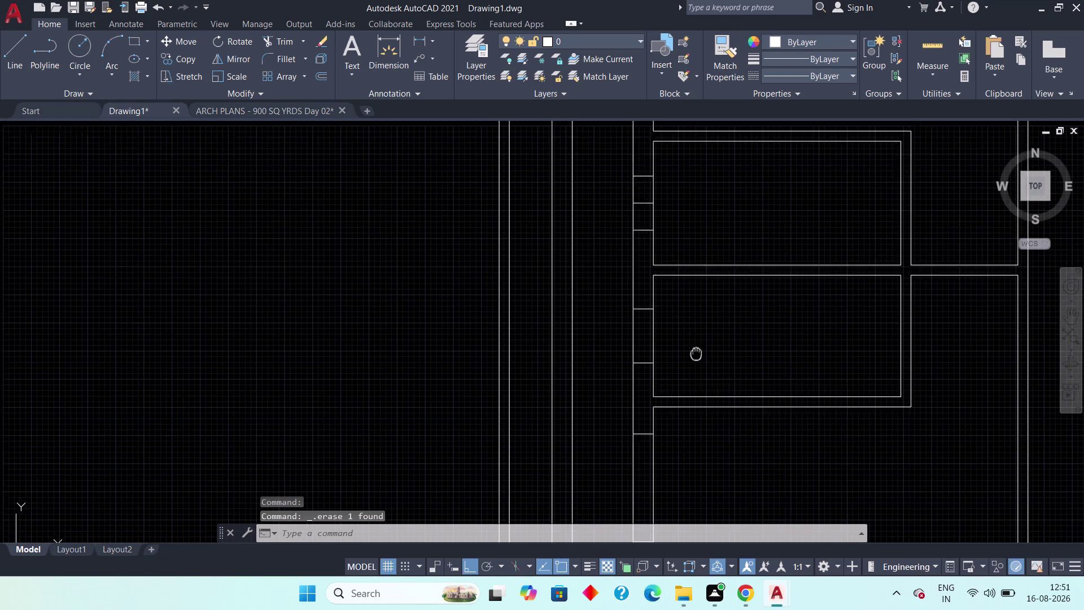
middle_drag(698, 362, 699, 394)
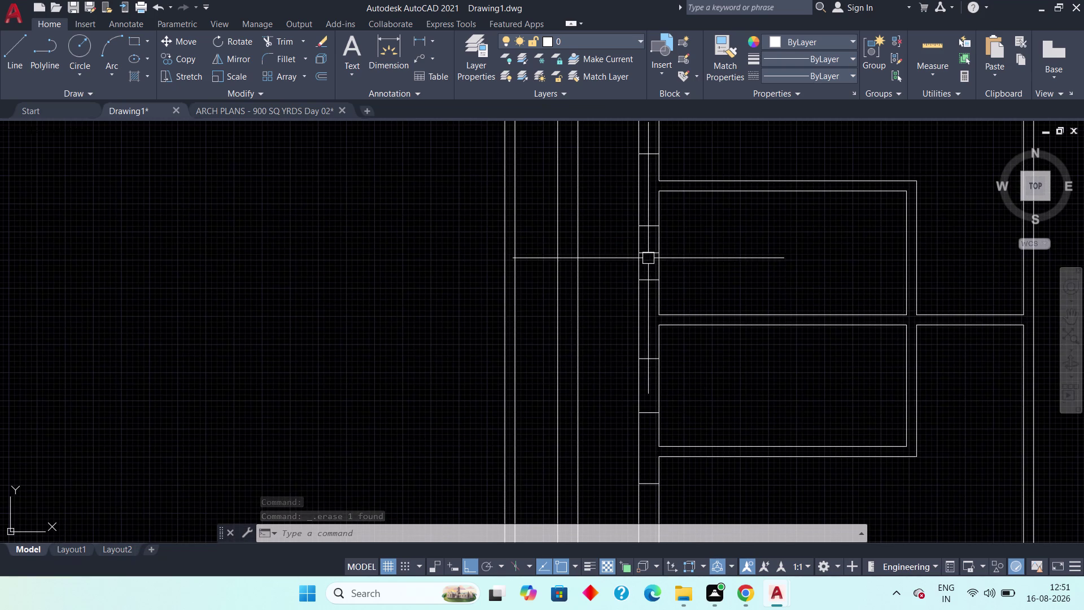
click(648, 253)
key(Delete)
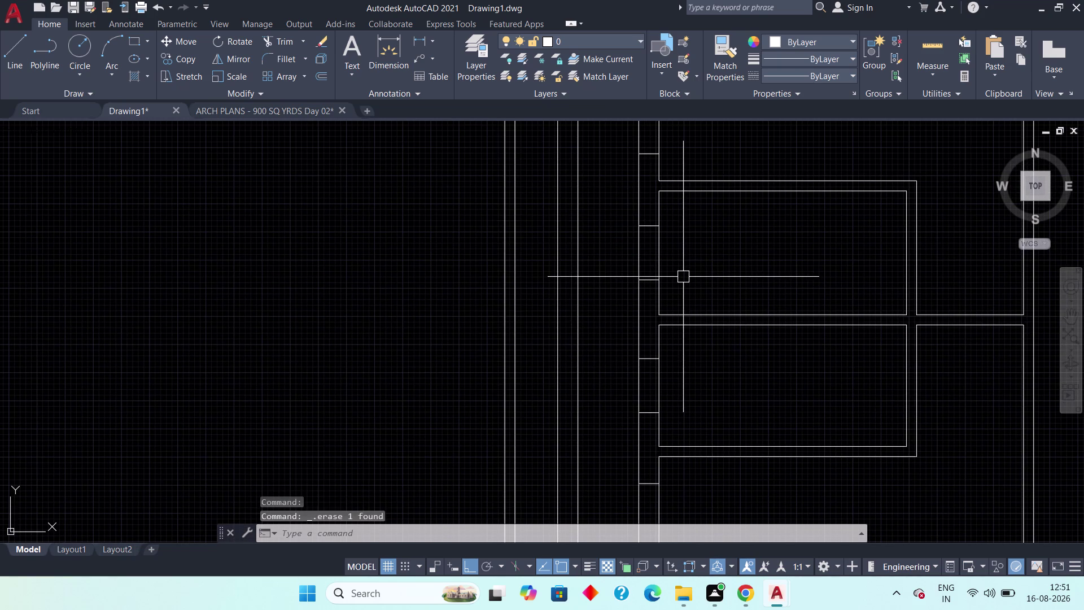
Pan along the wall openings to the upper rooms and start a new line.
scroll(down, 3)
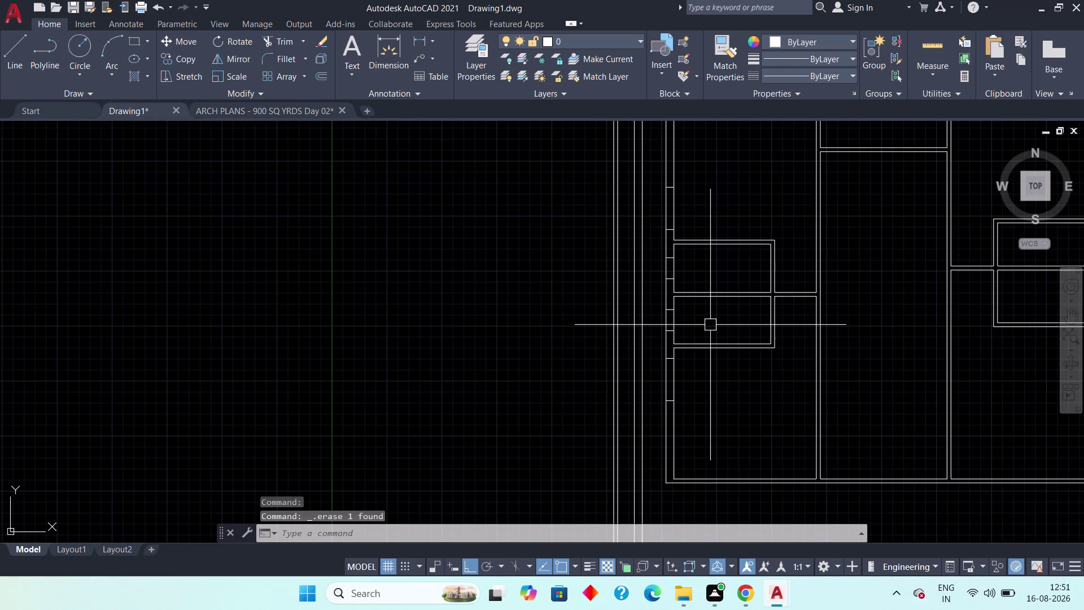
scroll(up, 3)
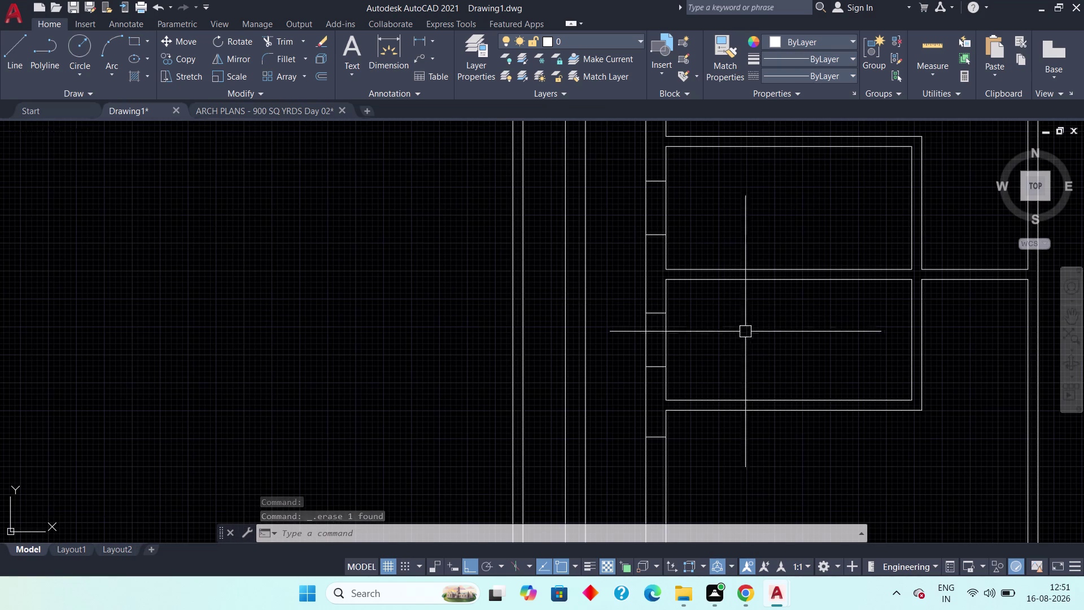
middle_drag(719, 337, 728, 265)
scroll(down, 3)
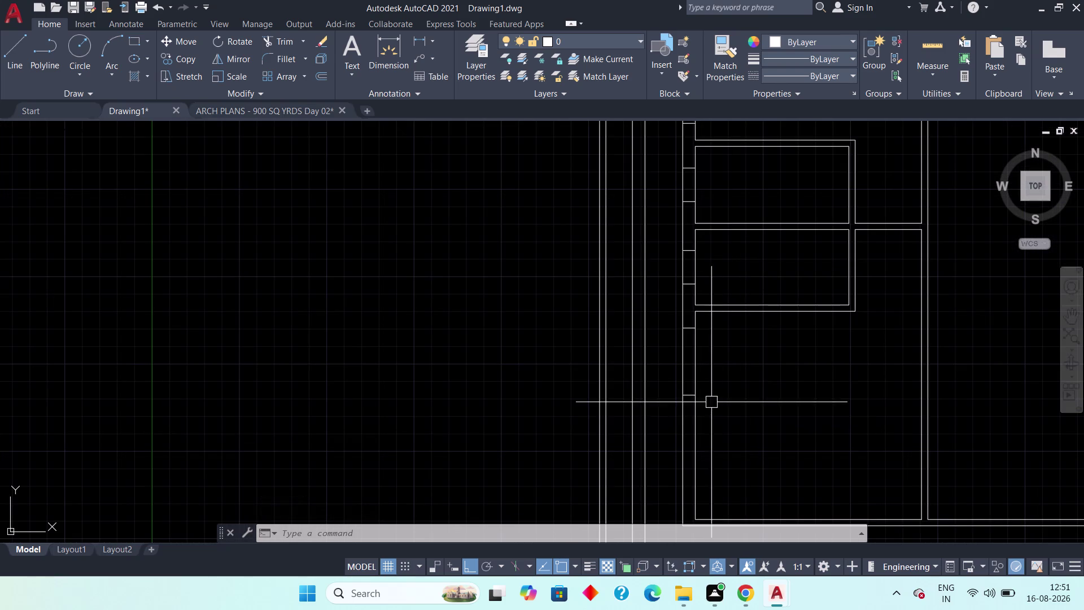
middle_drag(737, 358, 694, 510)
middle_drag(679, 384, 682, 387)
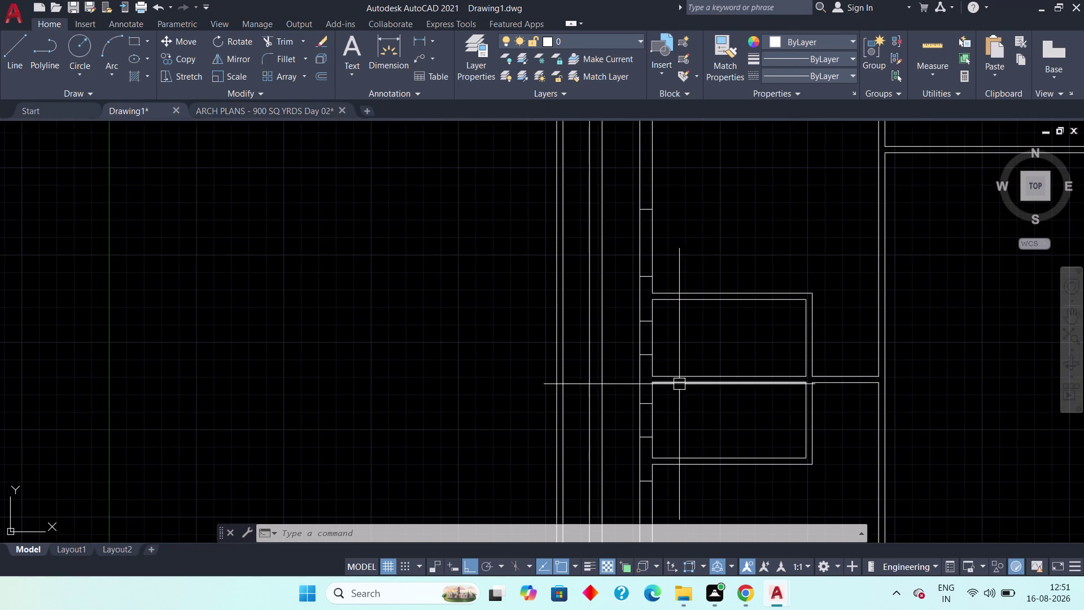
middle_drag(682, 387, 678, 504)
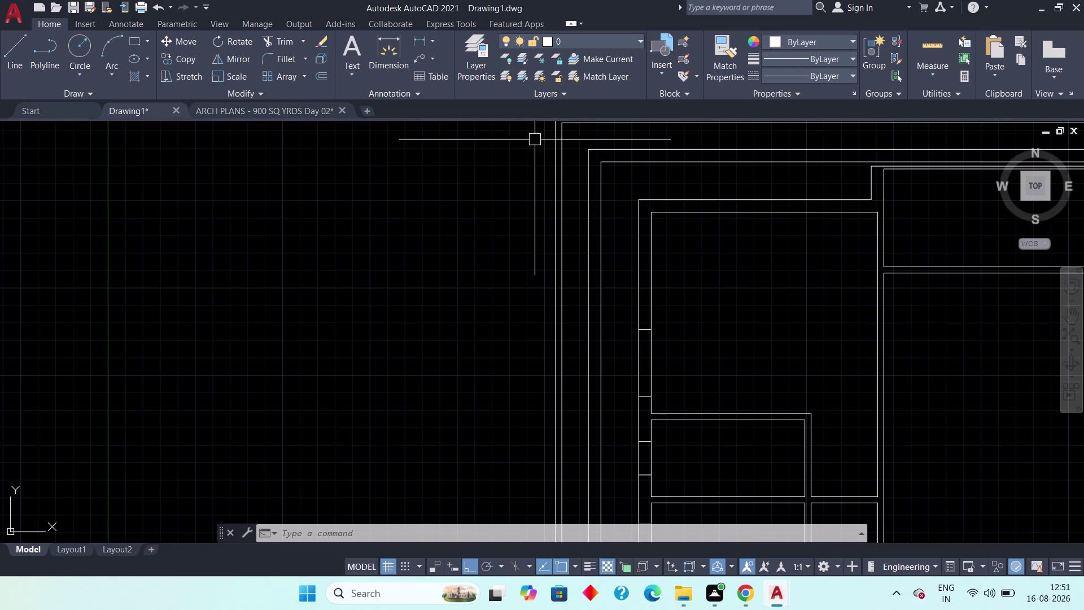
click(18, 63)
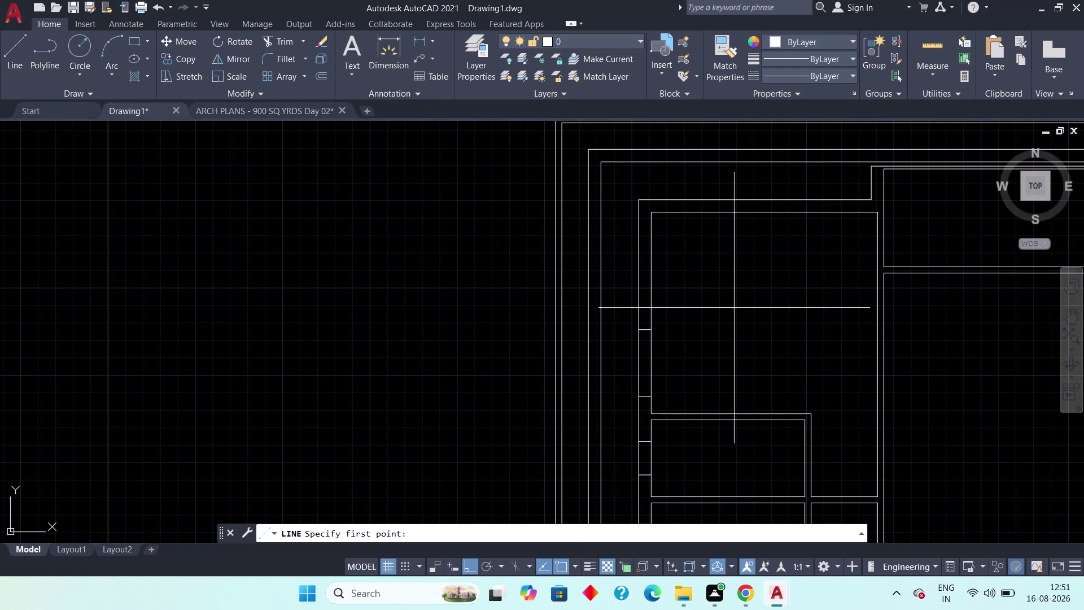
scroll(up, 3)
middle_drag(622, 388, 506, 310)
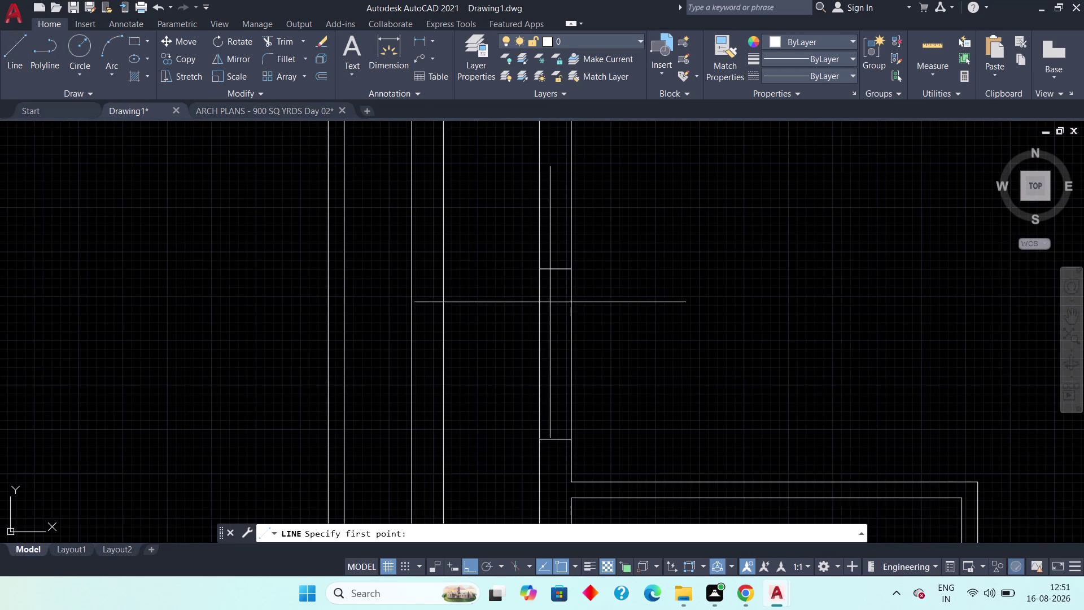
scroll(up, 3)
click(559, 226)
middle_drag(535, 433, 551, 304)
middle_drag(592, 410, 602, 280)
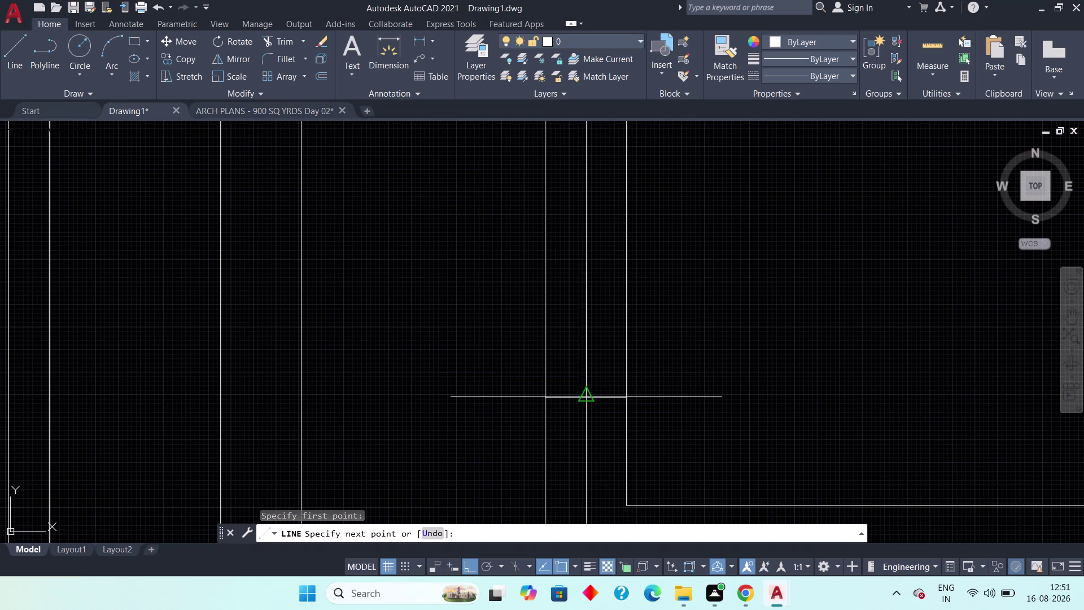
click(587, 397)
key(Escape)
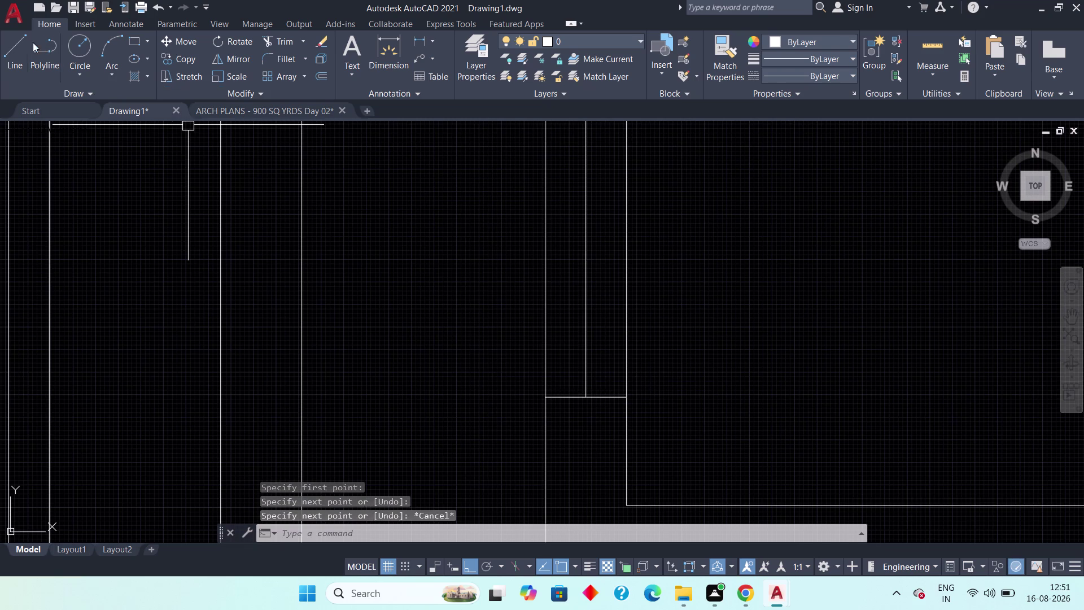
click(19, 44)
scroll(down, 3)
middle_drag(393, 361, 414, 205)
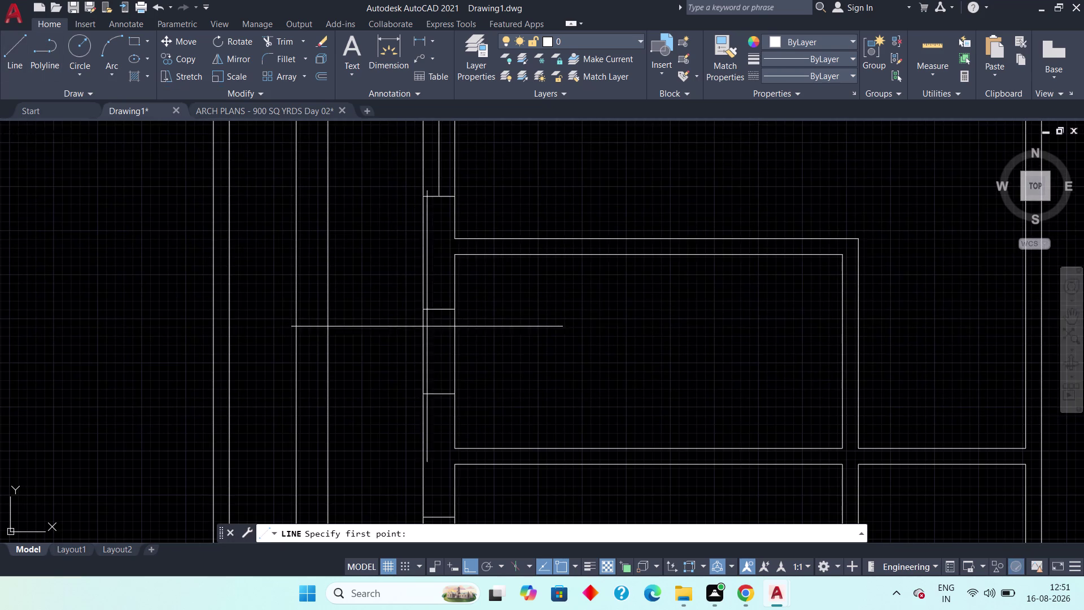
scroll(up, 3)
click(435, 293)
middle_drag(424, 385, 442, 254)
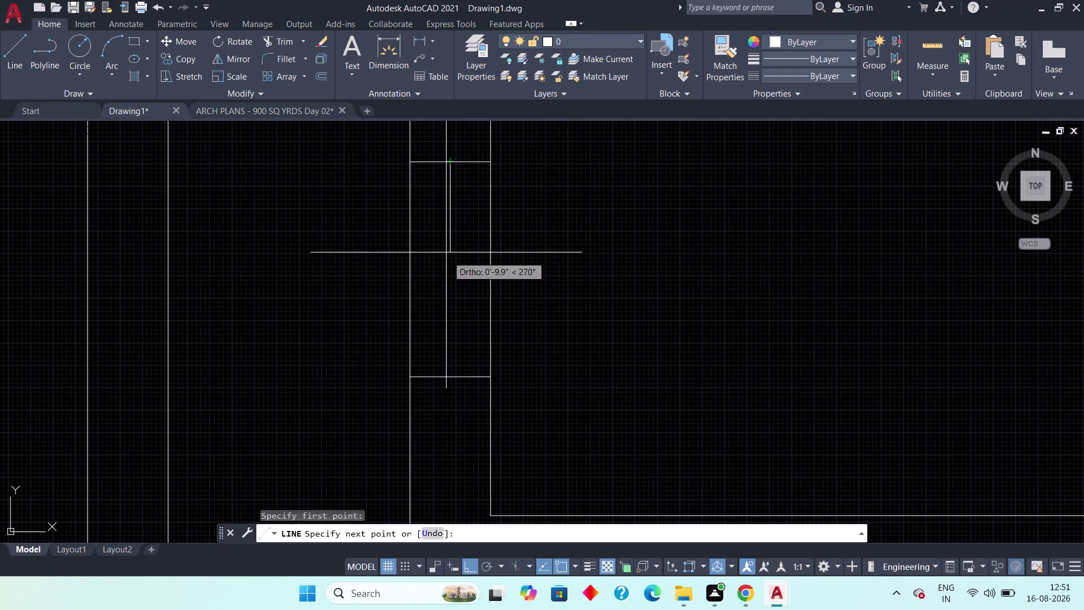
click(449, 384)
scroll(down, 3)
key(Escape)
middle_drag(437, 395, 432, 368)
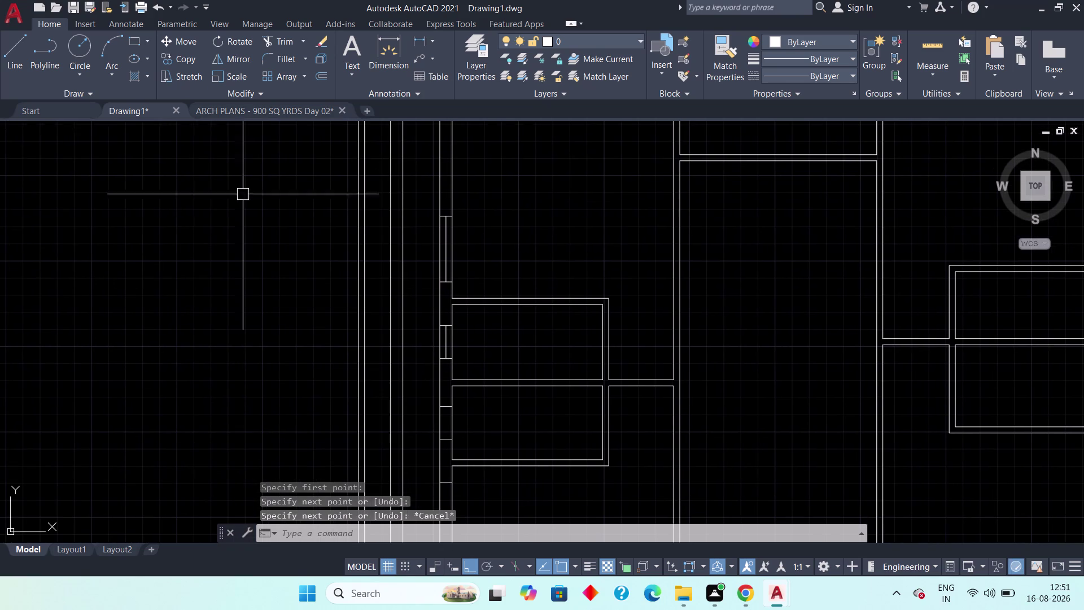
click(22, 58)
middle_drag(370, 422, 371, 363)
scroll(up, 3)
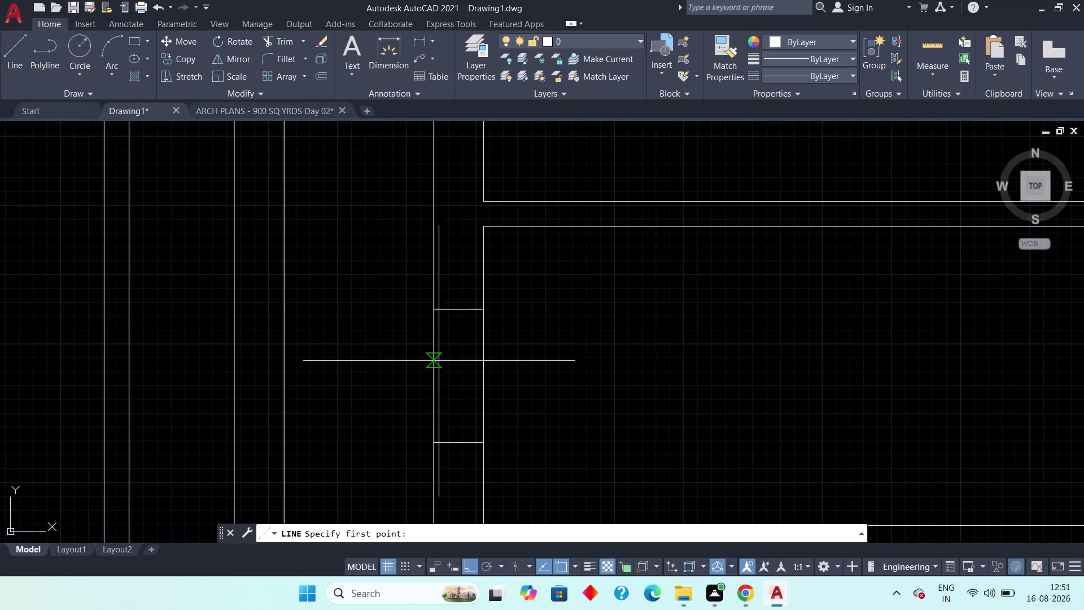
click(462, 313)
click(458, 450)
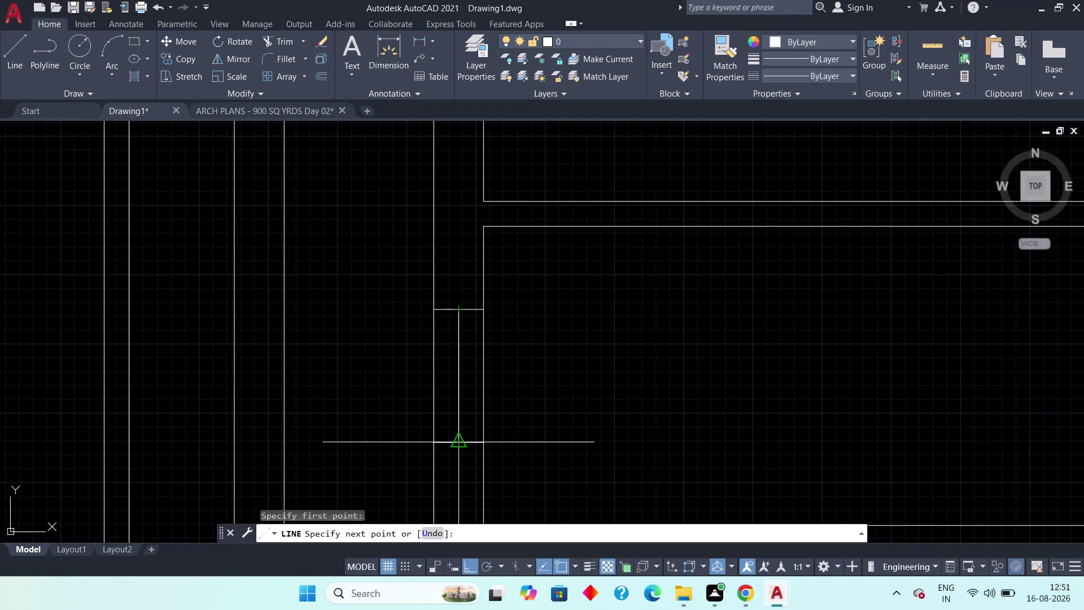
key(Escape)
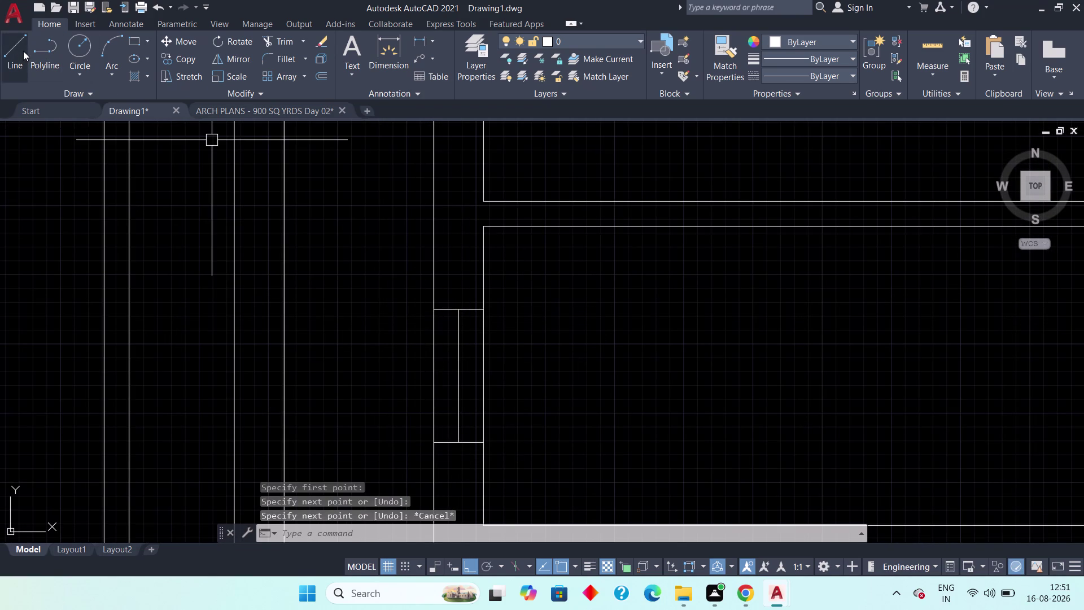
click(23, 51)
scroll(down, 3)
middle_drag(409, 313, 425, 212)
scroll(up, 3)
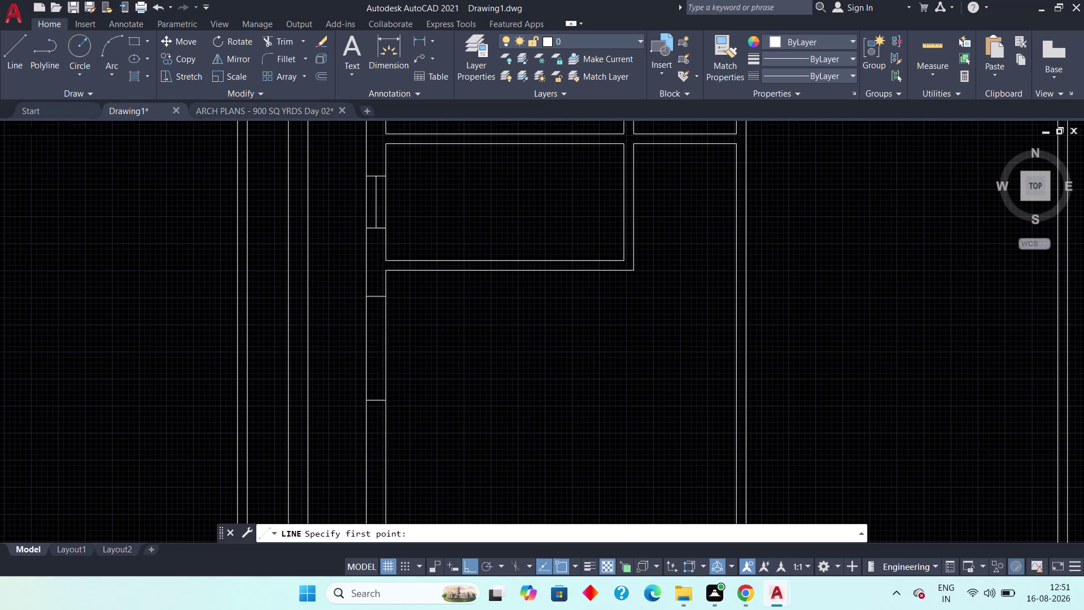
scroll(up, 3)
click(377, 269)
middle_drag(375, 383, 381, 213)
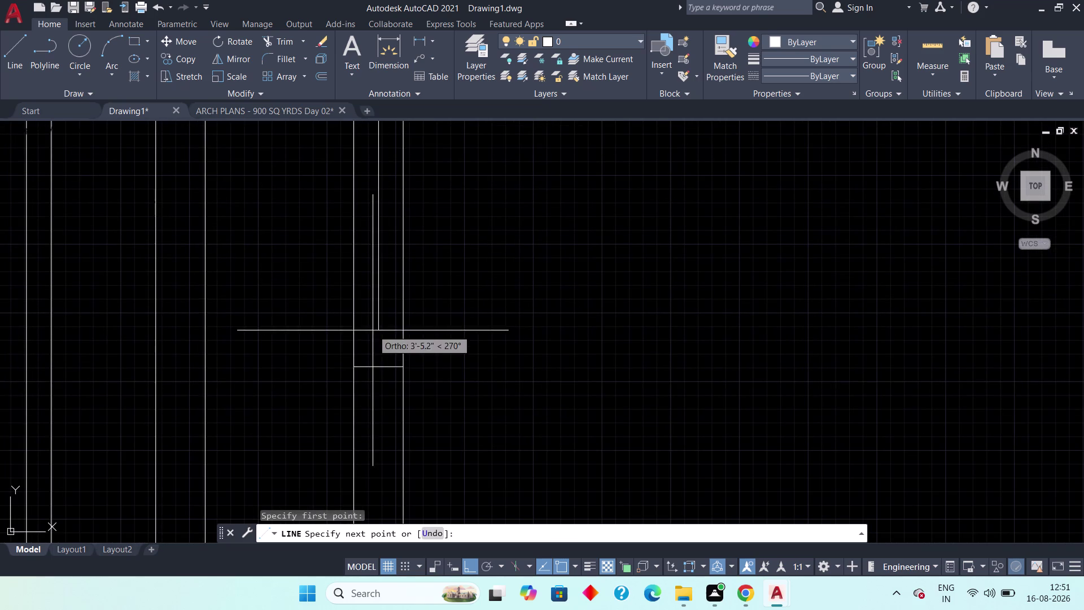
click(382, 363)
key(Escape)
scroll(down, 3)
middle_drag(486, 314, 475, 357)
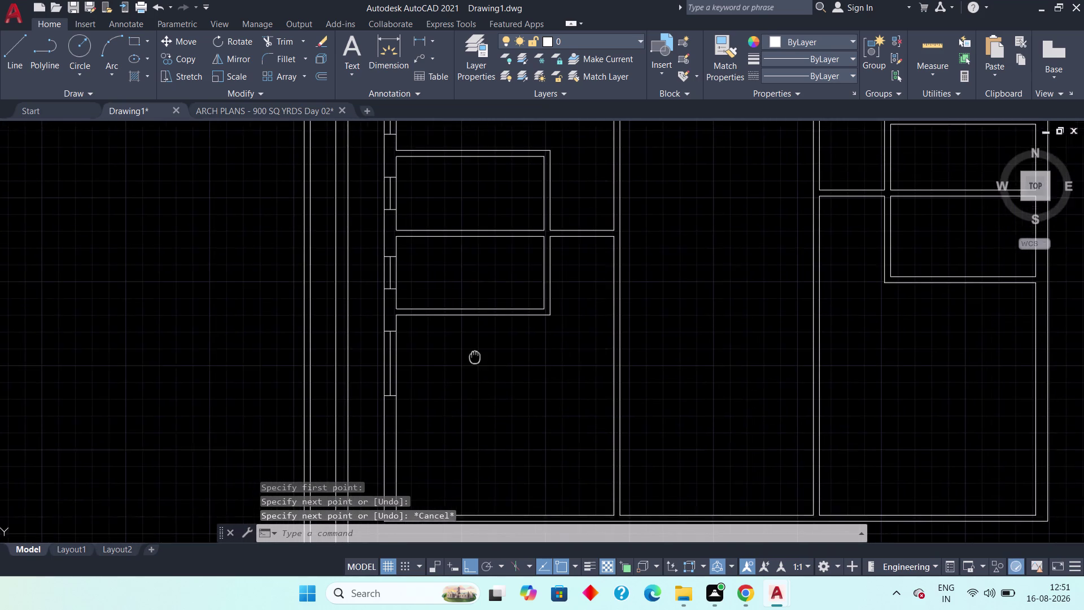
middle_drag(475, 357, 472, 368)
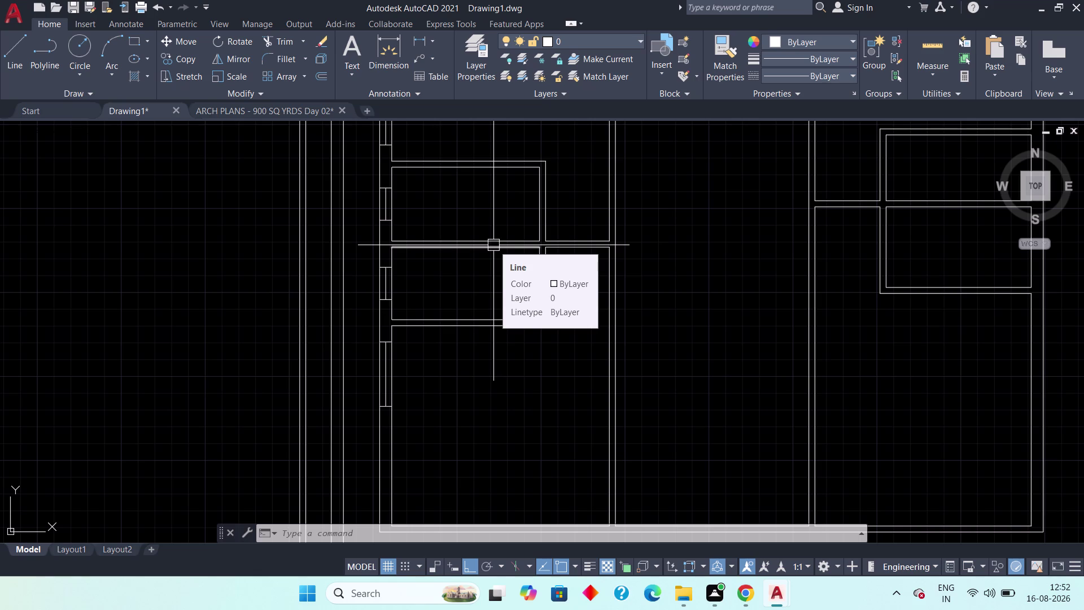
scroll(down, 3)
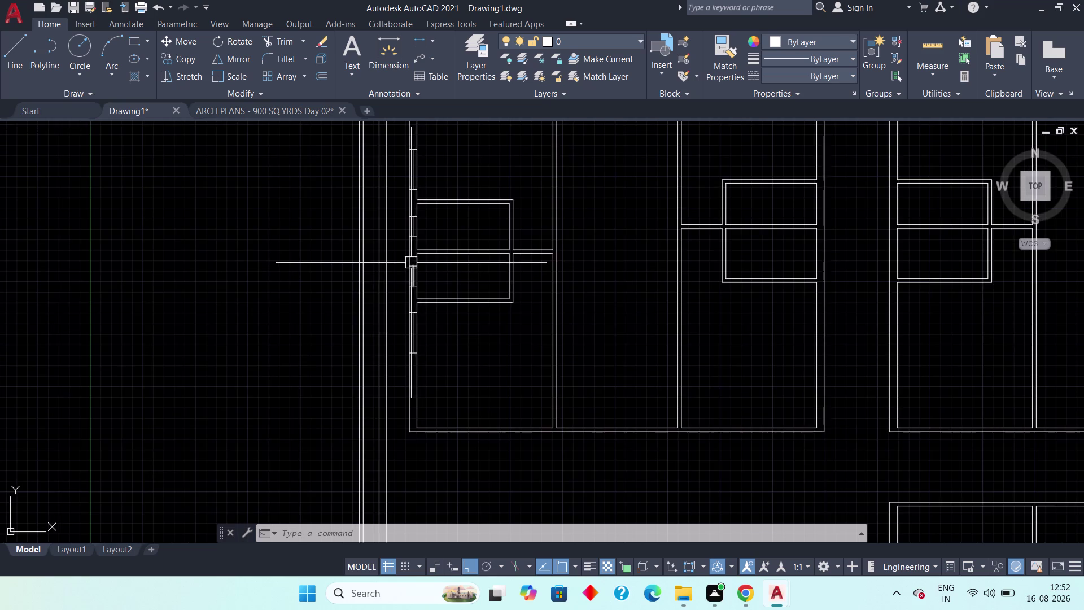
scroll(down, 3)
middle_drag(437, 264, 425, 289)
scroll(up, 3)
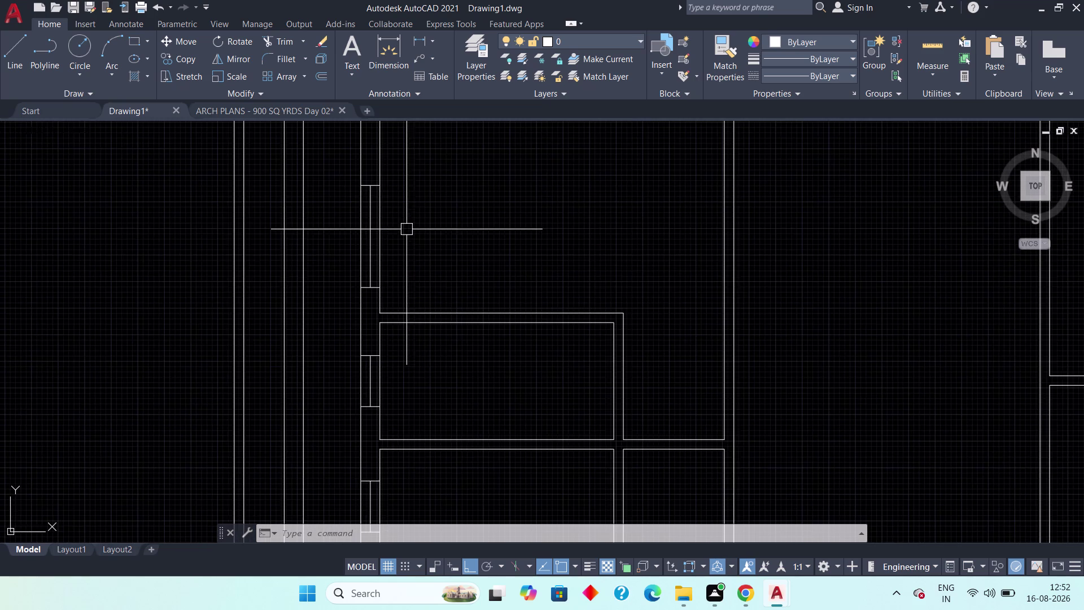
scroll(down, 3)
middle_click(448, 229)
scroll(down, 3)
middle_drag(449, 228, 404, 291)
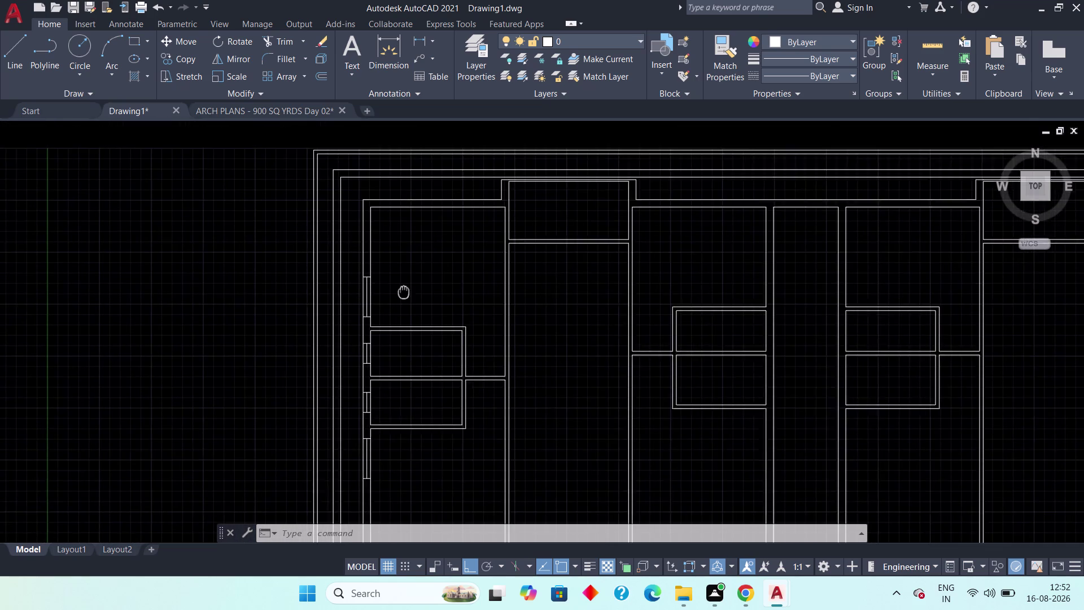
middle_drag(405, 291, 391, 308)
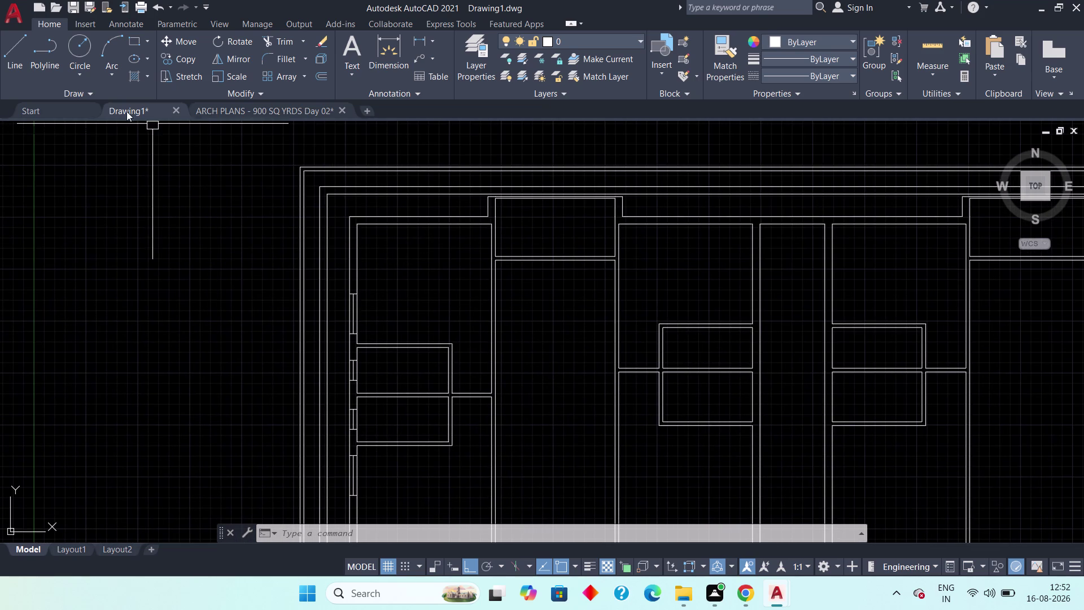
click(253, 105)
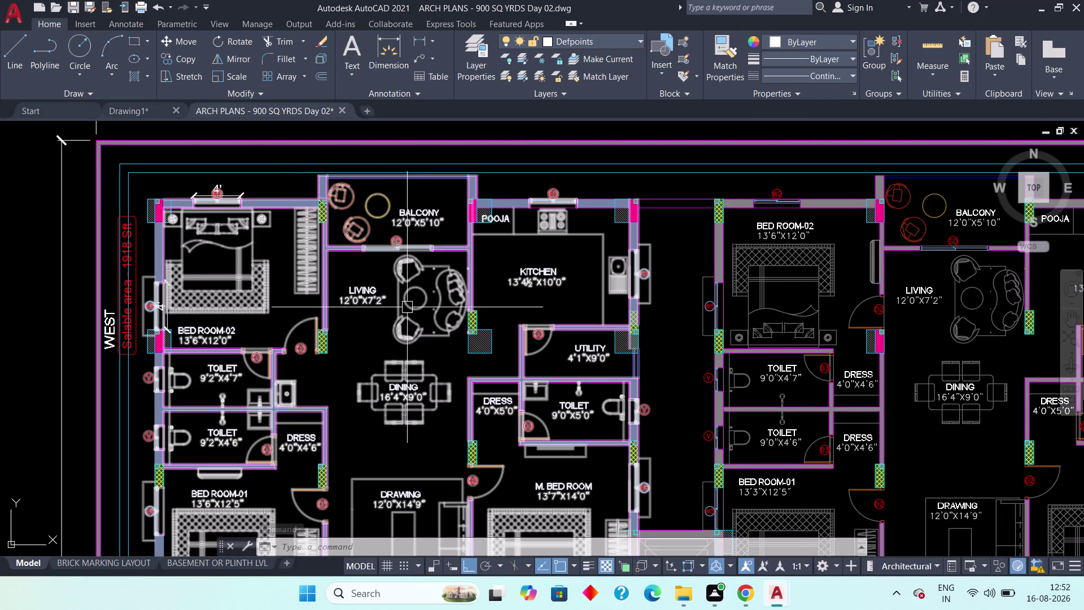
Zoom over the reference plan's central utility, toilet and bedroom rooms.
scroll(up, 3)
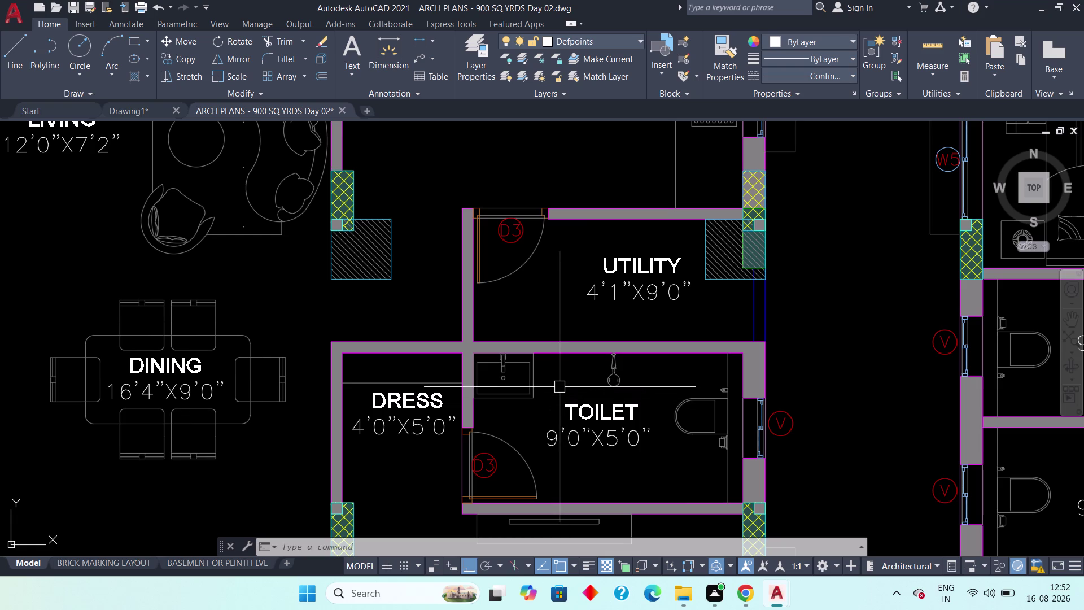
scroll(down, 3)
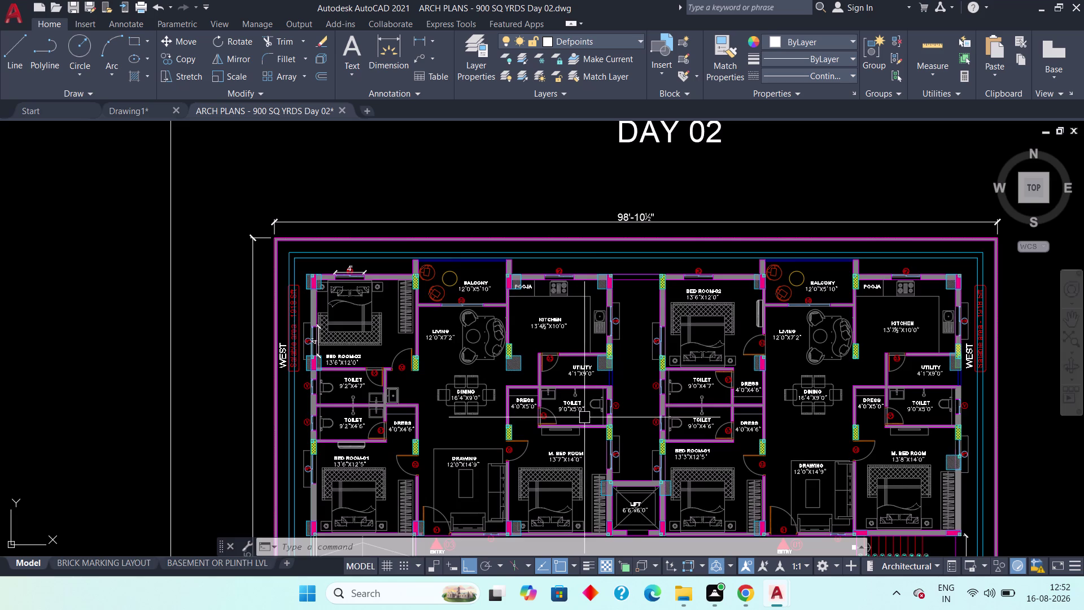
scroll(up, 3)
scroll(up, 3)
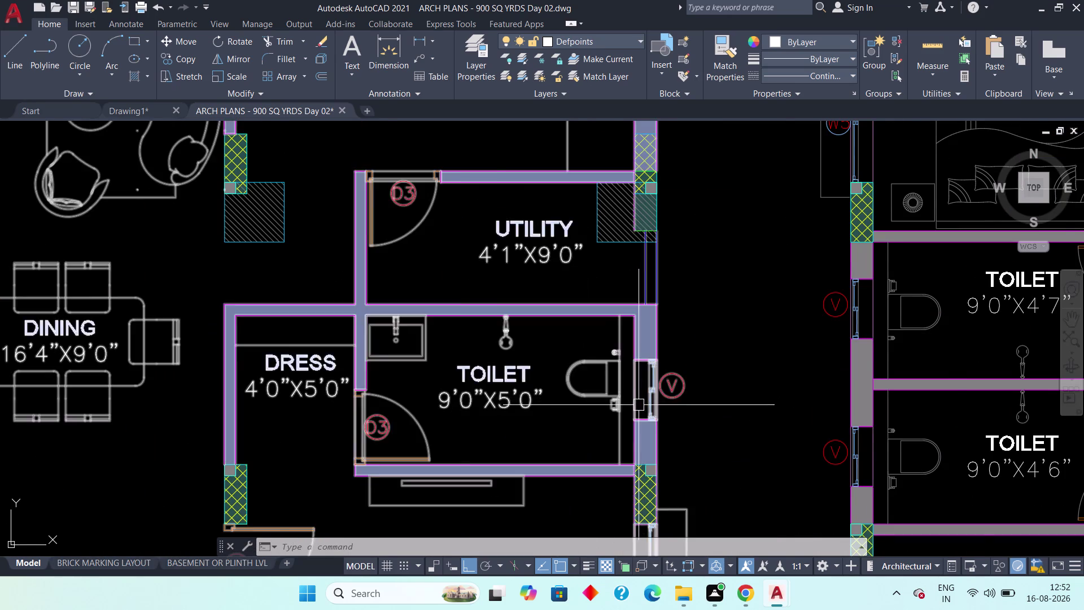
scroll(down, 3)
scroll(down, 3)
scroll(up, 3)
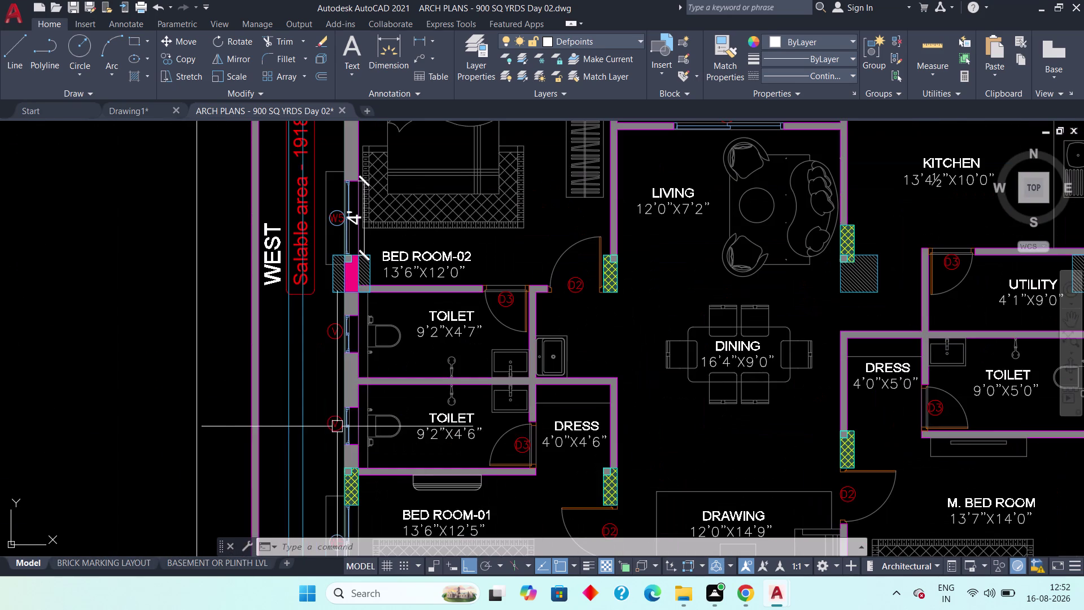
scroll(down, 3)
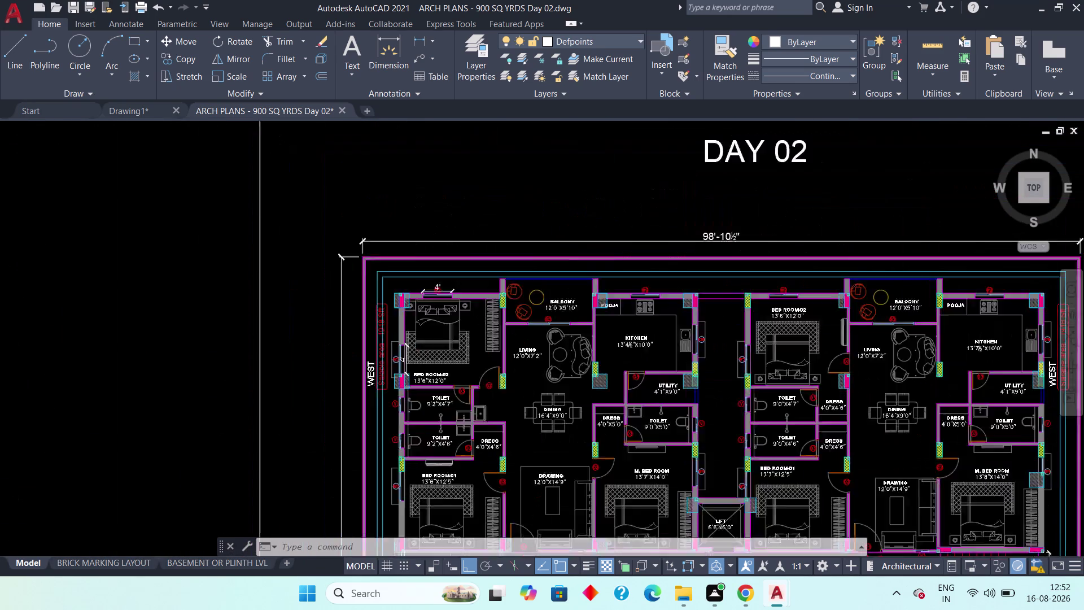
middle_drag(667, 441, 603, 423)
scroll(up, 3)
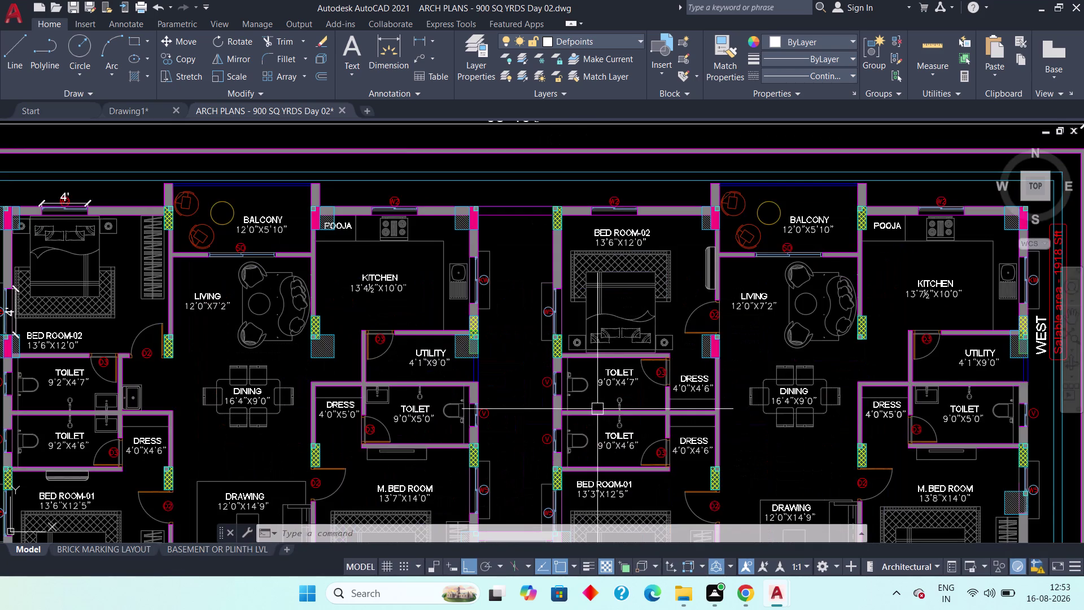
scroll(up, 3)
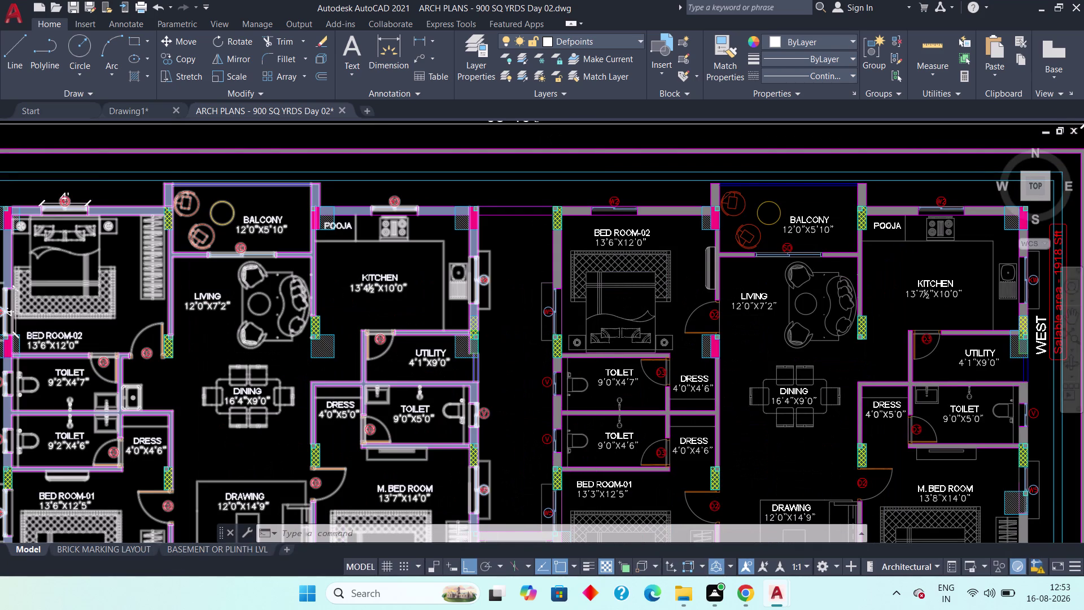
middle_drag(544, 419, 556, 421)
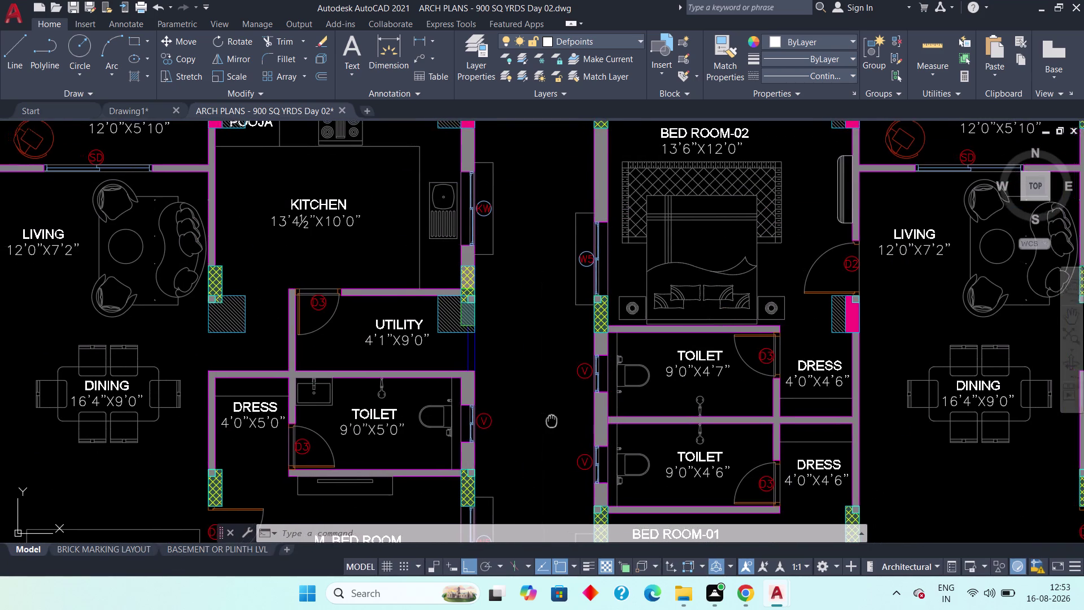
middle_drag(556, 422, 573, 428)
scroll(down, 3)
middle_drag(555, 401, 546, 322)
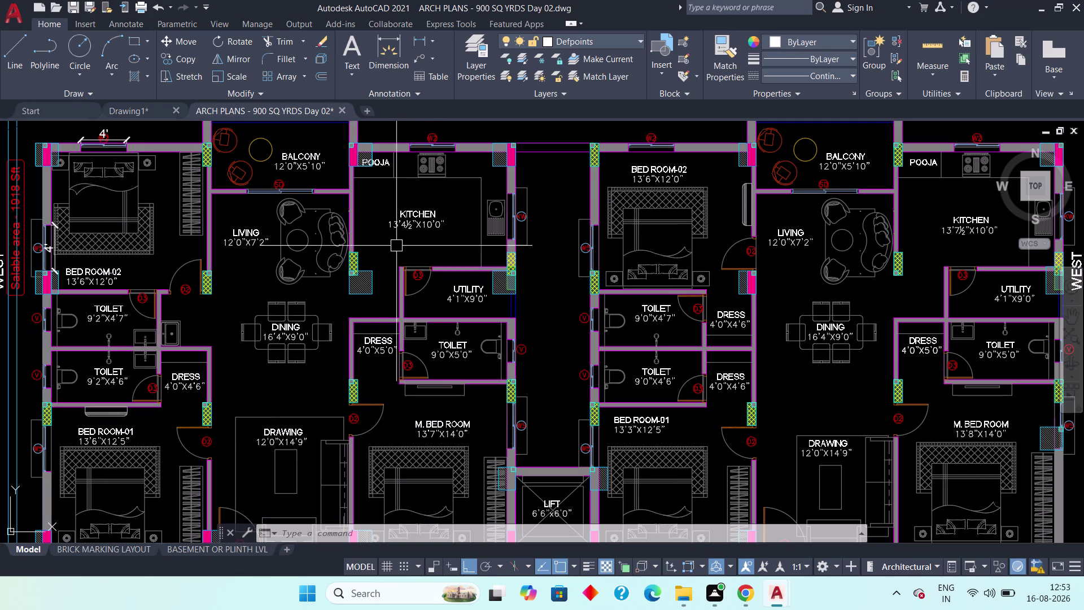
Pan across both flat layouts, the entry markers and the whole dimensioned plan.
scroll(up, 3)
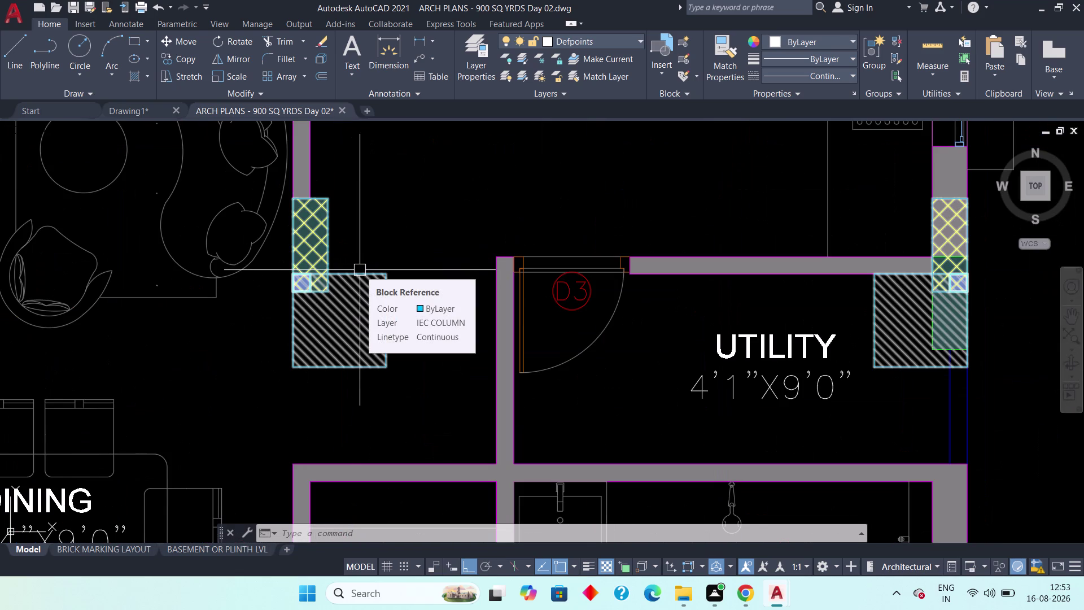
scroll(down, 3)
scroll(down, 3)
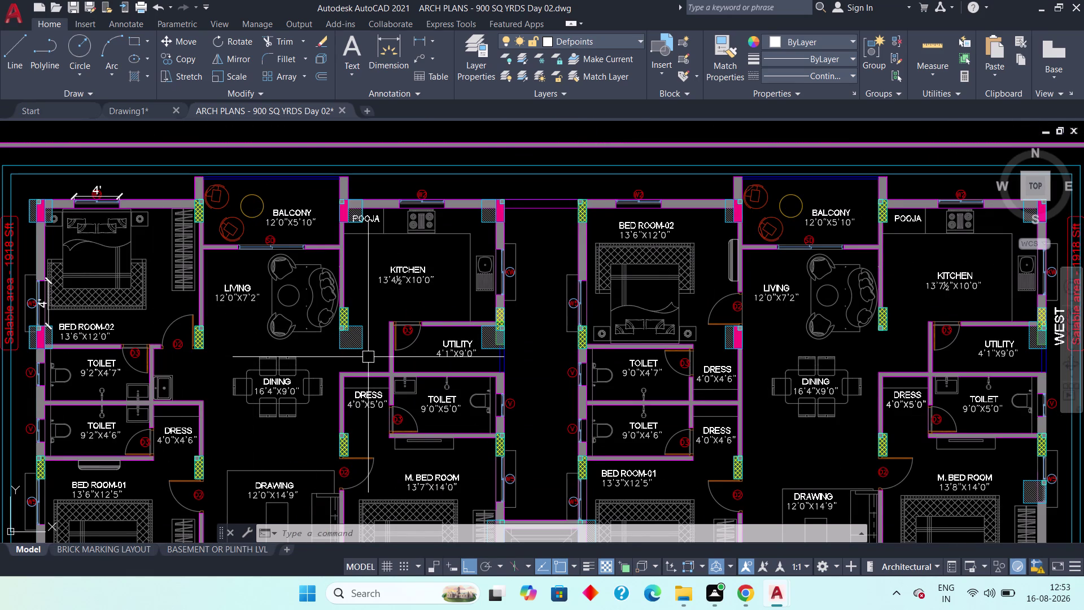
scroll(up, 3)
scroll(down, 3)
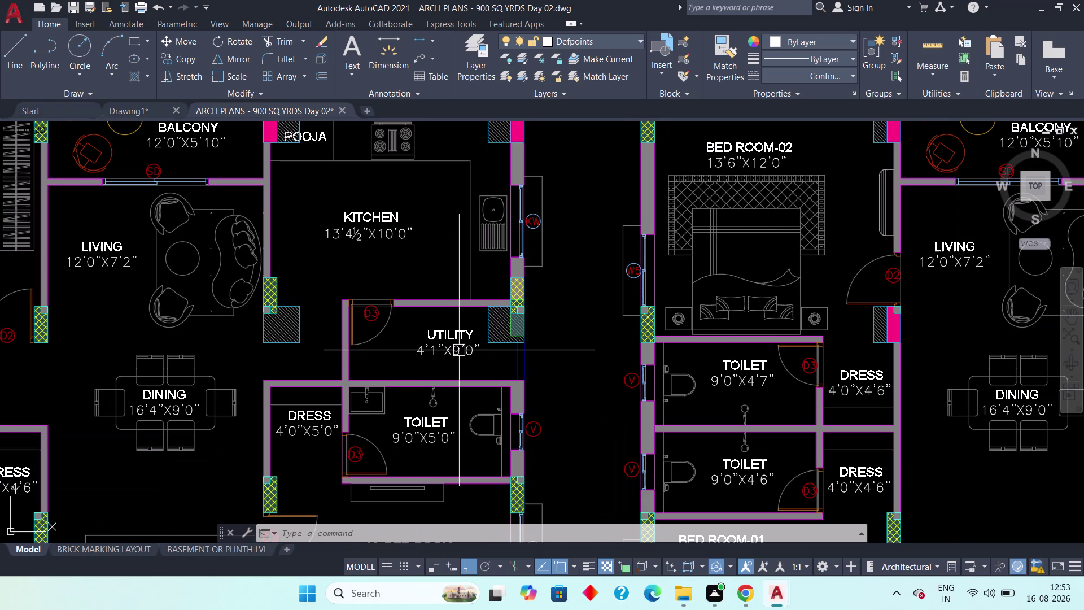
scroll(down, 3)
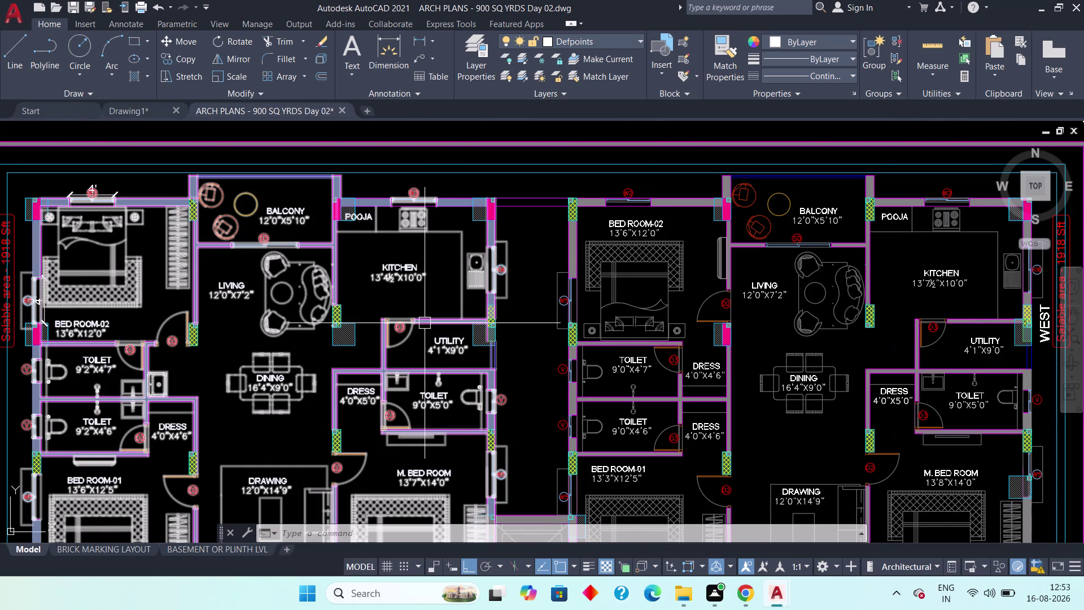
middle_drag(407, 311, 389, 292)
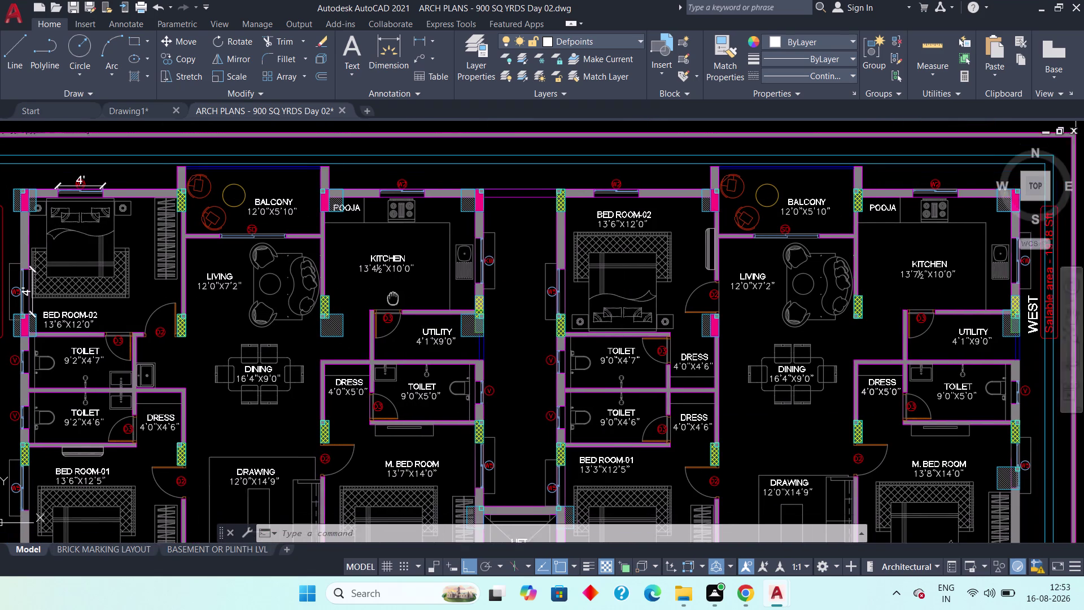
middle_drag(389, 292, 386, 249)
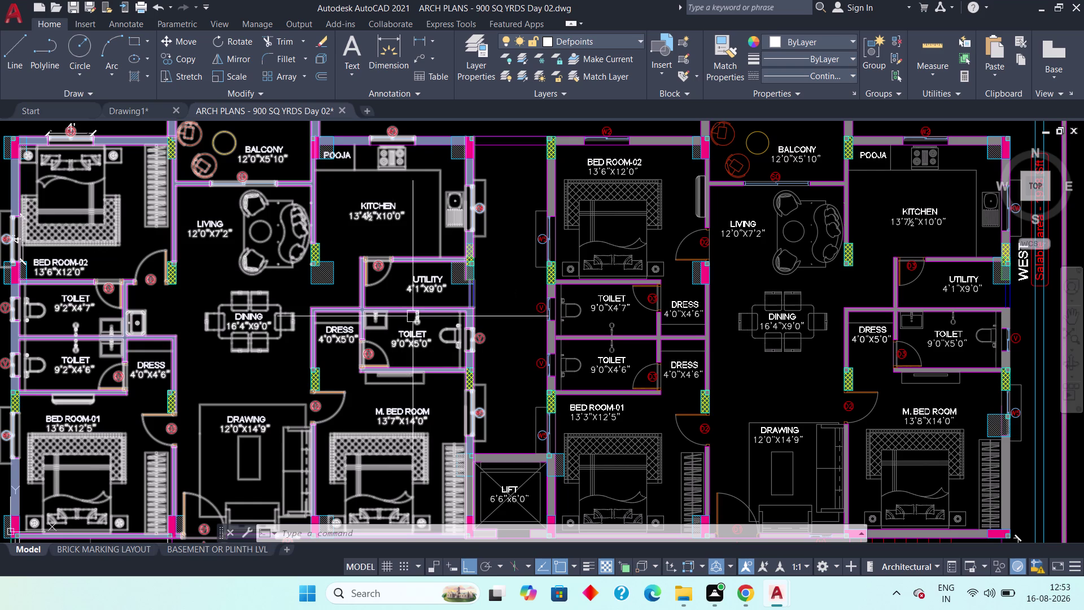
scroll(up, 3)
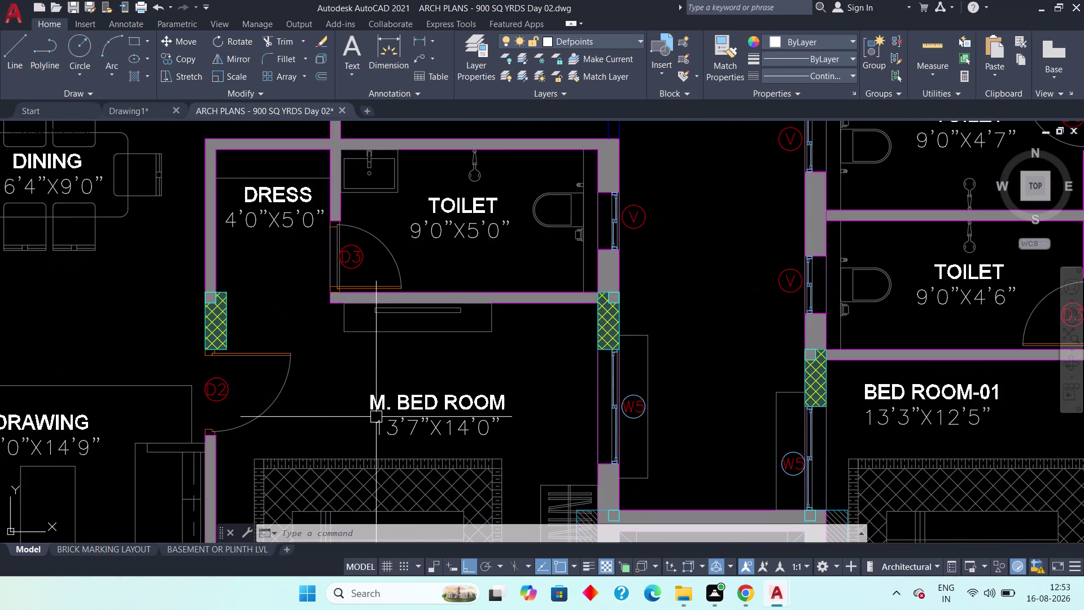
scroll(down, 3)
scroll(down, 3)
middle_drag(366, 438, 544, 398)
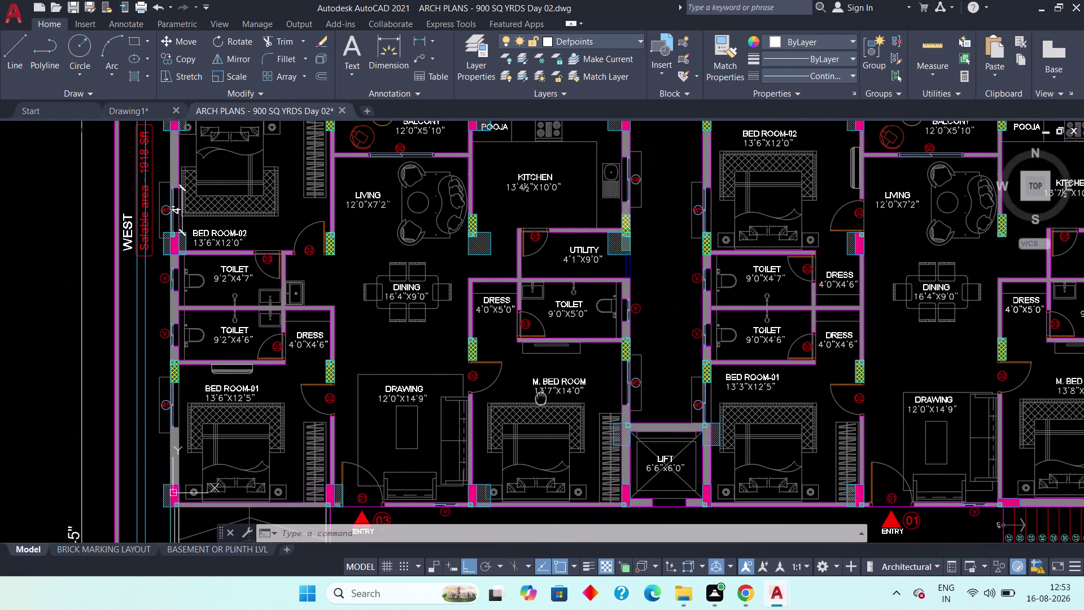
middle_drag(545, 399, 551, 399)
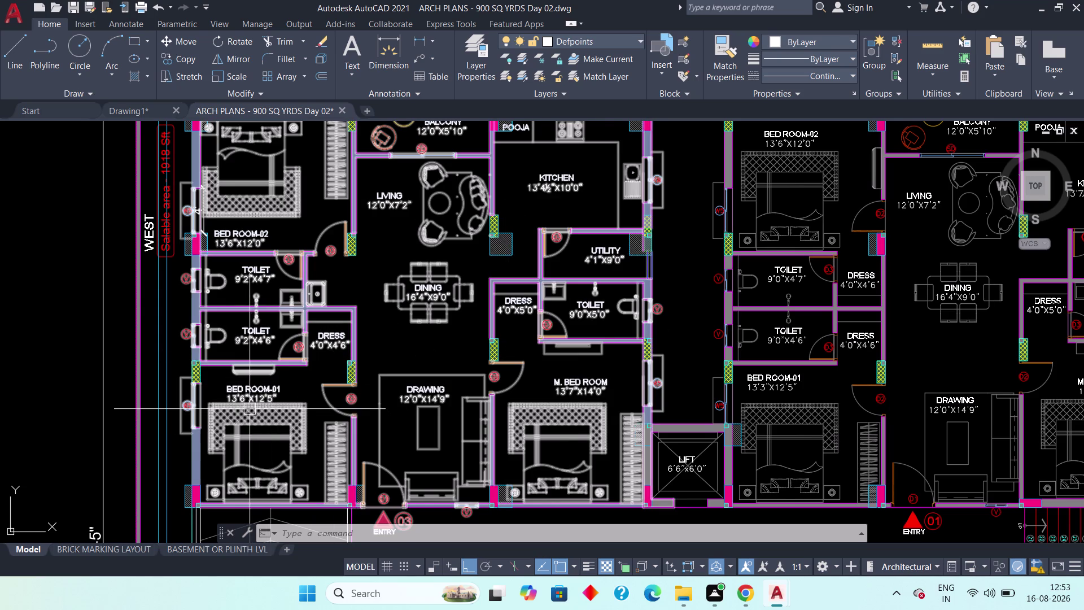
middle_drag(275, 386, 275, 481)
middle_click(275, 481)
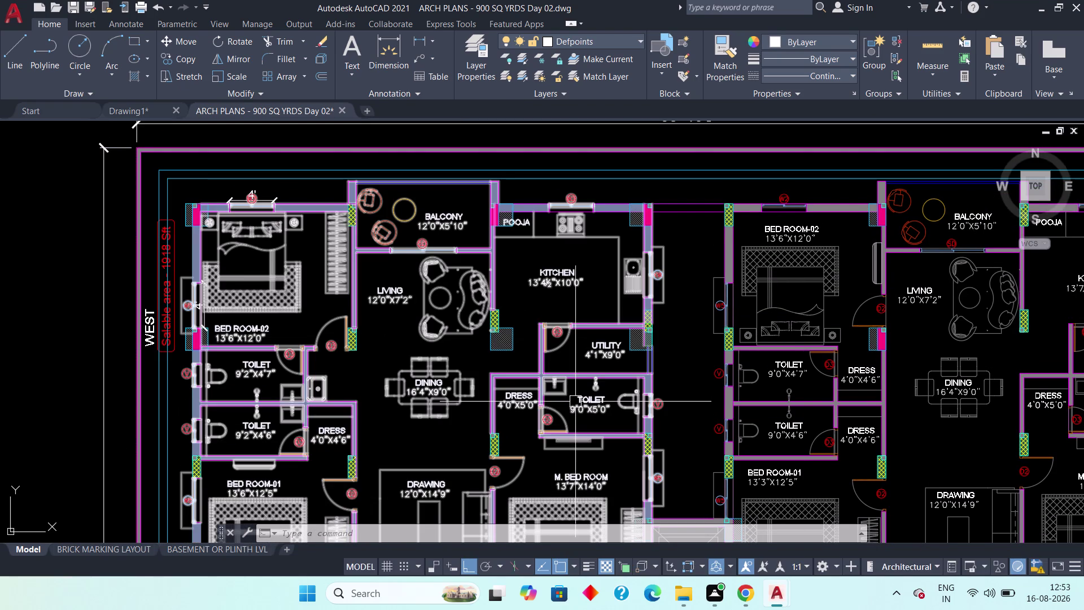
scroll(down, 3)
middle_drag(569, 441, 567, 356)
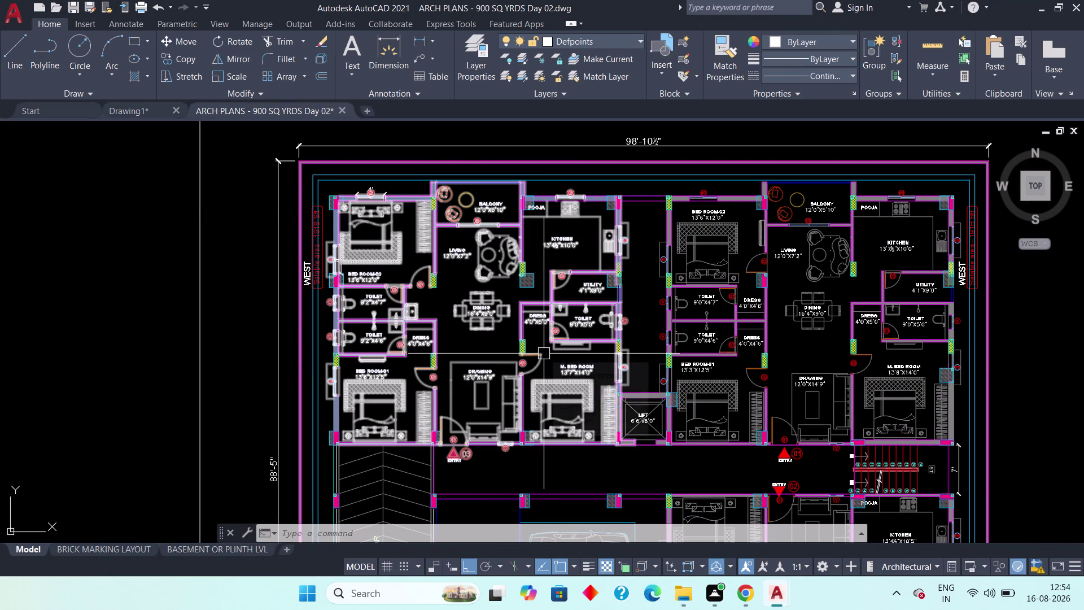
Pan over the west-side toilets and left bedroom up to the DAY 02 title.
scroll(up, 3)
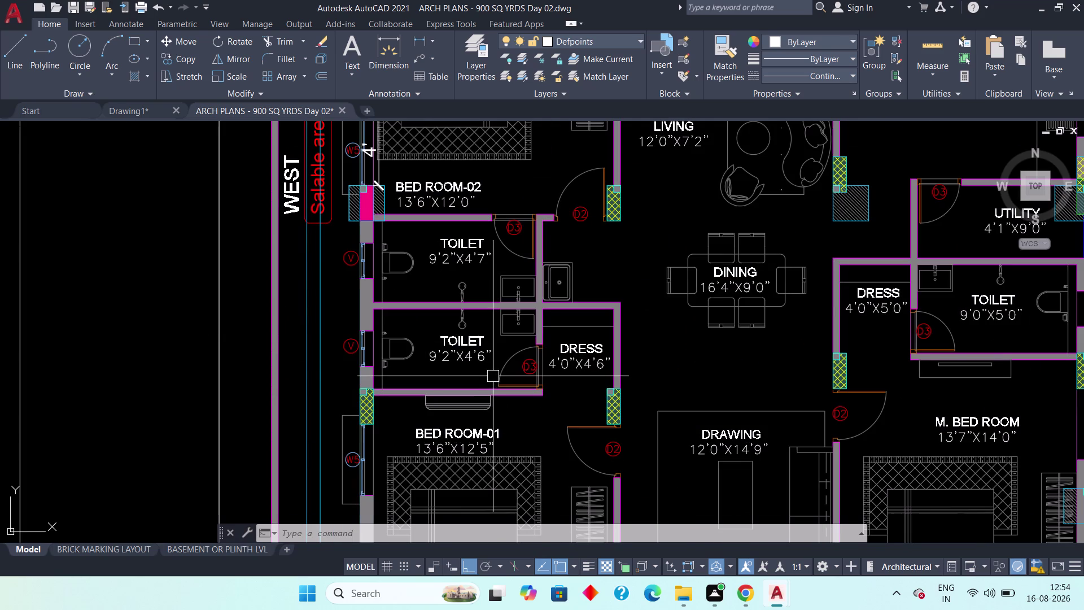
scroll(down, 3)
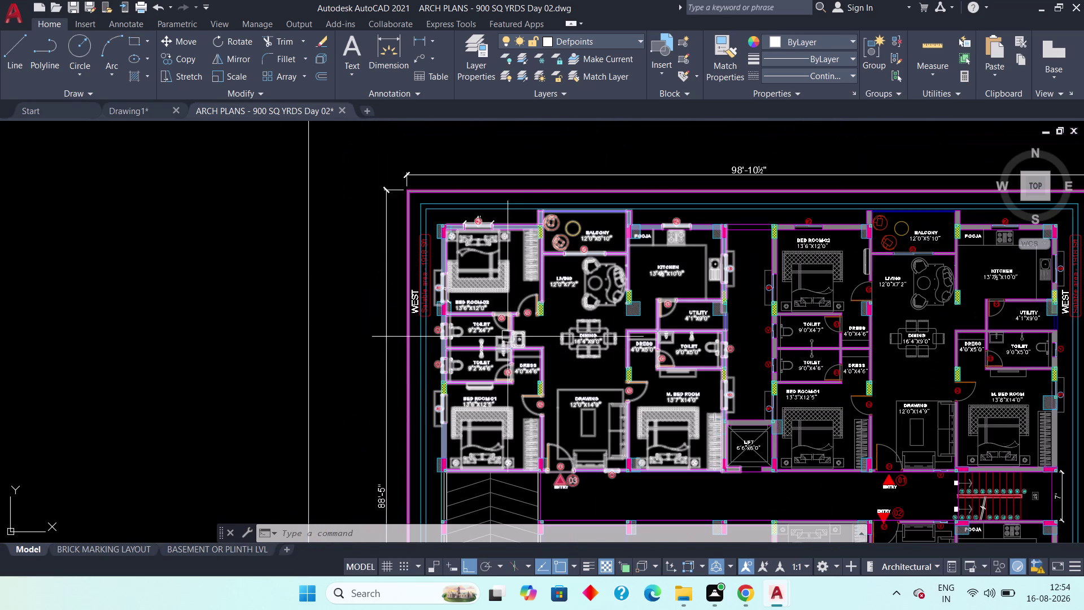
scroll(up, 3)
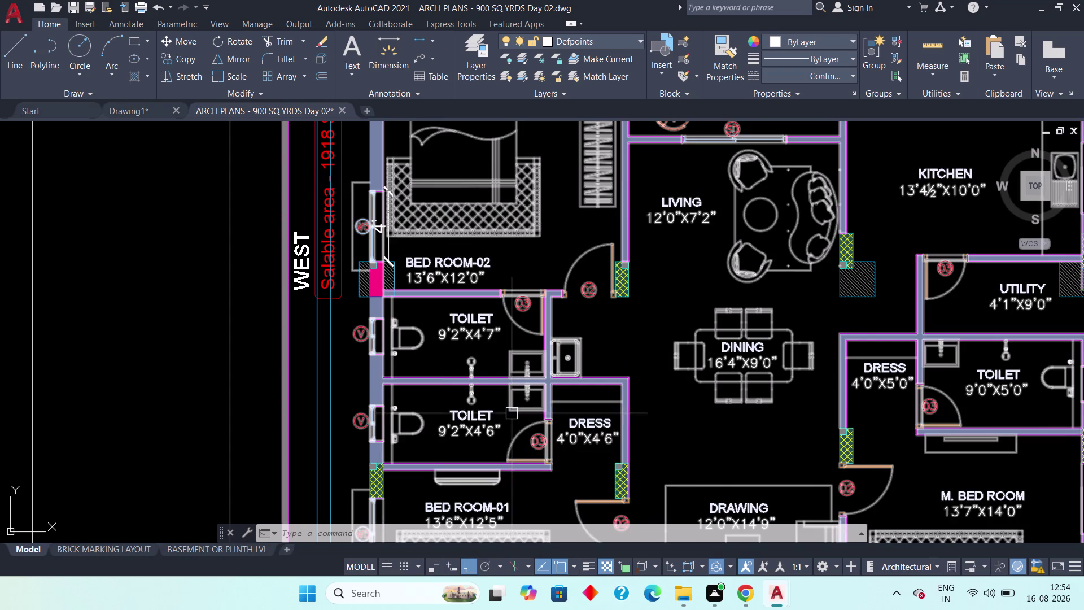
scroll(down, 3)
middle_drag(688, 433, 516, 395)
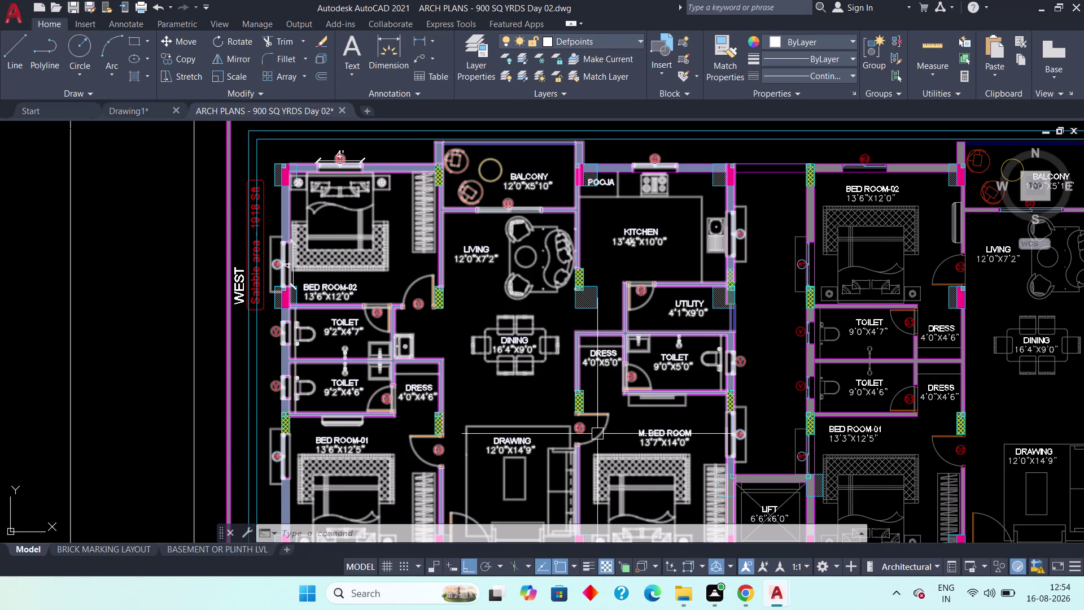
middle_drag(615, 444, 628, 452)
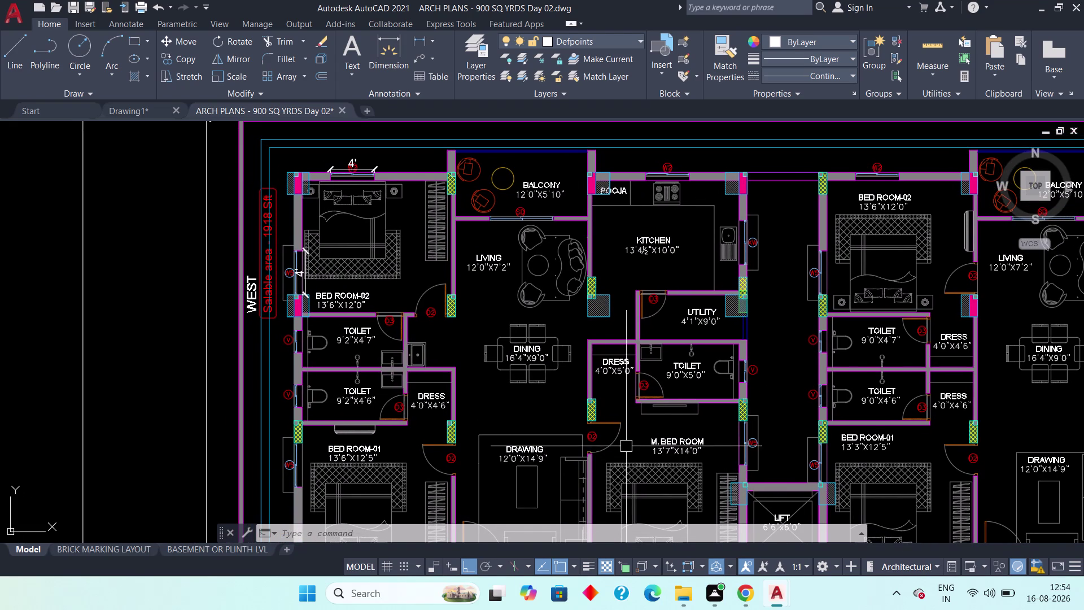
scroll(down, 3)
scroll(up, 3)
middle_drag(548, 410, 555, 427)
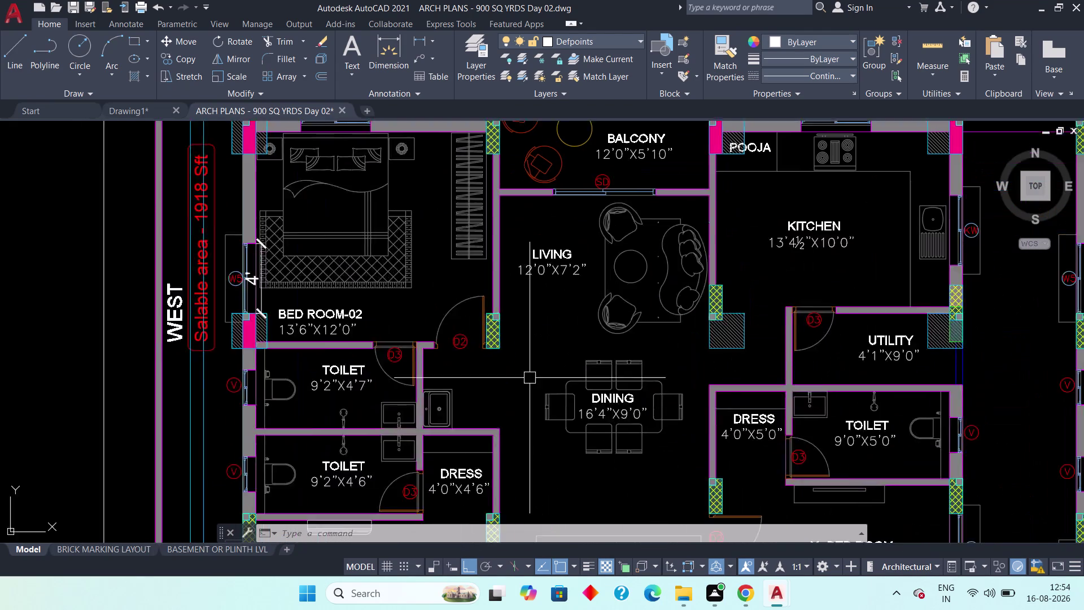
middle_drag(555, 426, 575, 511)
scroll(down, 3)
middle_drag(586, 472, 583, 537)
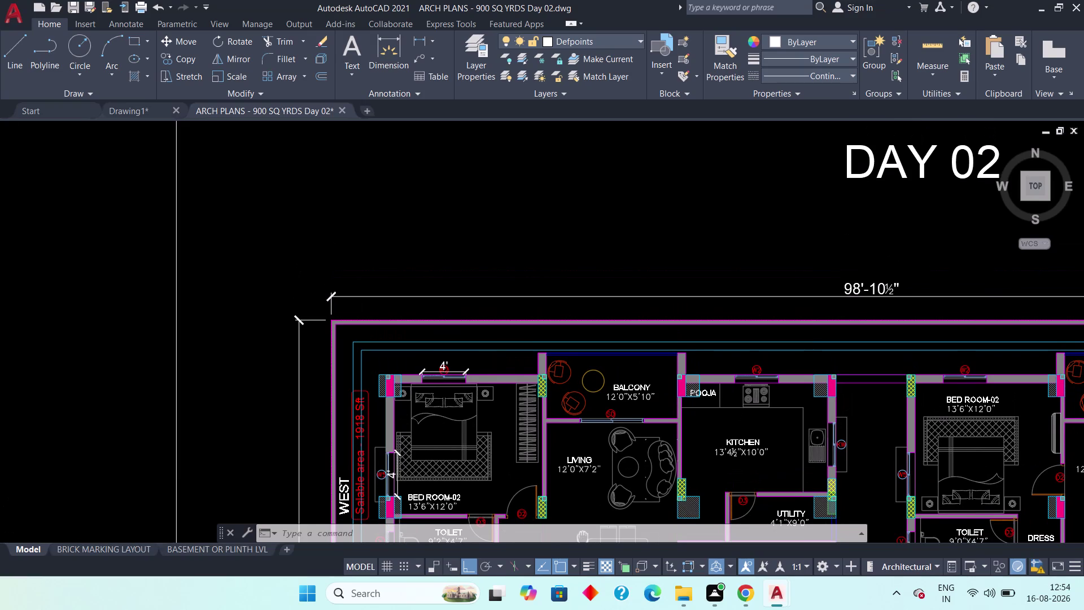
middle_drag(583, 536, 583, 551)
View the overall dimension and full building plan, then switch back to Drawing1.
middle_drag(583, 563, 586, 584)
middle_drag(565, 474, 566, 506)
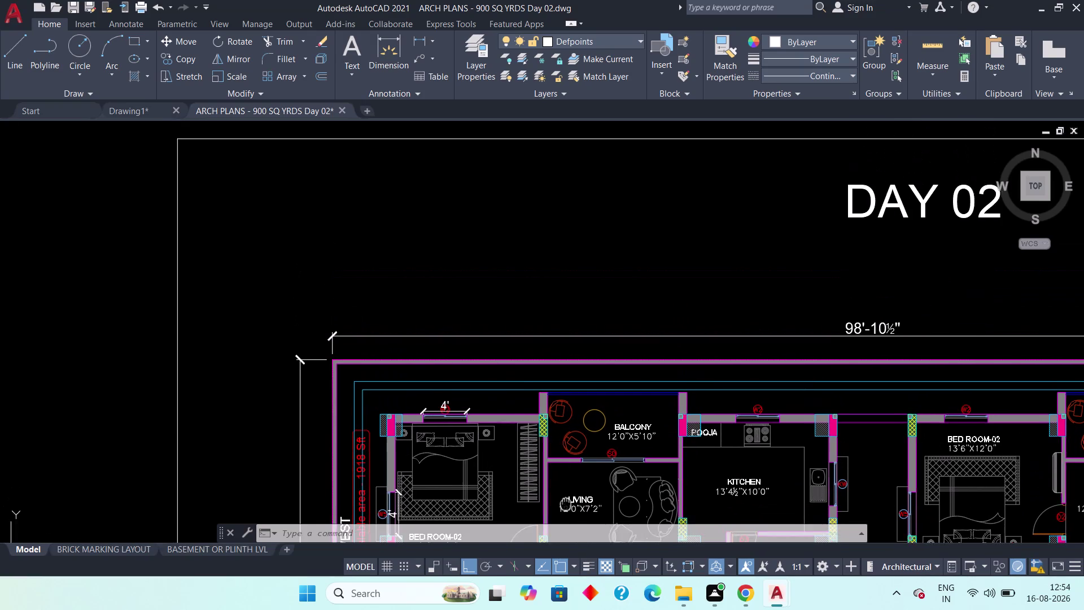
middle_drag(566, 506, 565, 457)
scroll(down, 3)
middle_drag(564, 388, 537, 336)
scroll(up, 3)
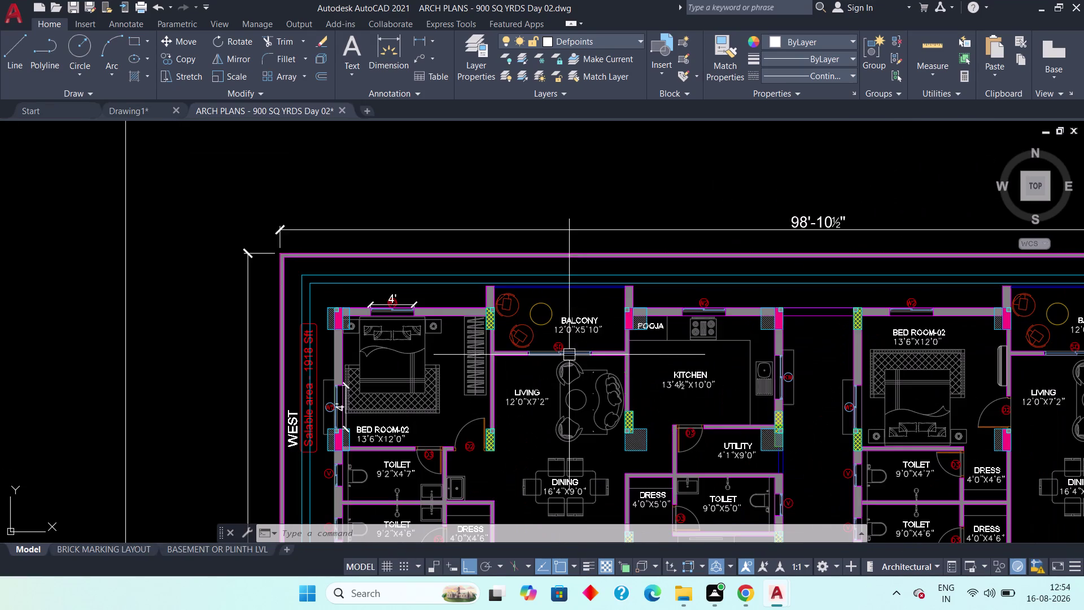
scroll(down, 3)
scroll(down, 3)
middle_drag(570, 356, 435, 298)
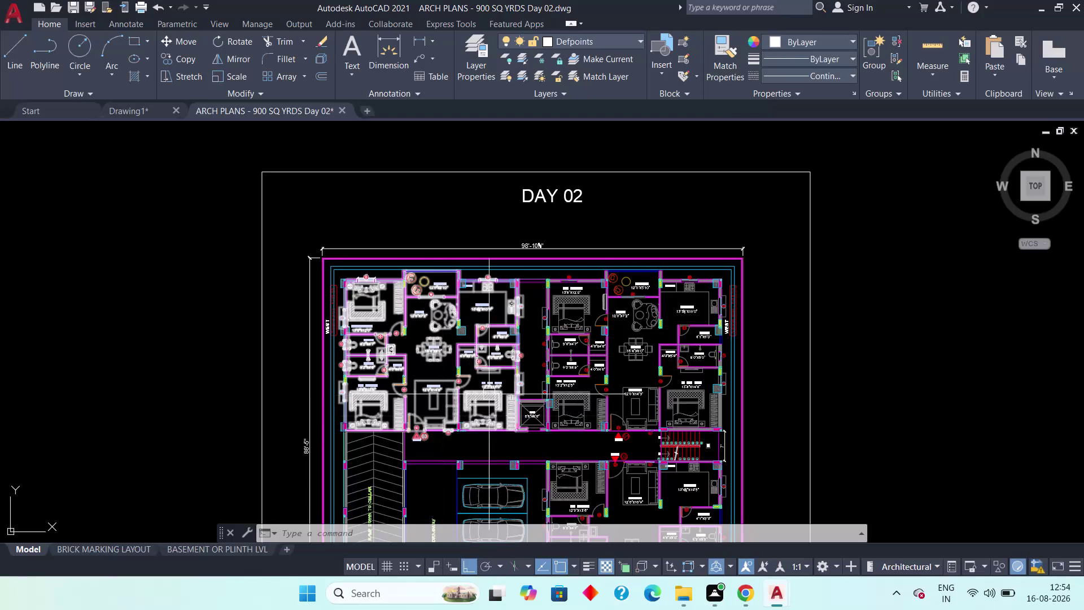
middle_drag(490, 429, 458, 359)
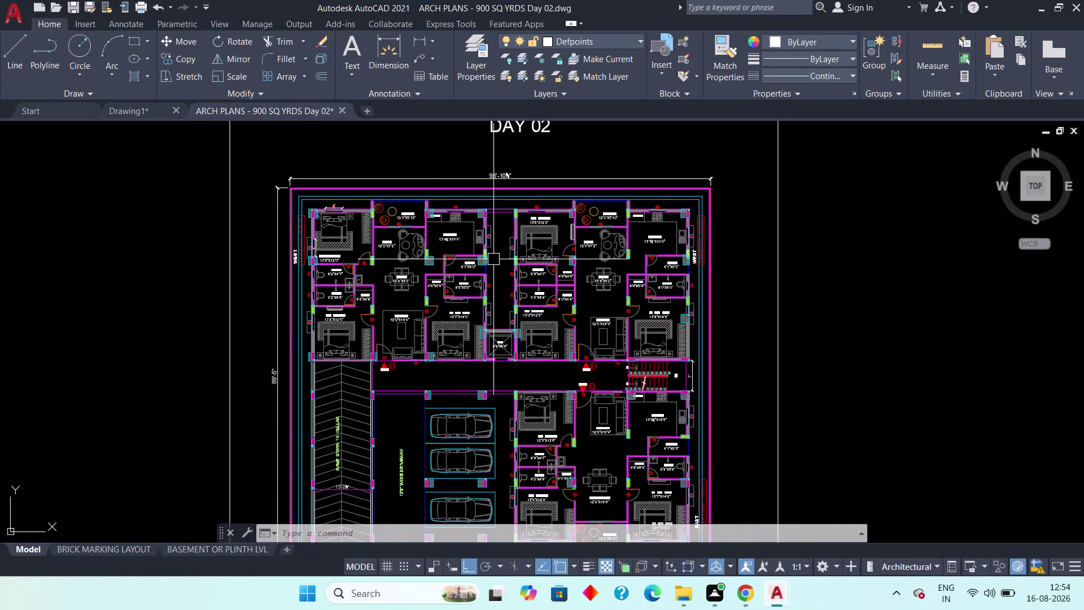
scroll(up, 3)
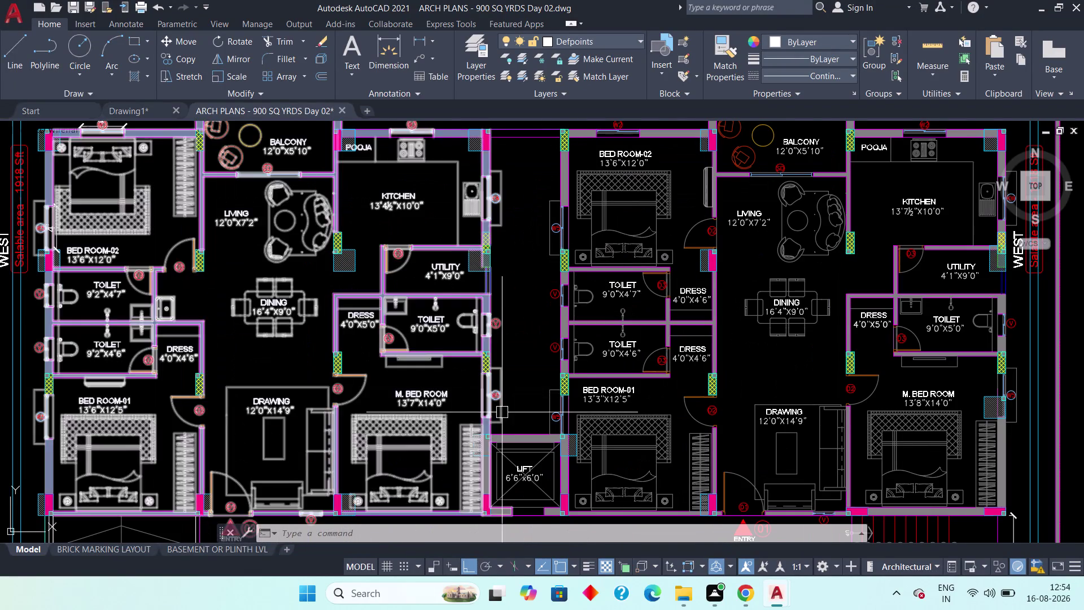
scroll(up, 3)
scroll(down, 3)
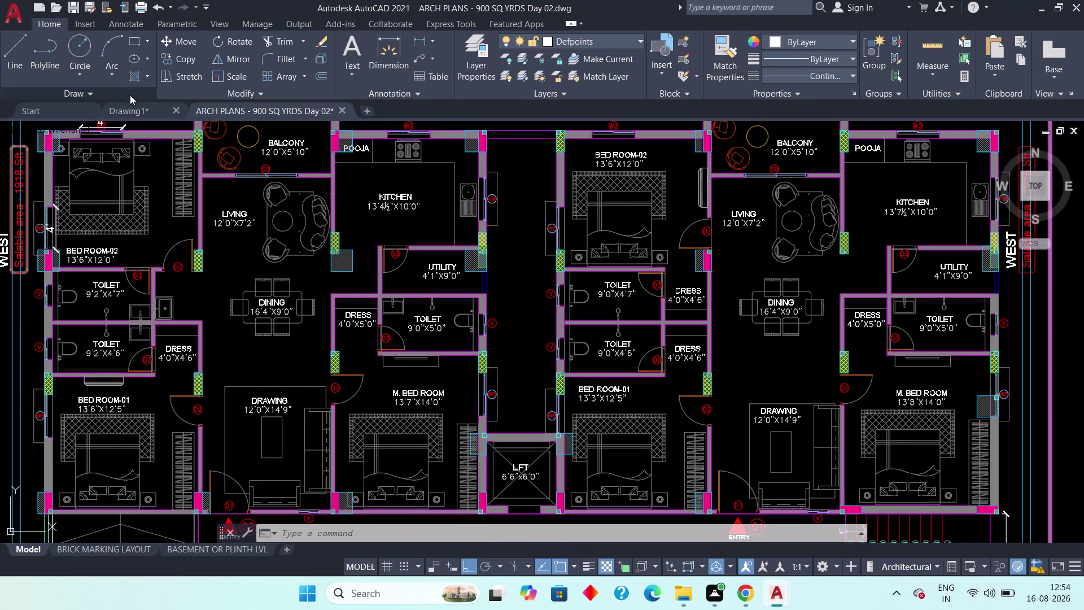
click(122, 112)
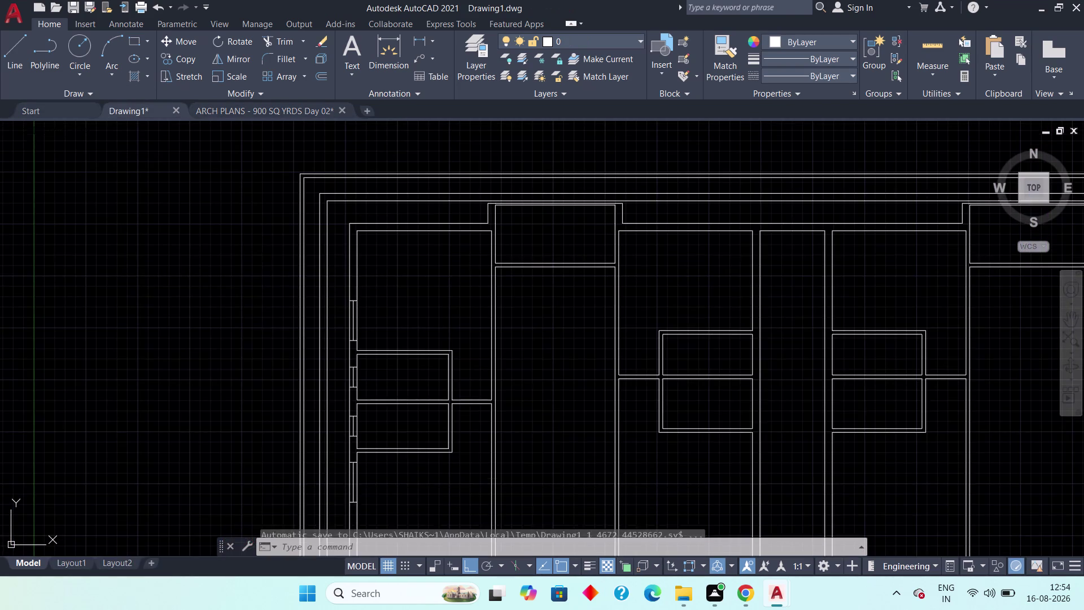
middle_drag(344, 322, 229, 225)
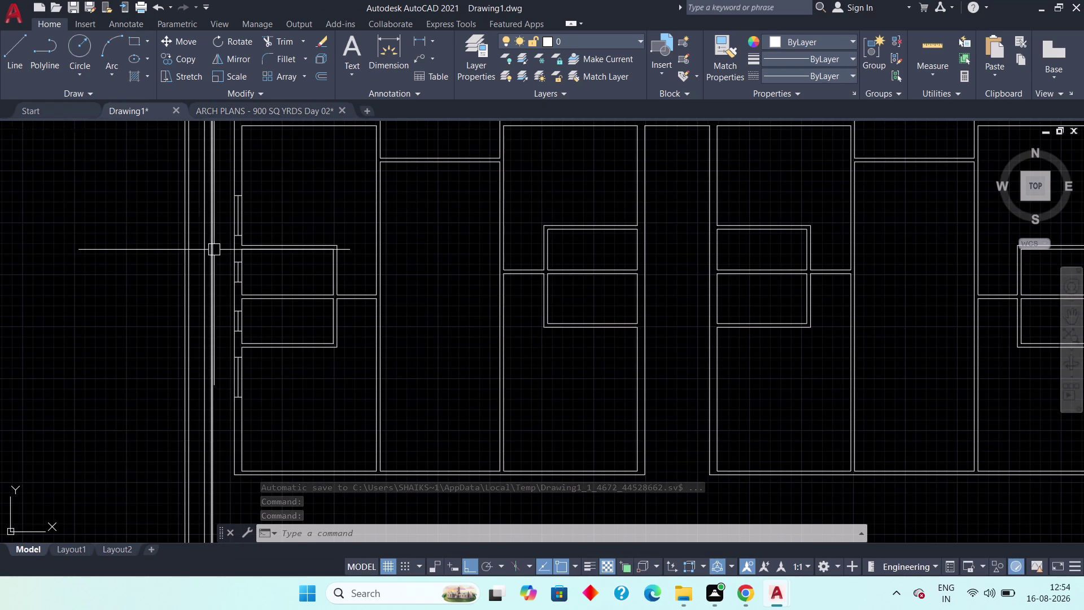
click(11, 48)
scroll(up, 3)
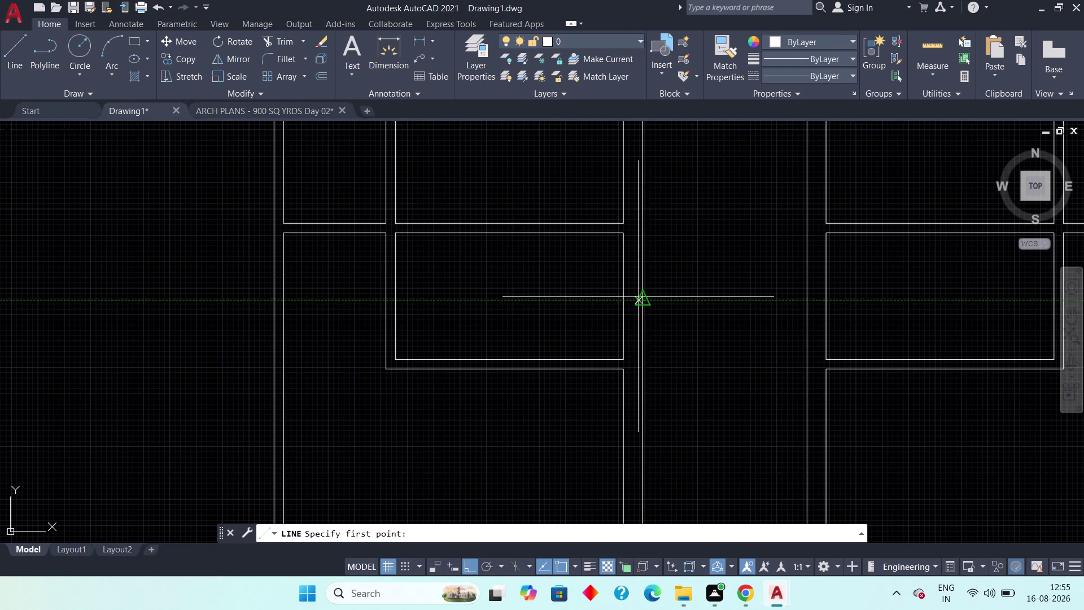
click(640, 299)
click(623, 299)
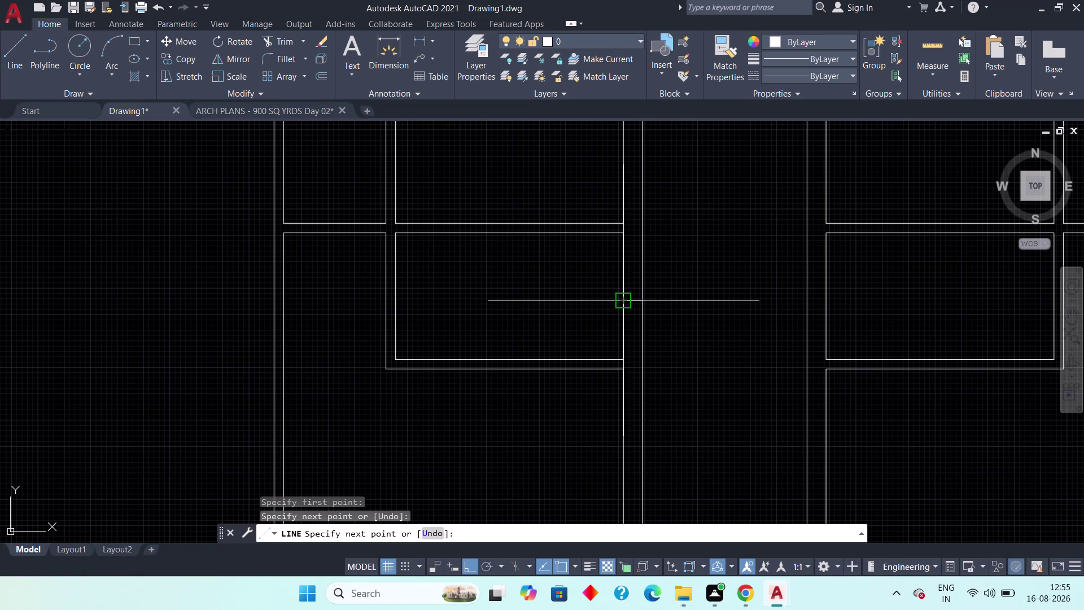
key(Escape)
click(11, 51)
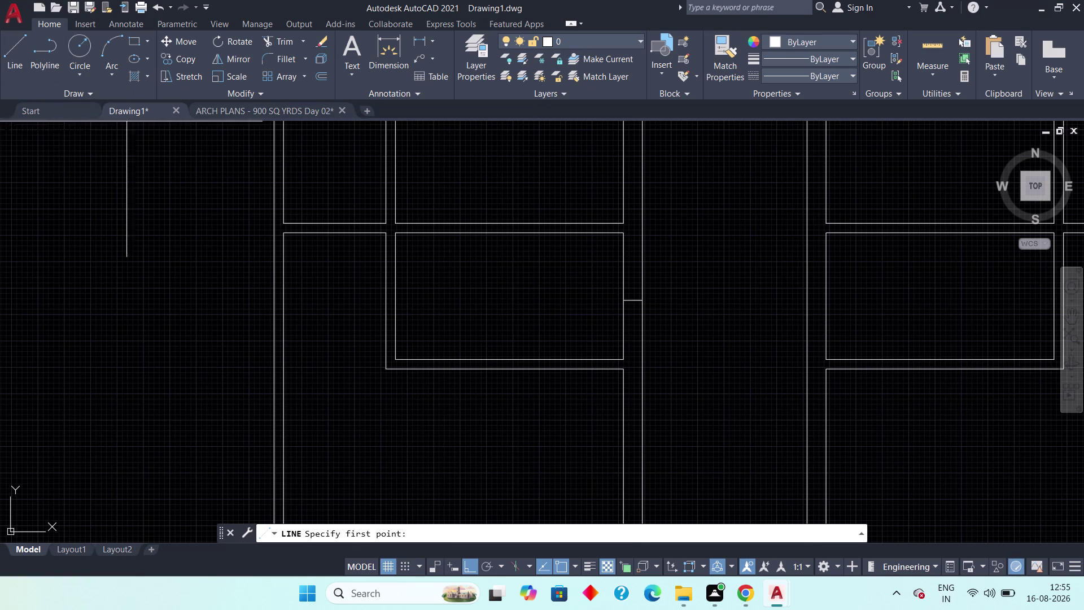
middle_drag(461, 251, 395, 326)
click(559, 251)
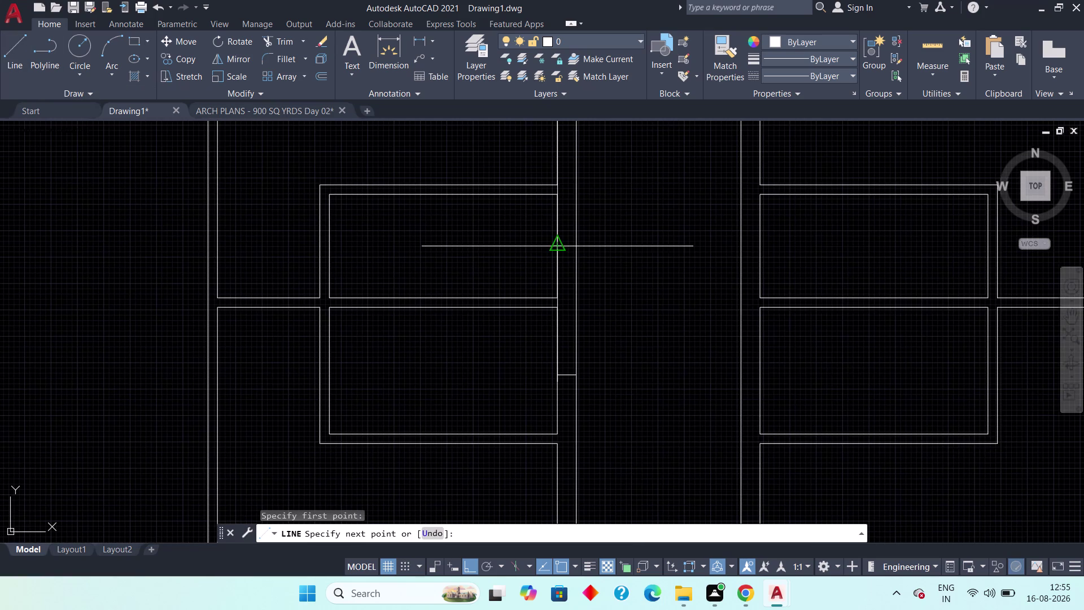
click(572, 248)
key(Escape)
middle_drag(516, 262, 520, 300)
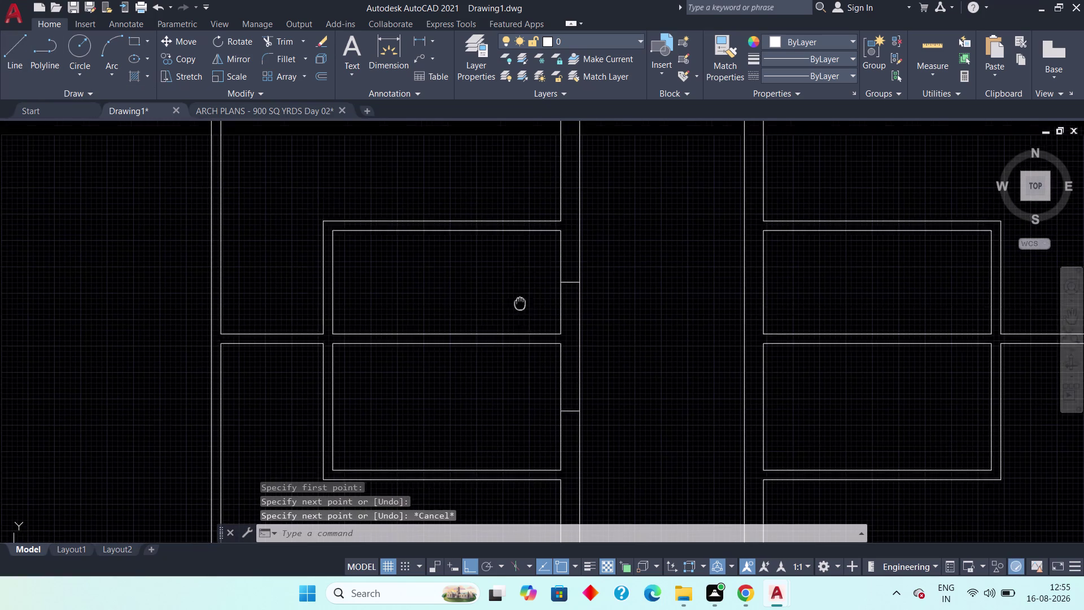
middle_drag(521, 301, 520, 334)
click(14, 64)
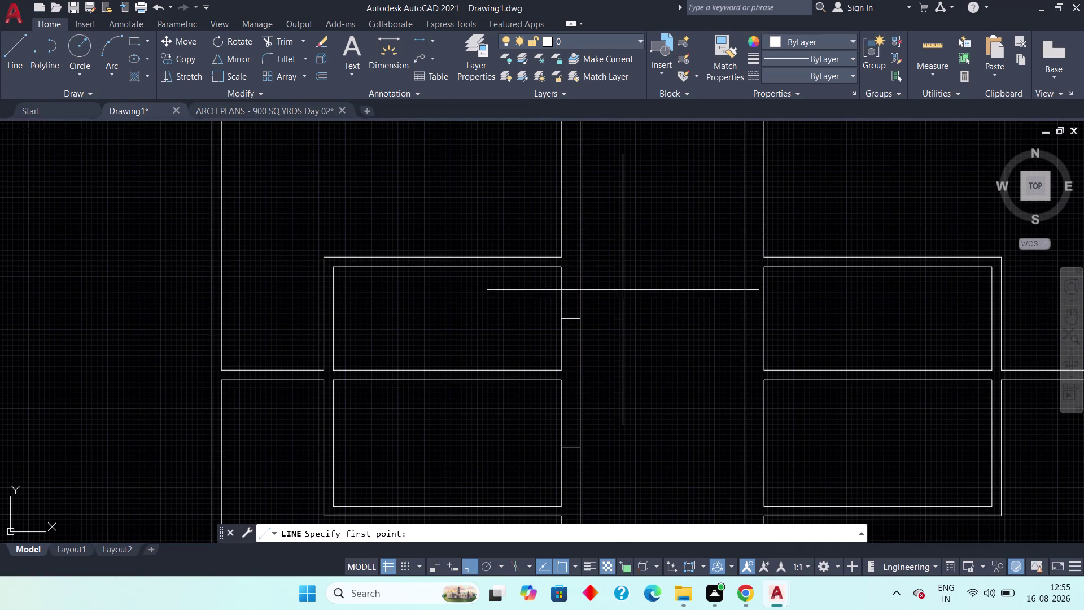
scroll(up, 3)
click(549, 297)
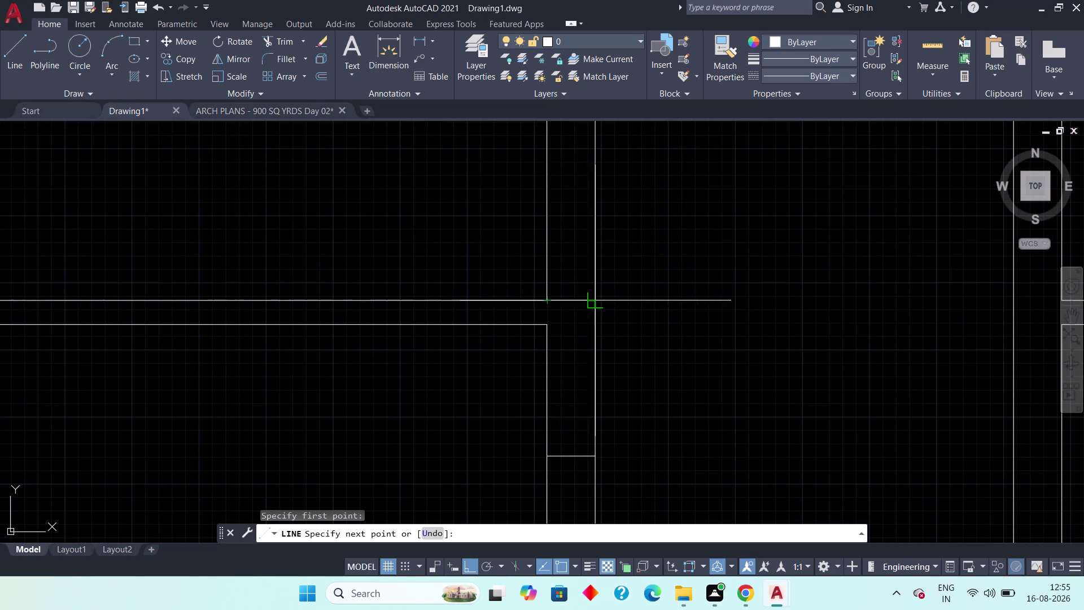
click(597, 302)
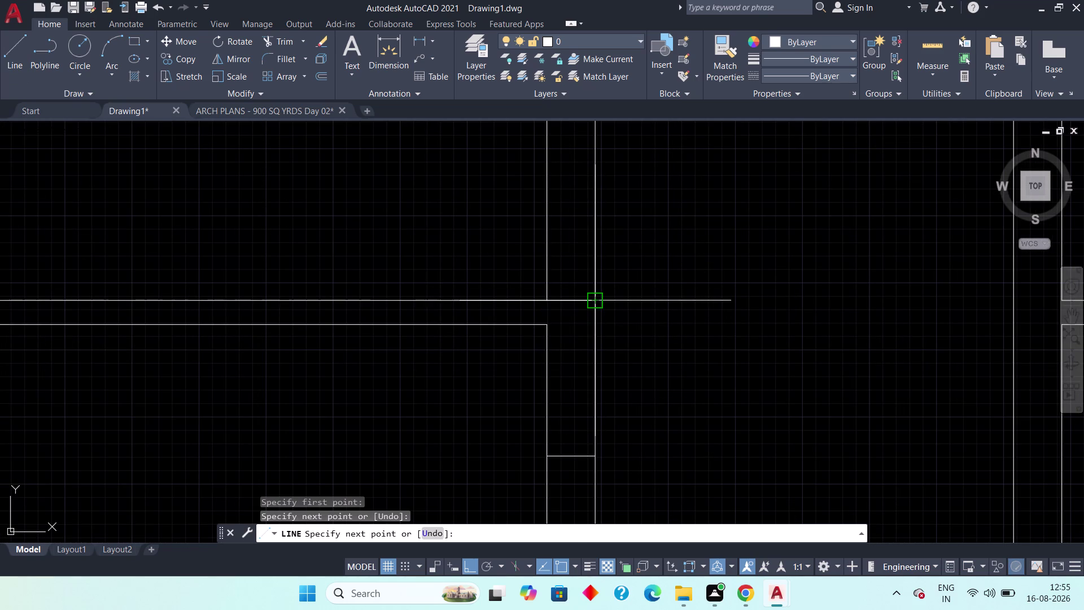
key(Escape)
scroll(down, 3)
middle_drag(605, 346, 545, 190)
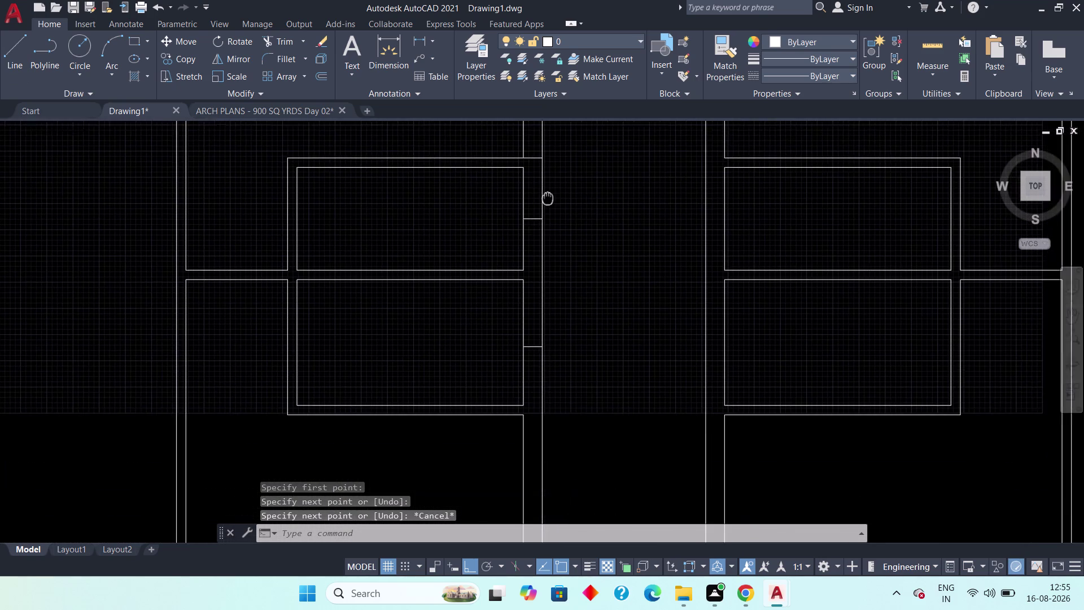
middle_drag(545, 190, 544, 187)
middle_drag(573, 403, 547, 292)
scroll(up, 3)
key(space)
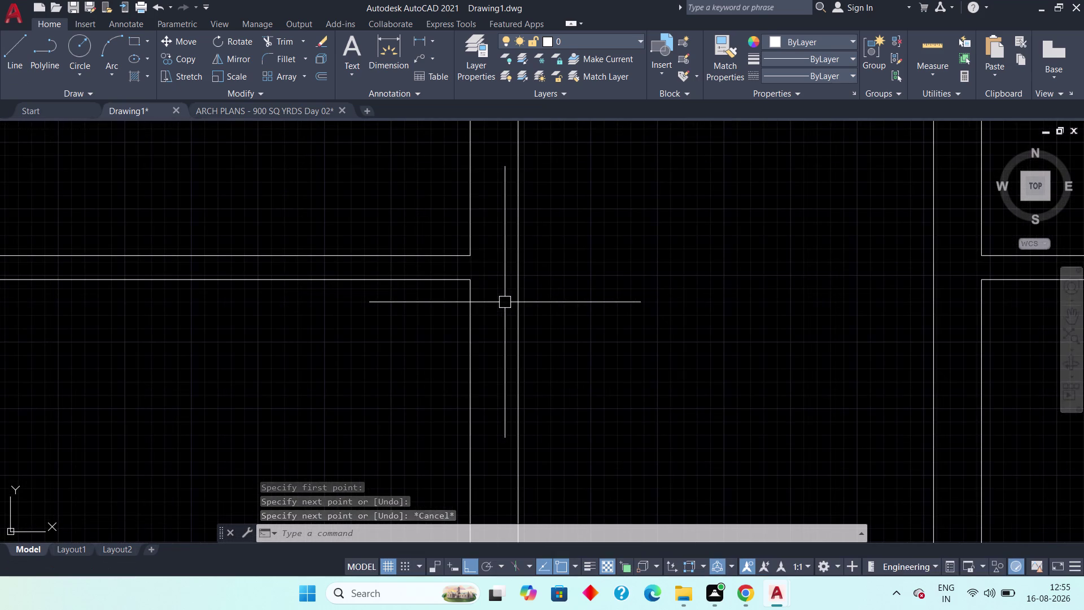
click(464, 280)
click(519, 279)
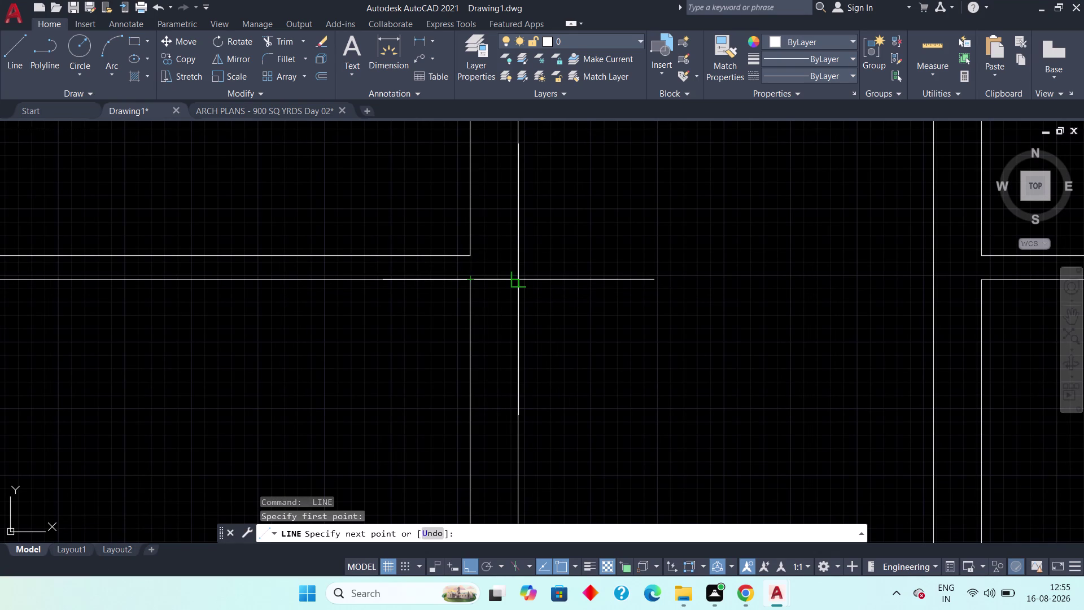
key(Escape)
scroll(down, 3)
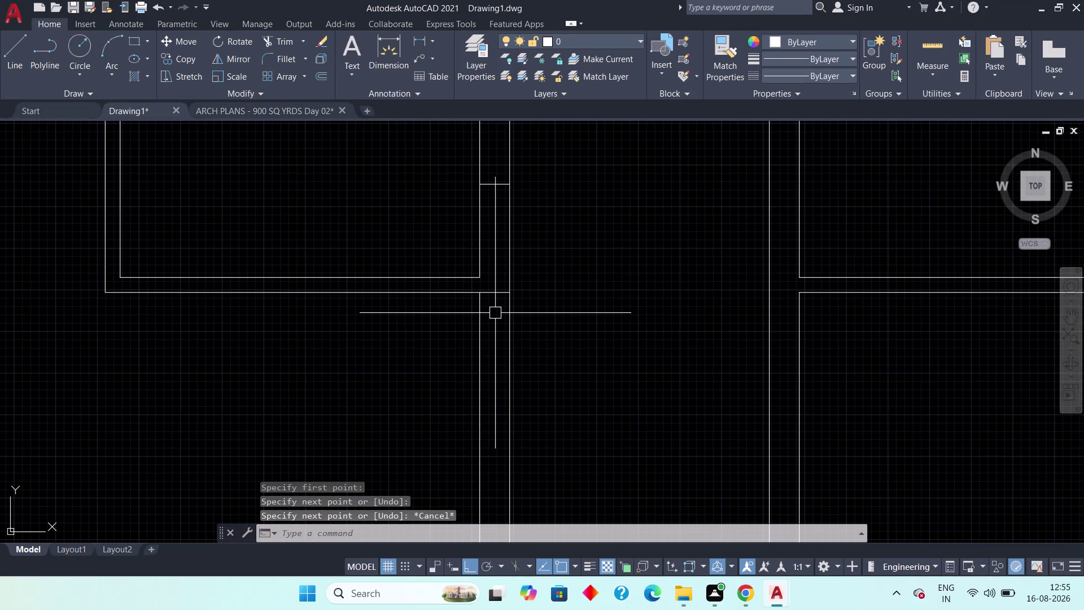
scroll(down, 3)
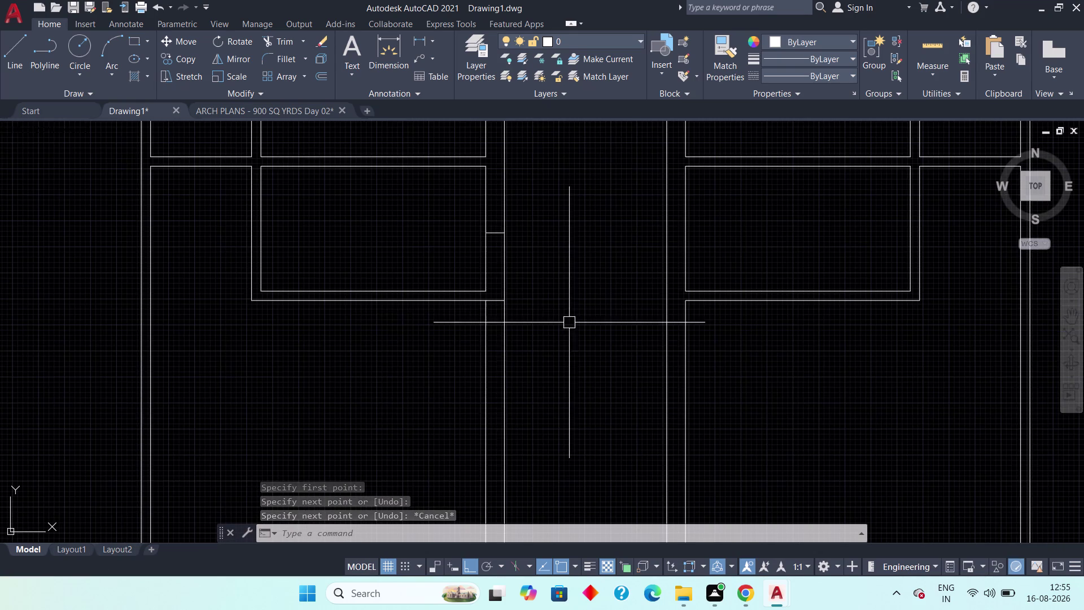
scroll(down, 3)
middle_drag(673, 329, 612, 349)
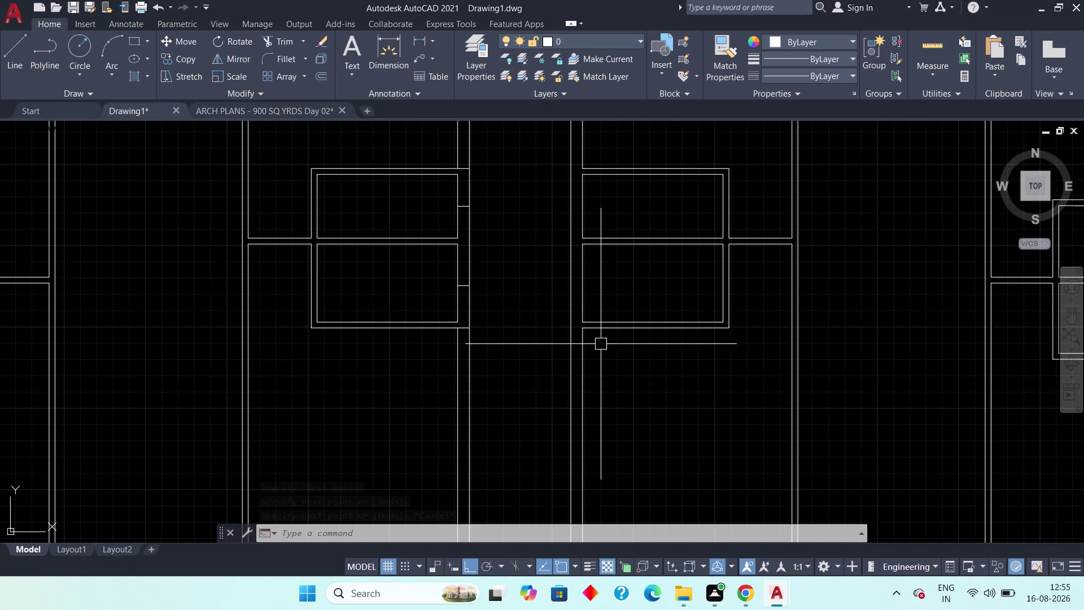
click(8, 45)
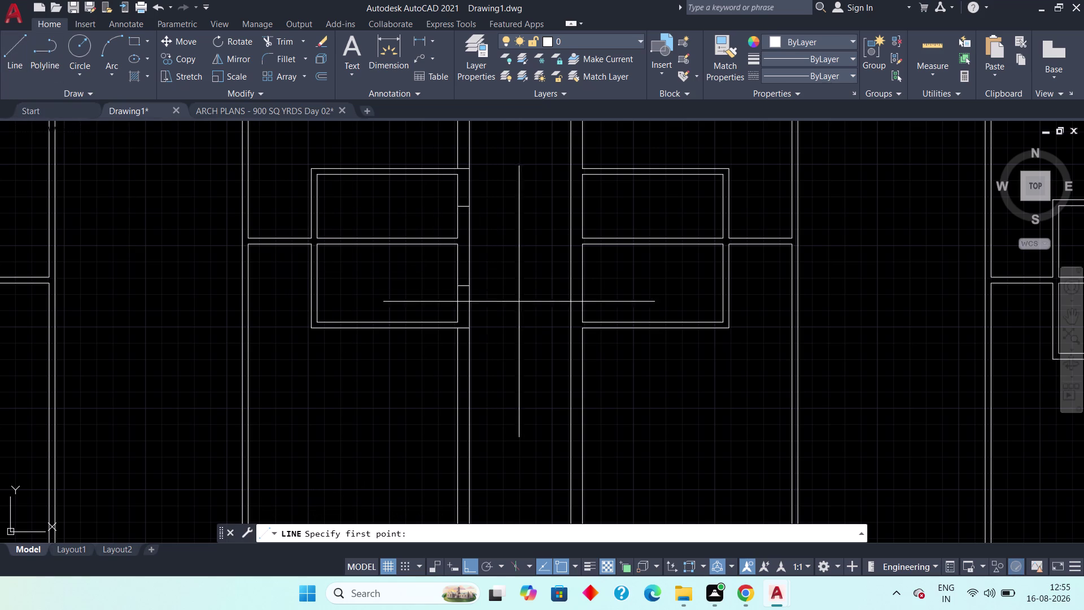
scroll(up, 3)
click(619, 277)
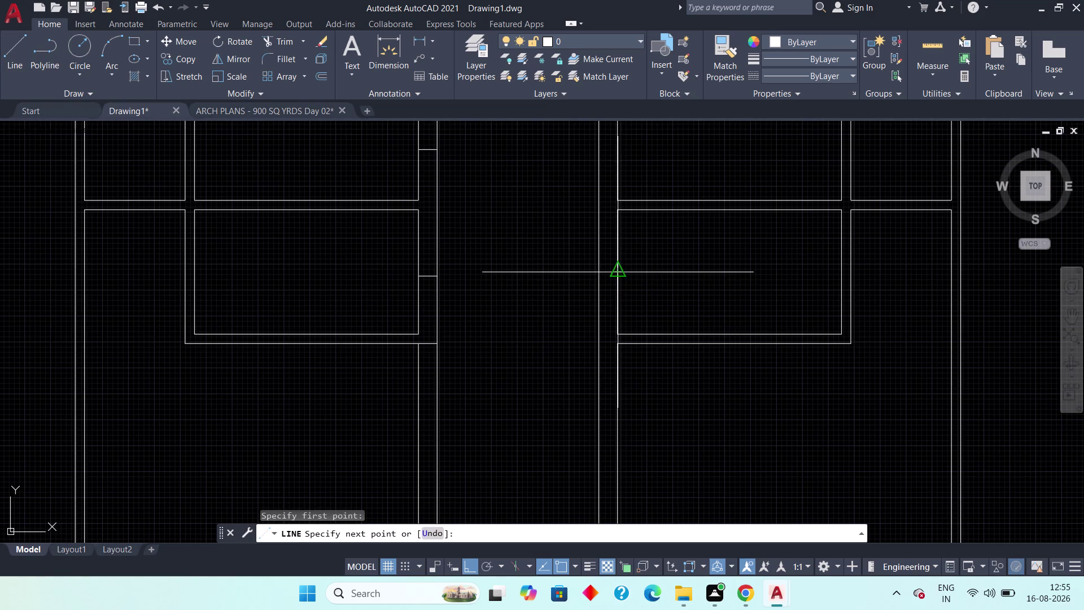
click(605, 273)
key(Escape)
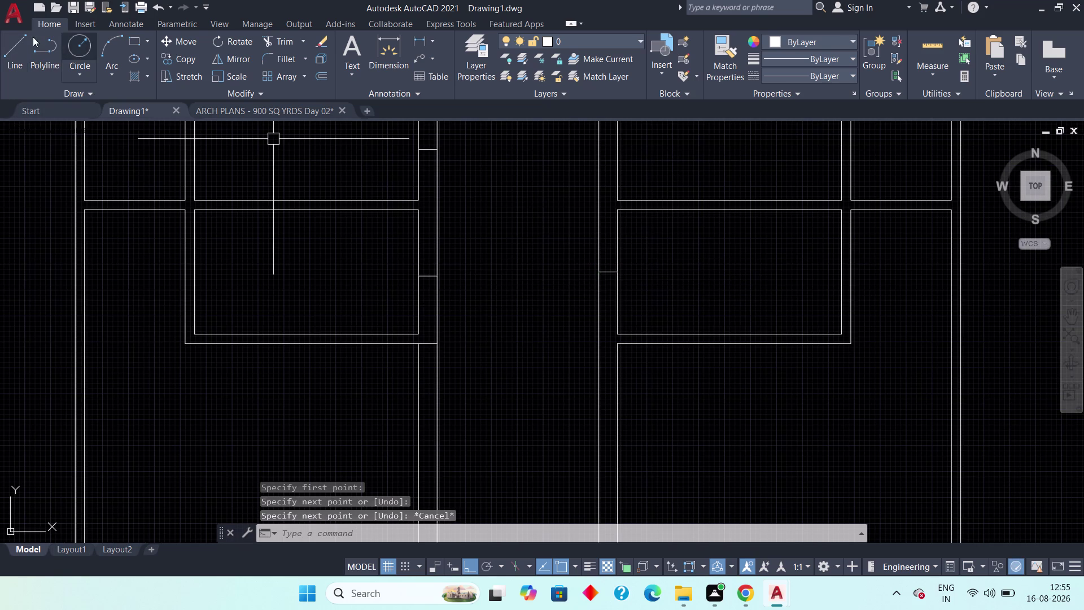
click(16, 42)
middle_drag(535, 288, 543, 409)
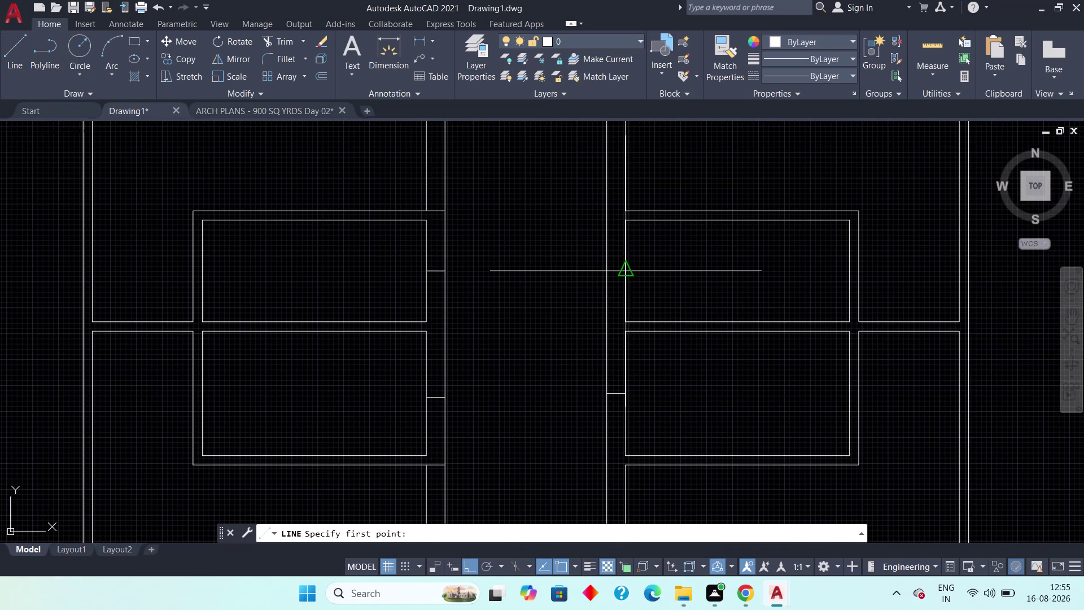
click(621, 272)
click(610, 270)
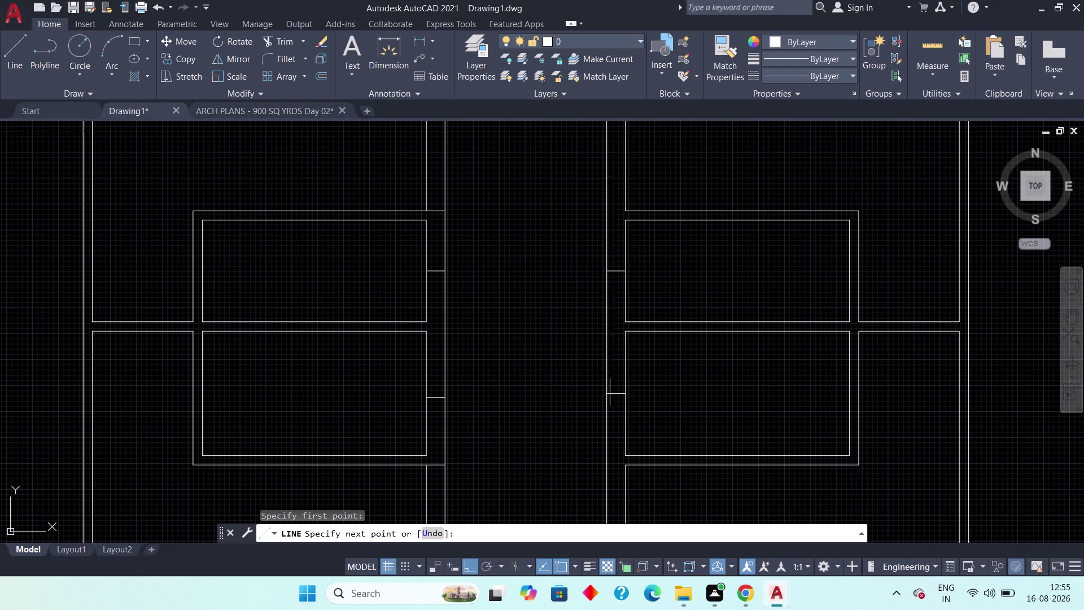
key(Escape)
scroll(down, 3)
middle_drag(688, 368, 613, 349)
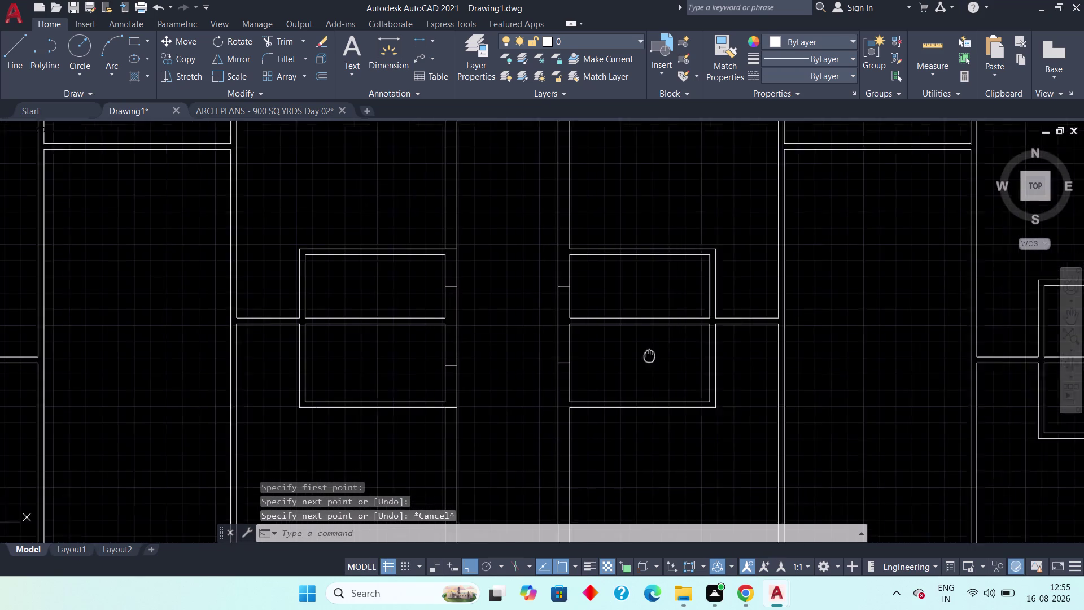
middle_drag(613, 349, 588, 347)
scroll(down, 3)
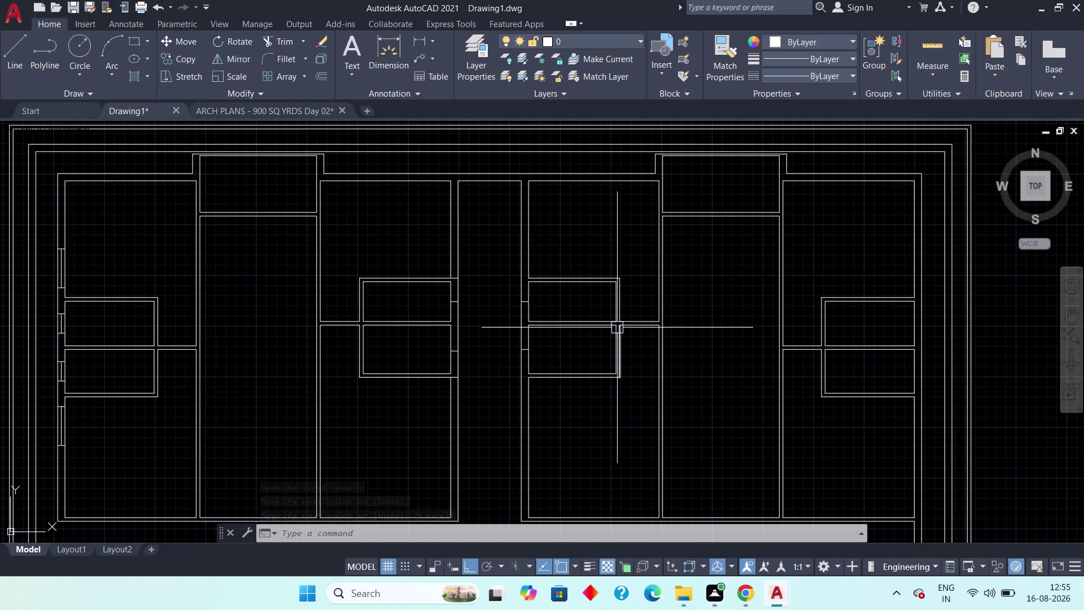
scroll(down, 3)
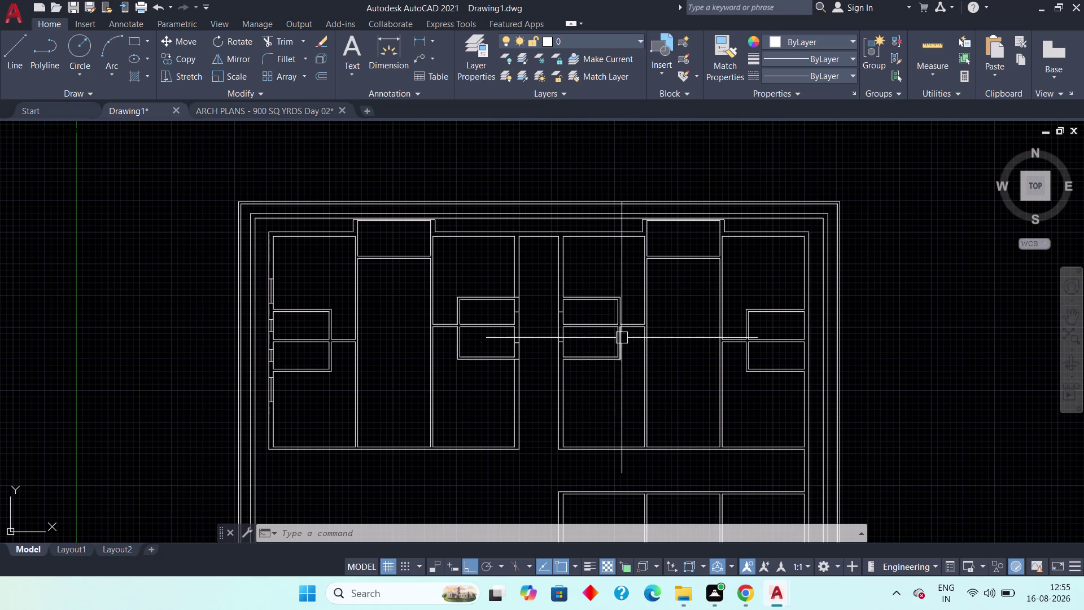
click(24, 54)
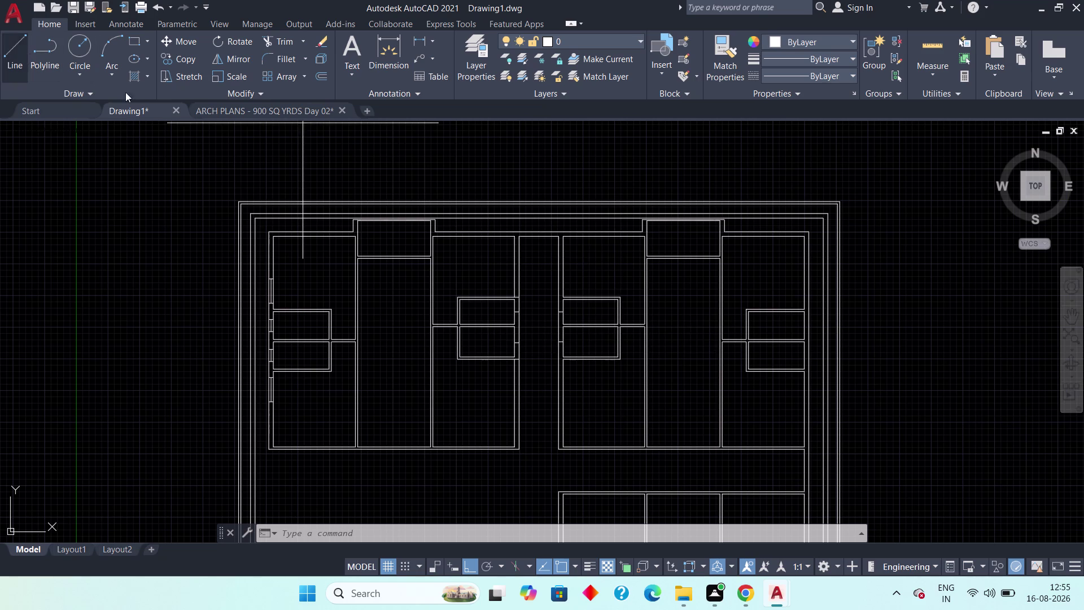
scroll(up, 3)
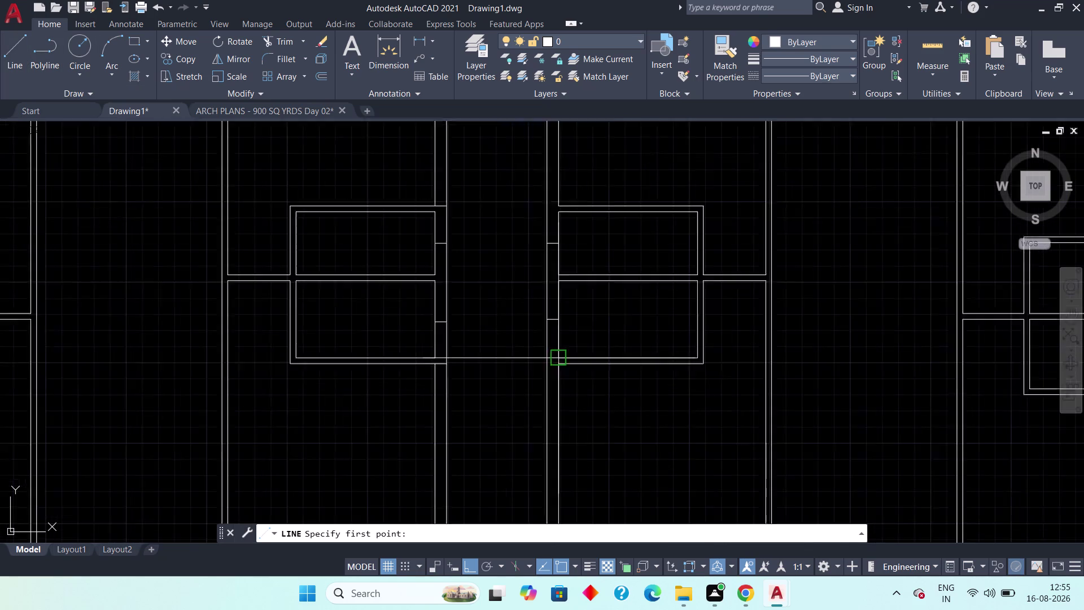
scroll(up, 3)
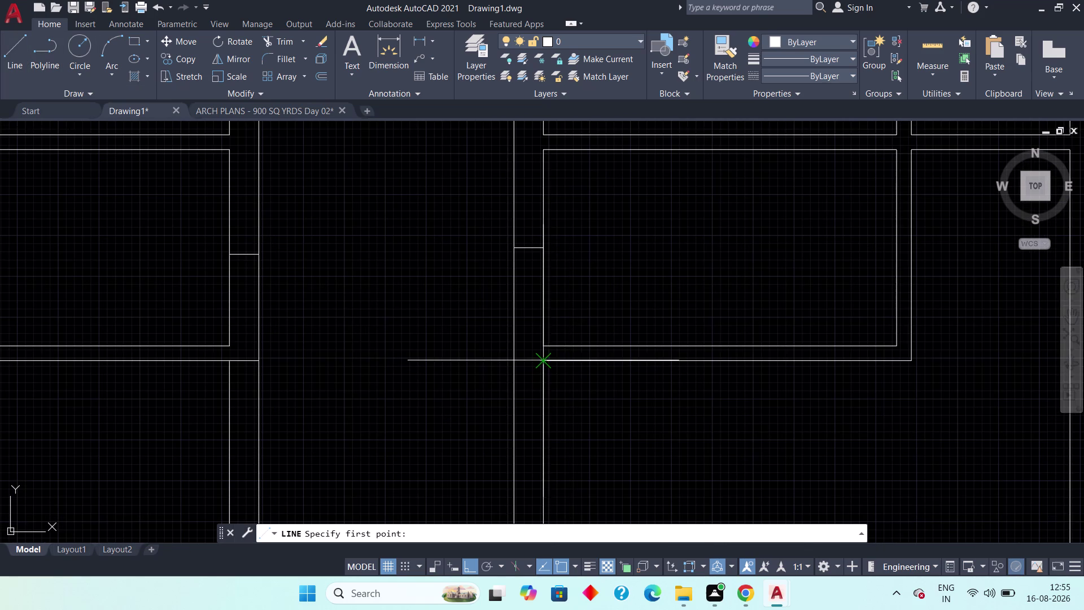
click(544, 366)
click(518, 361)
key(Escape)
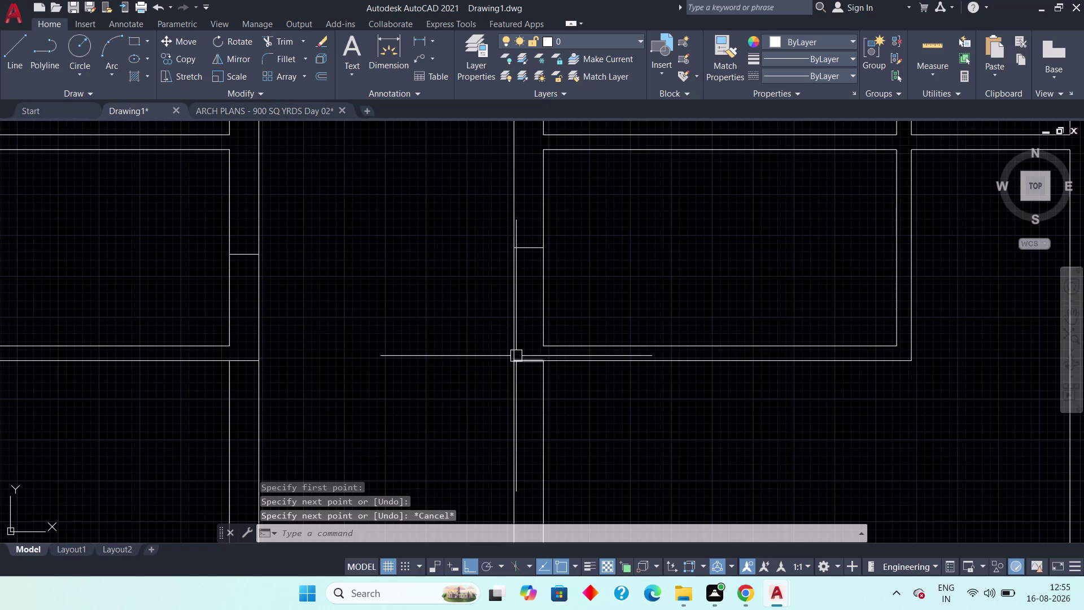
scroll(down, 3)
middle_drag(516, 355, 526, 517)
scroll(up, 3)
middle_drag(550, 294, 572, 332)
scroll(down, 3)
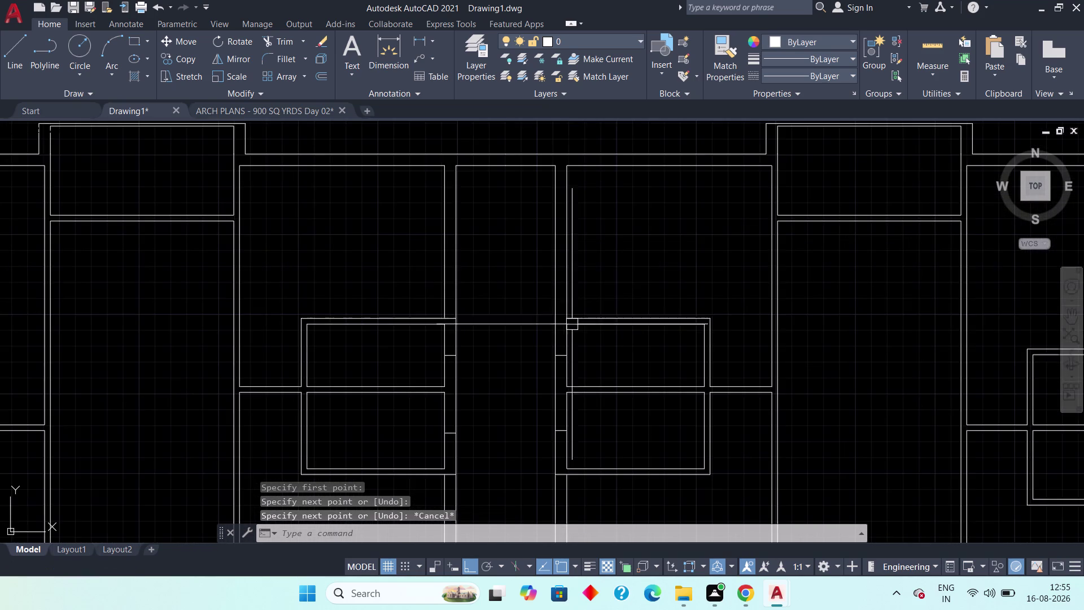
middle_drag(577, 344, 584, 313)
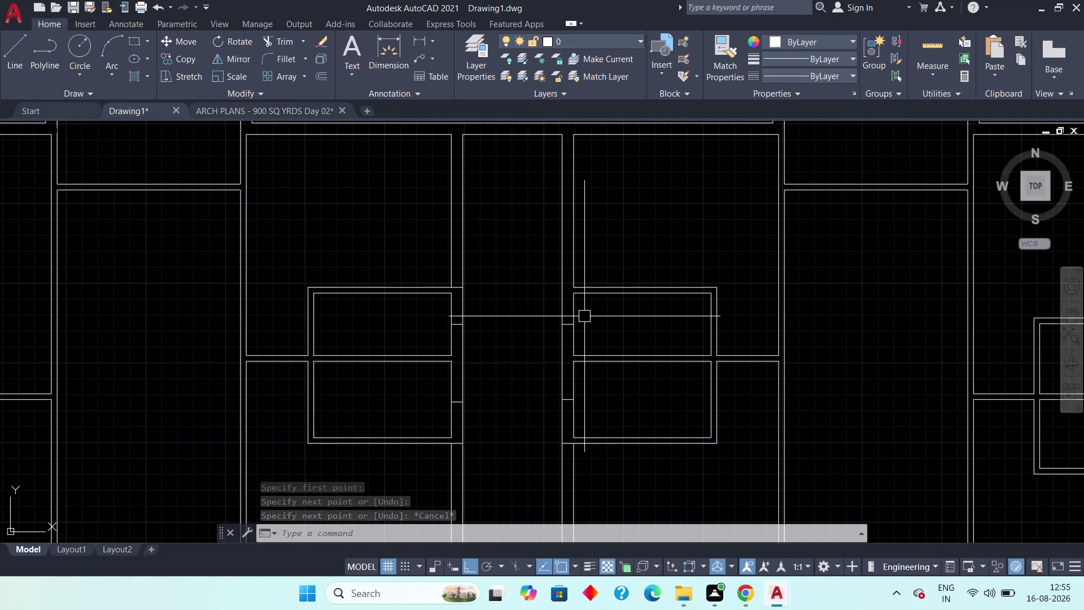
scroll(up, 3)
key(space)
click(589, 324)
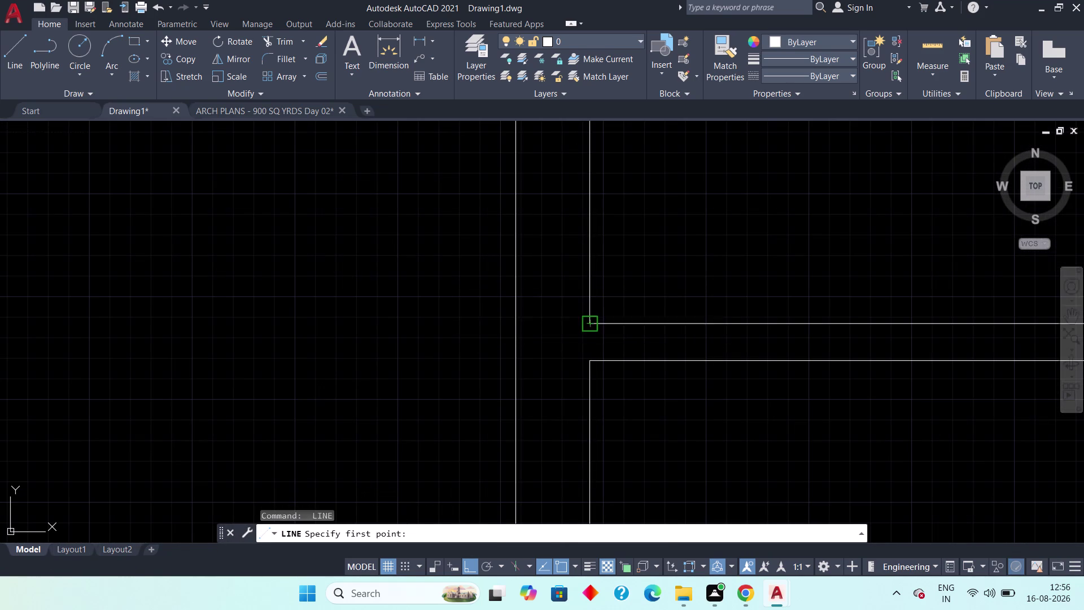
click(517, 322)
key(Escape)
scroll(down, 3)
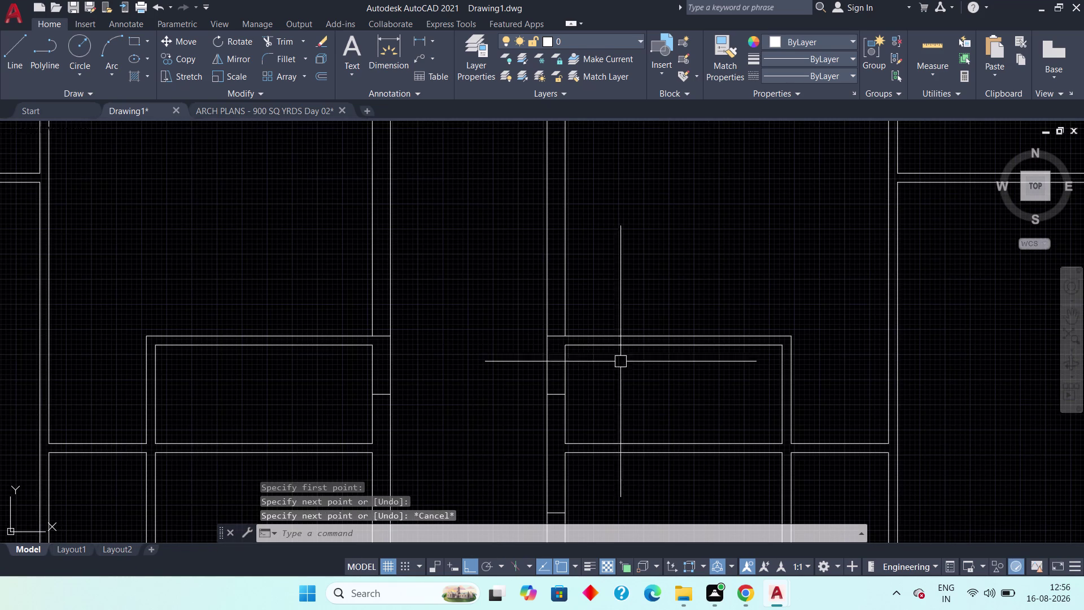
middle_drag(645, 370, 494, 338)
scroll(down, 3)
middle_drag(644, 363, 533, 352)
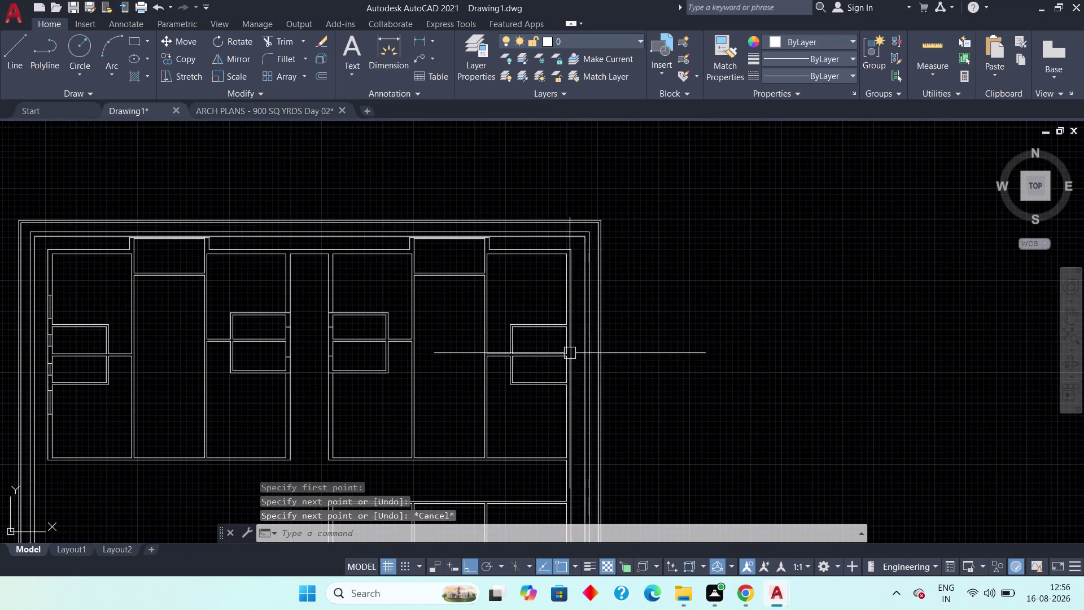
scroll(up, 3)
key(space)
click(527, 349)
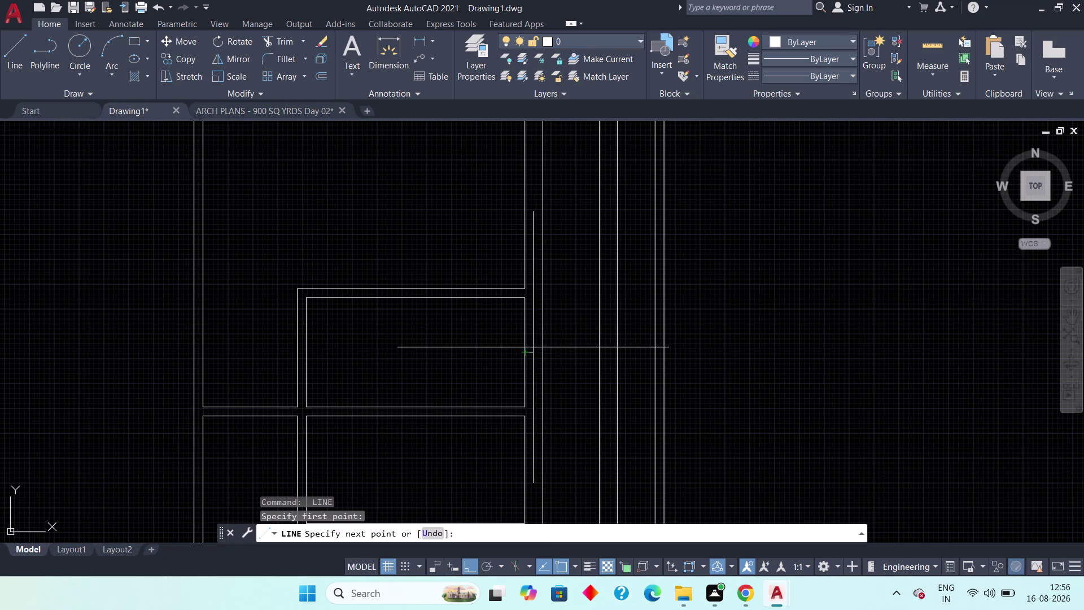
click(543, 351)
key(Escape)
middle_drag(559, 398, 542, 351)
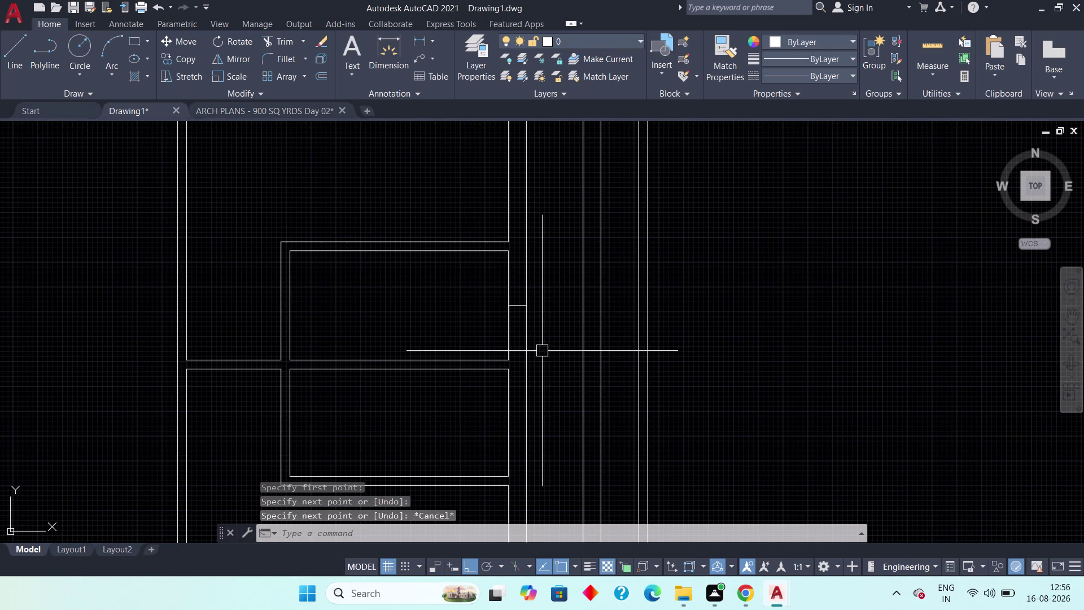
middle_drag(512, 395, 514, 358)
scroll(up, 3)
key(space)
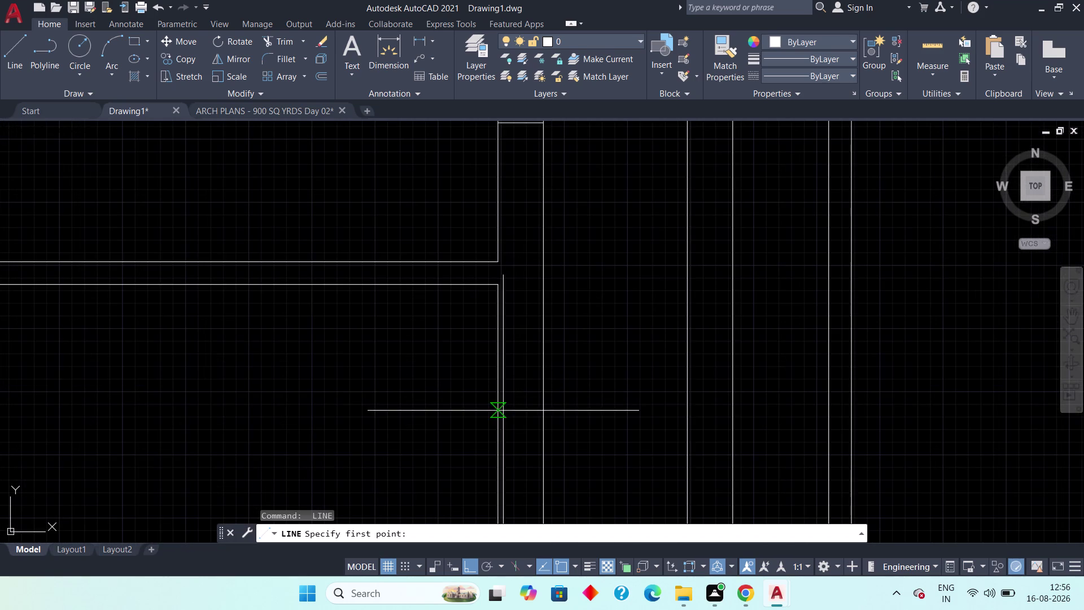
click(500, 420)
click(546, 415)
scroll(down, 3)
middle_drag(544, 381, 556, 304)
key(Escape)
middle_drag(549, 416, 554, 345)
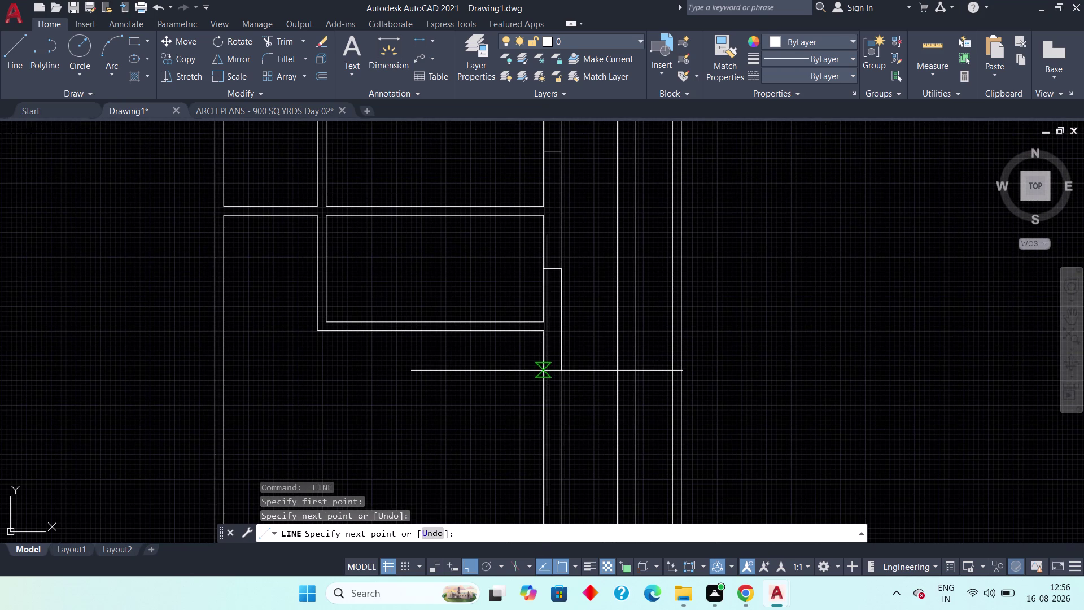
key(Escape)
scroll(up, 3)
key(space)
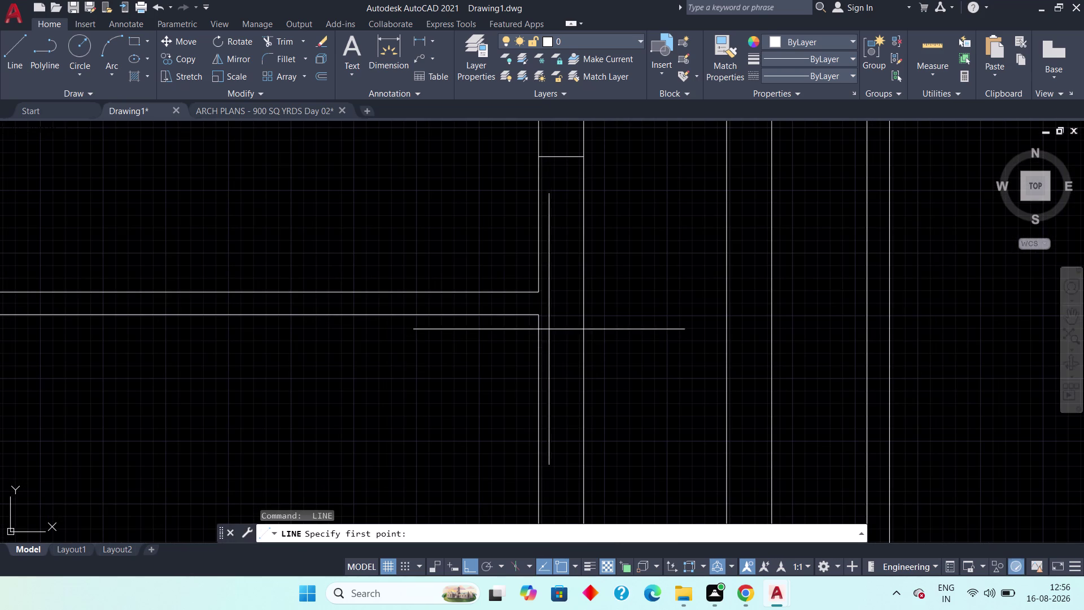
drag(539, 316, 547, 316)
click(578, 315)
key(Escape)
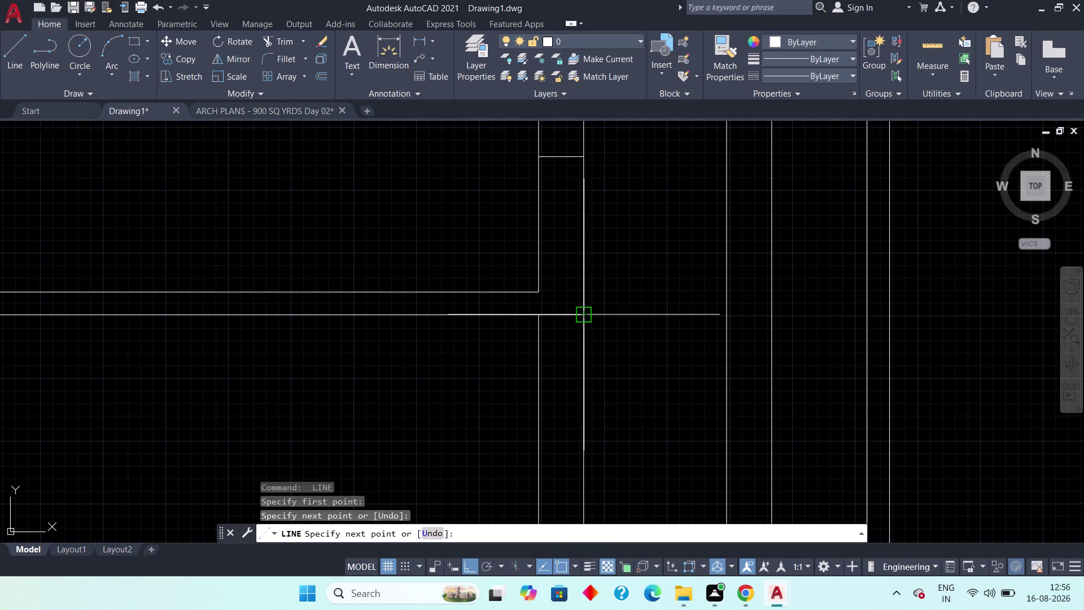
scroll(down, 3)
middle_drag(604, 275, 611, 464)
scroll(up, 3)
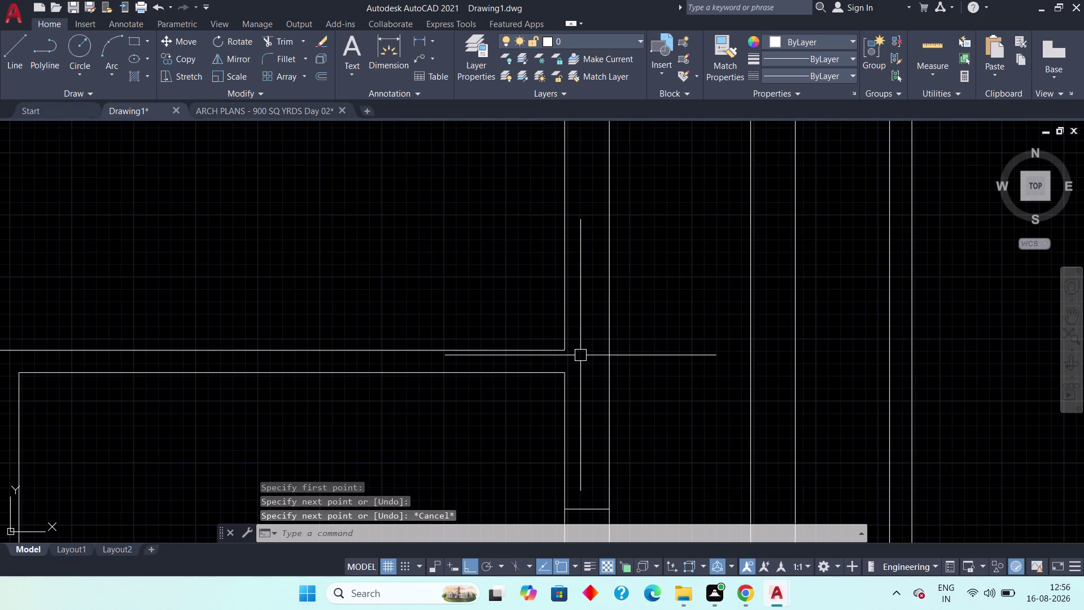
key(space)
click(566, 349)
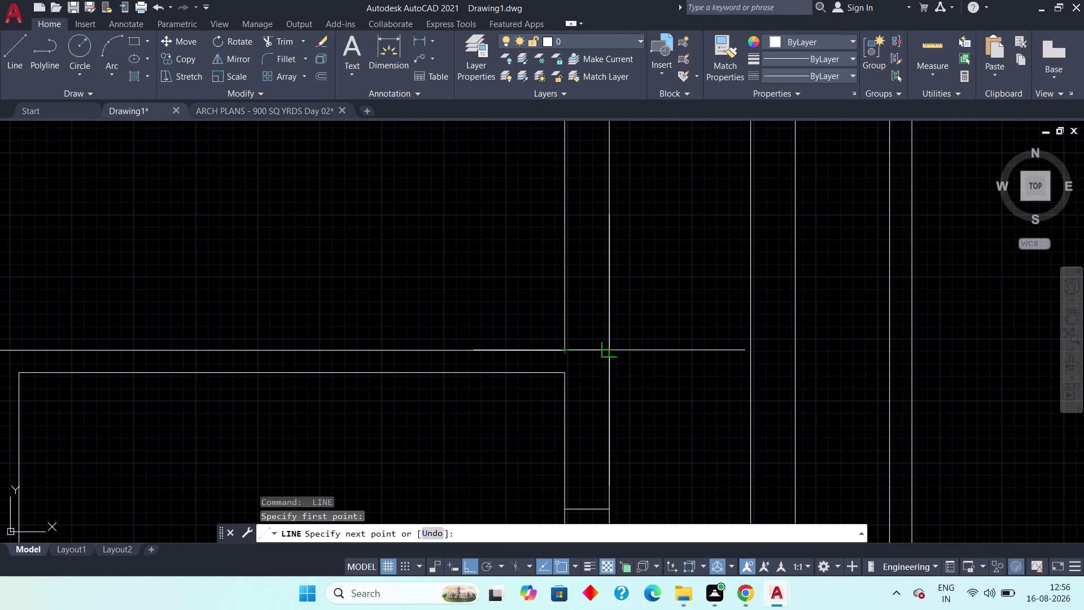
click(609, 346)
scroll(down, 3)
key(Escape)
scroll(up, 3)
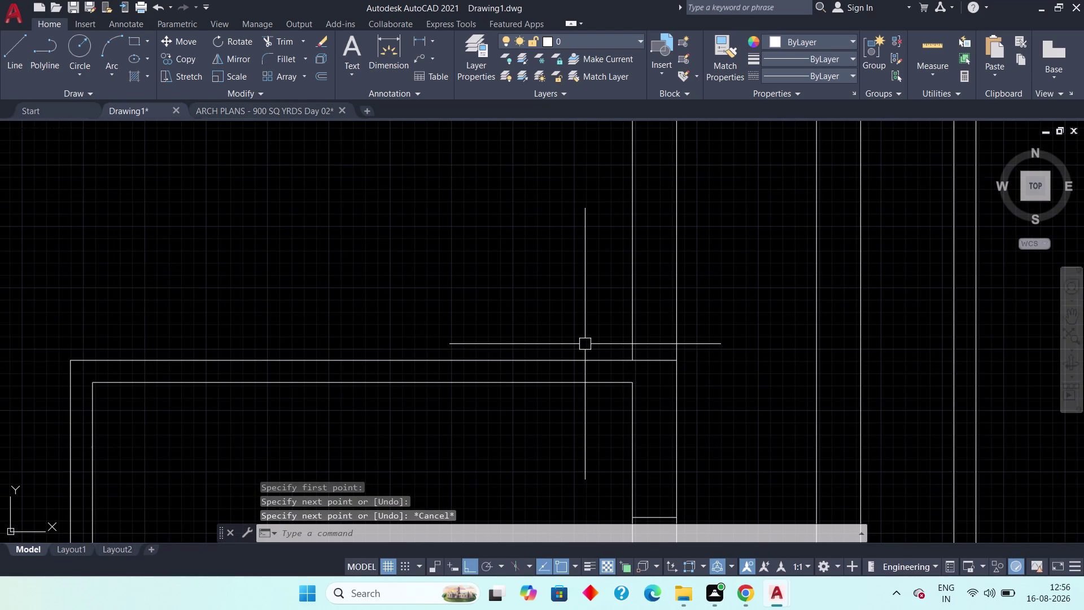
scroll(down, 3)
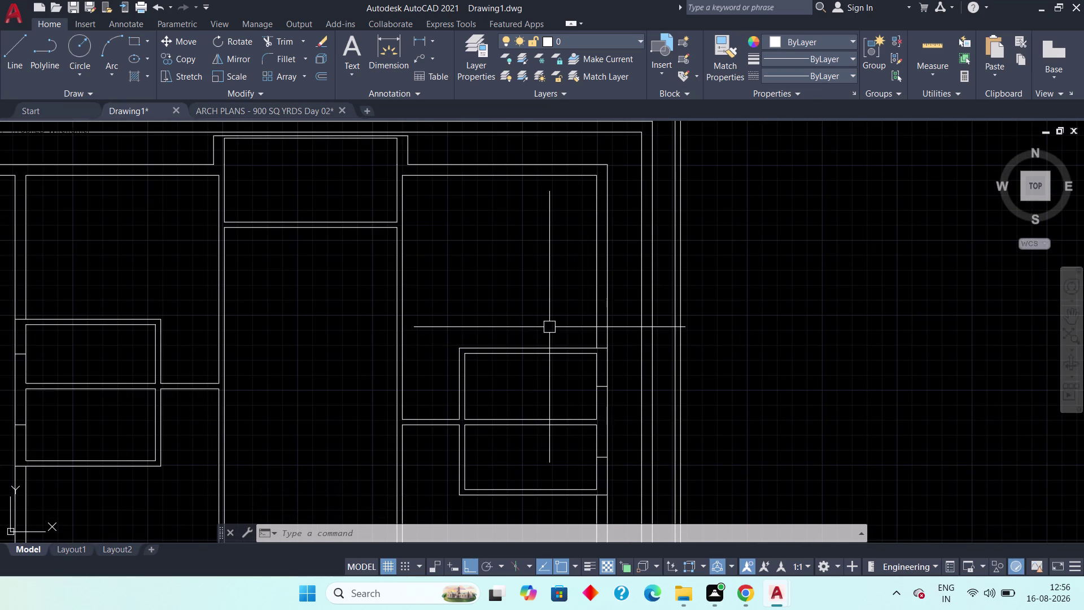
key(Escape)
key(o)
After a cancelled first attempt, restart OFFSET with a 1' offset distance.
text(f)
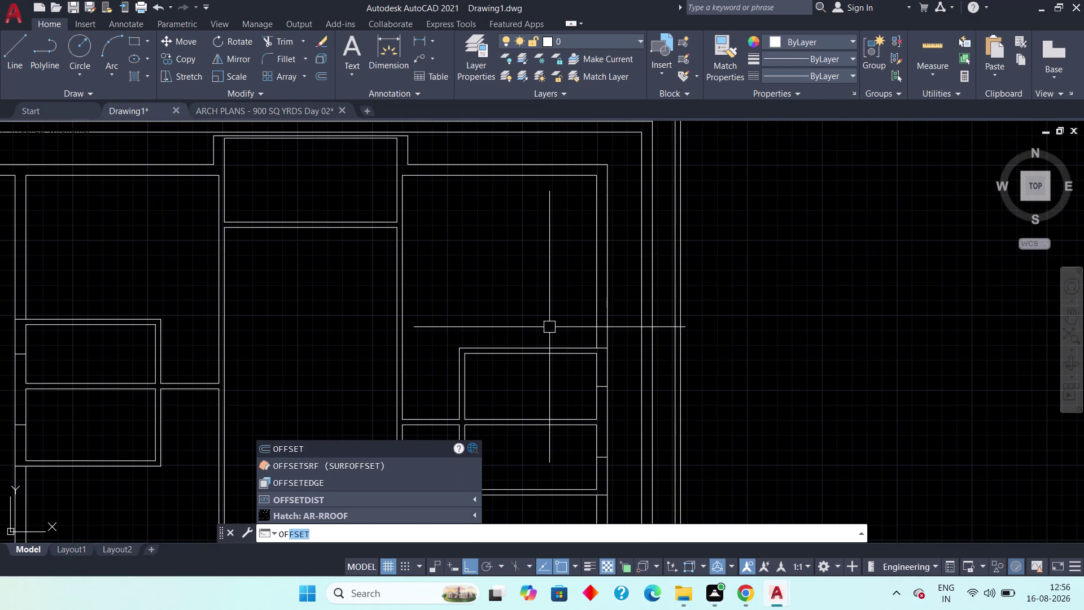
text(f)
key(space)
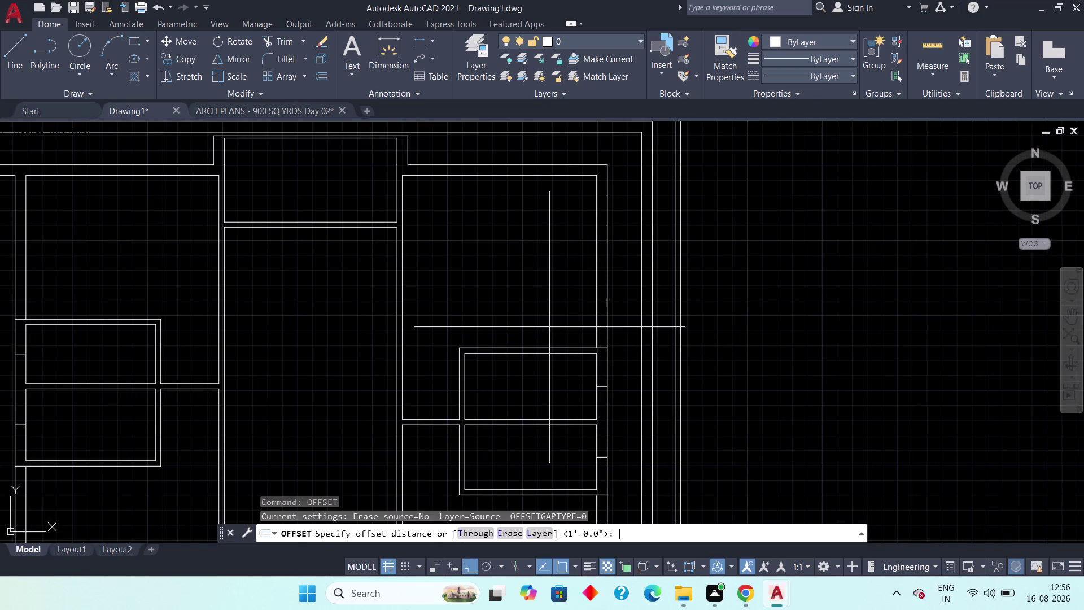
key(Escape)
scroll(down, 3)
middle_drag(576, 403, 558, 288)
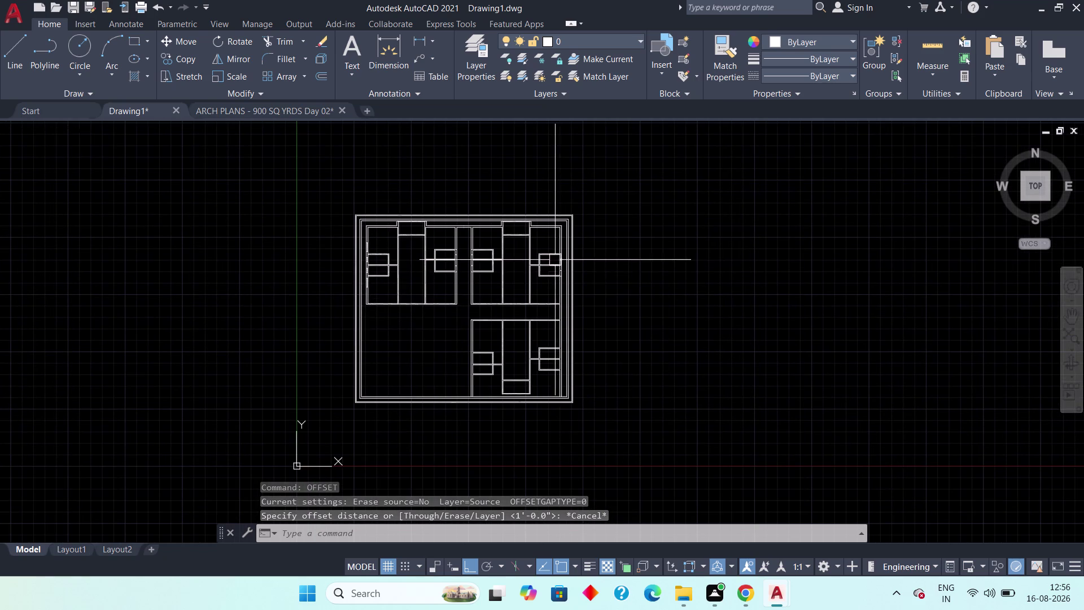
scroll(up, 3)
middle_drag(558, 271, 516, 312)
middle_drag(509, 302, 501, 312)
key(Escape)
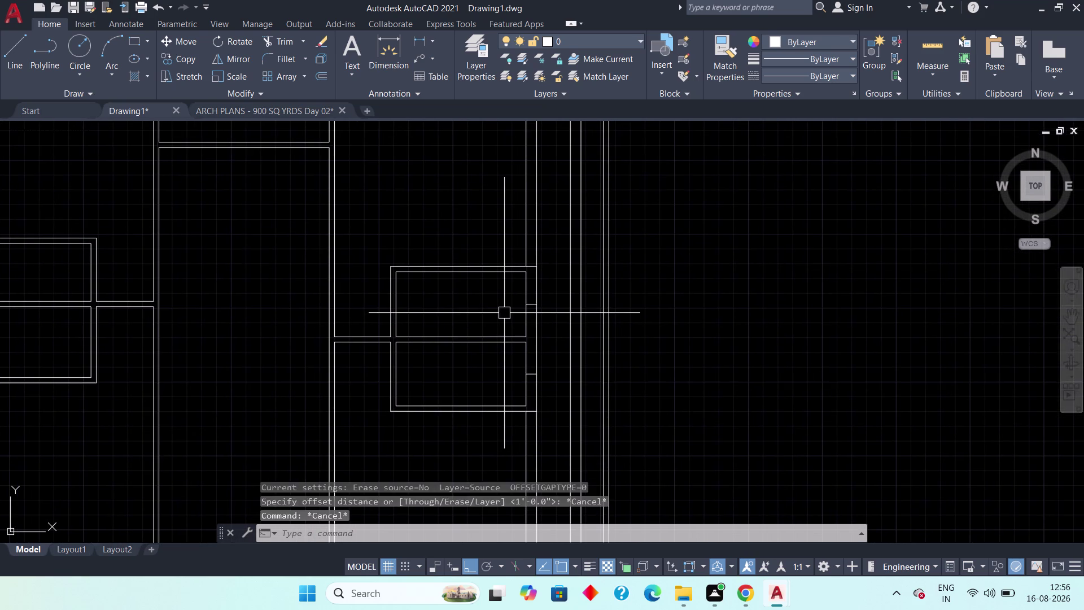
key(Escape)
key(o)
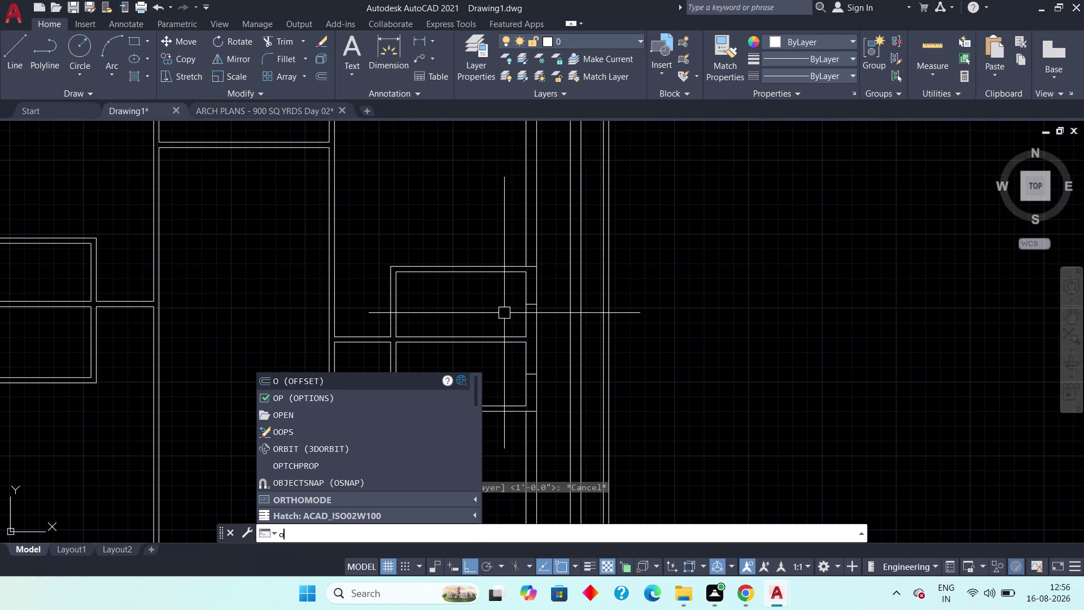
text(ff 1)
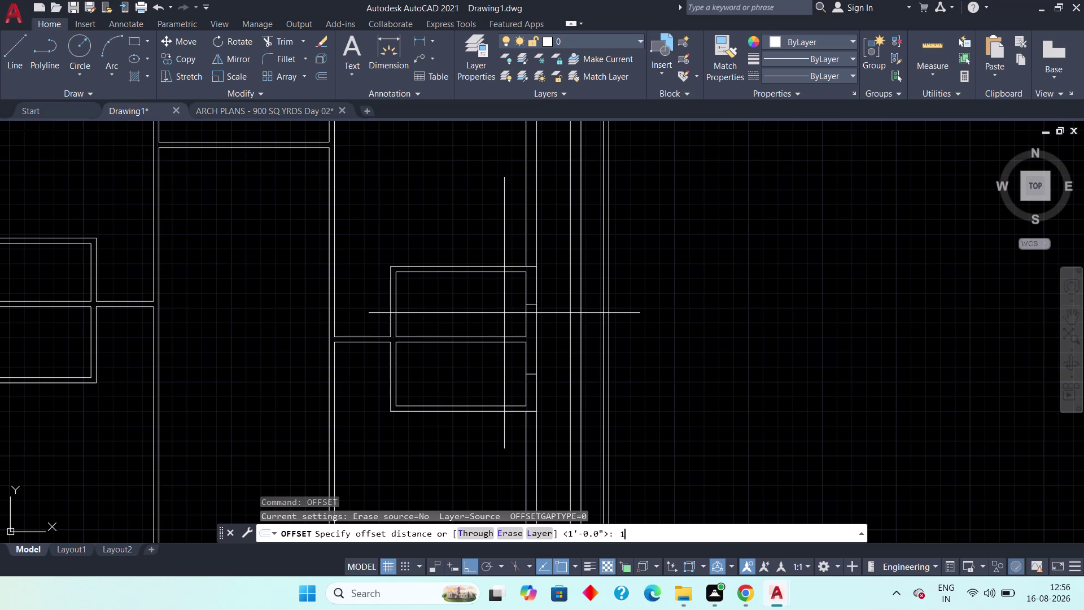
text(')
key(space)
Offset sill lines 1' over at the right-hand opening and the next one.
scroll(up, 3)
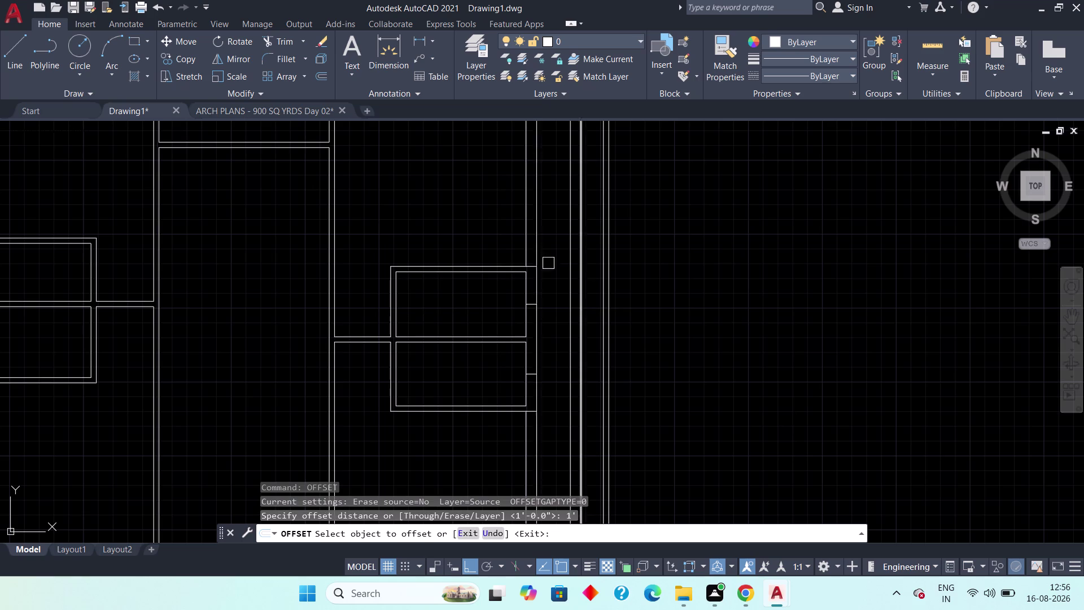
scroll(up, 3)
drag(519, 291, 514, 282)
click(498, 248)
scroll(down, 3)
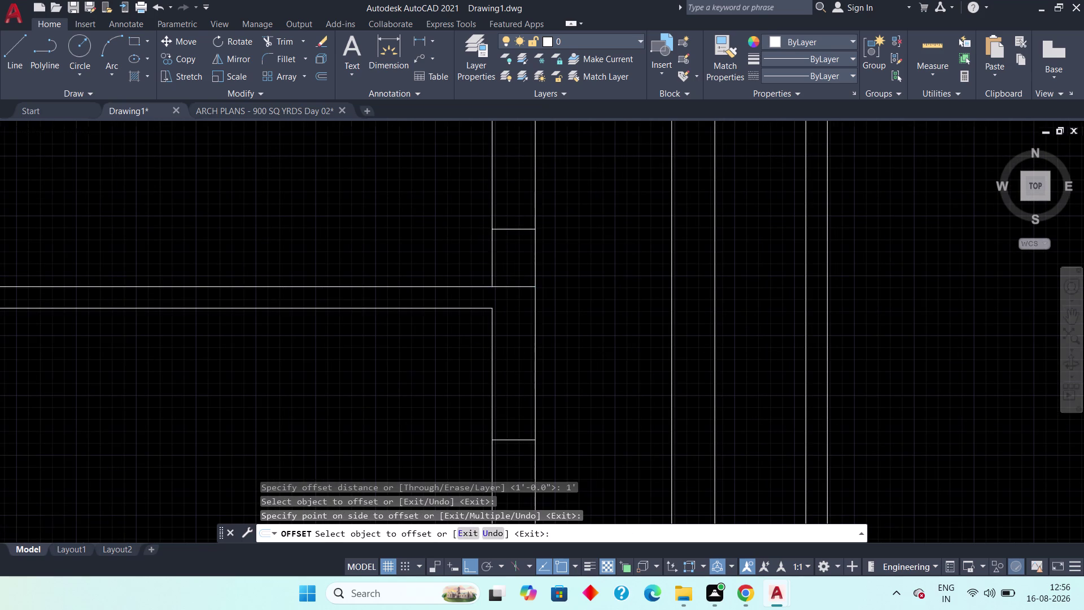
middle_drag(496, 338, 466, 218)
scroll(up, 3)
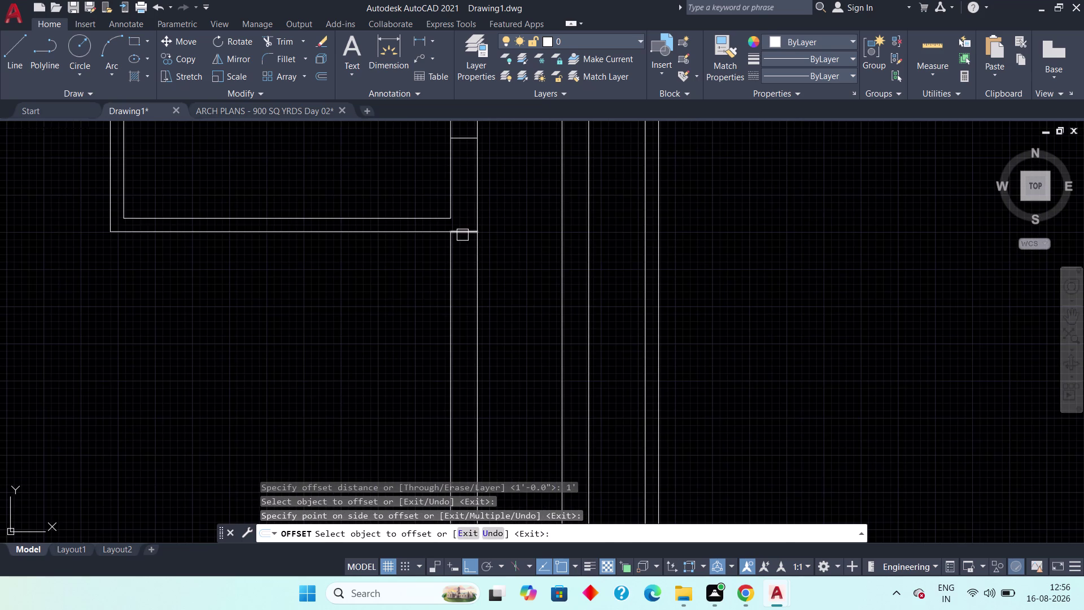
click(463, 235)
click(474, 276)
scroll(down, 3)
middle_drag(388, 307, 586, 362)
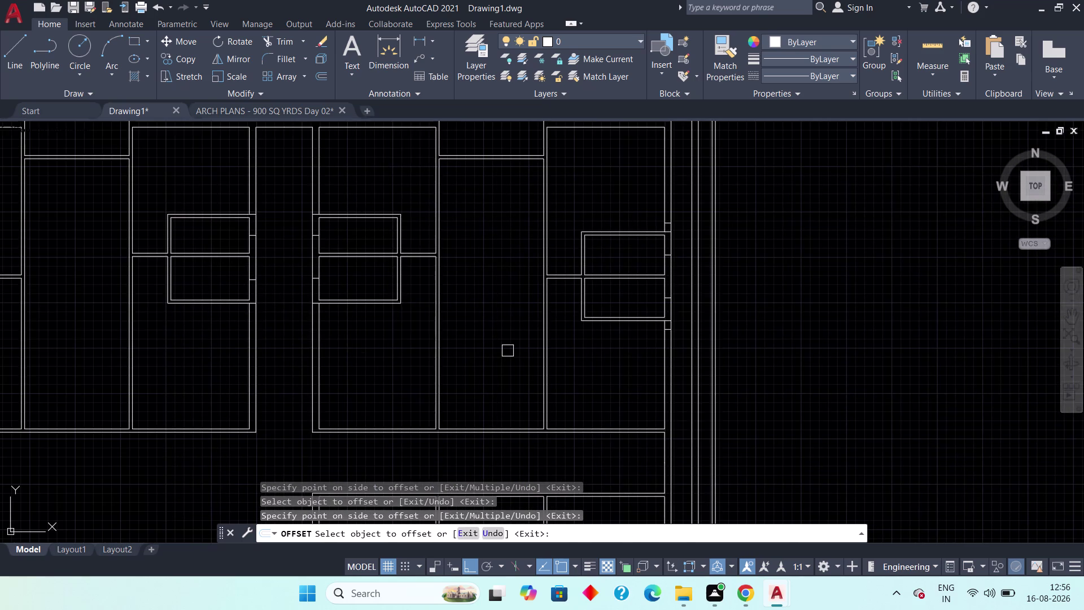
middle_drag(360, 337, 408, 342)
scroll(up, 3)
click(383, 308)
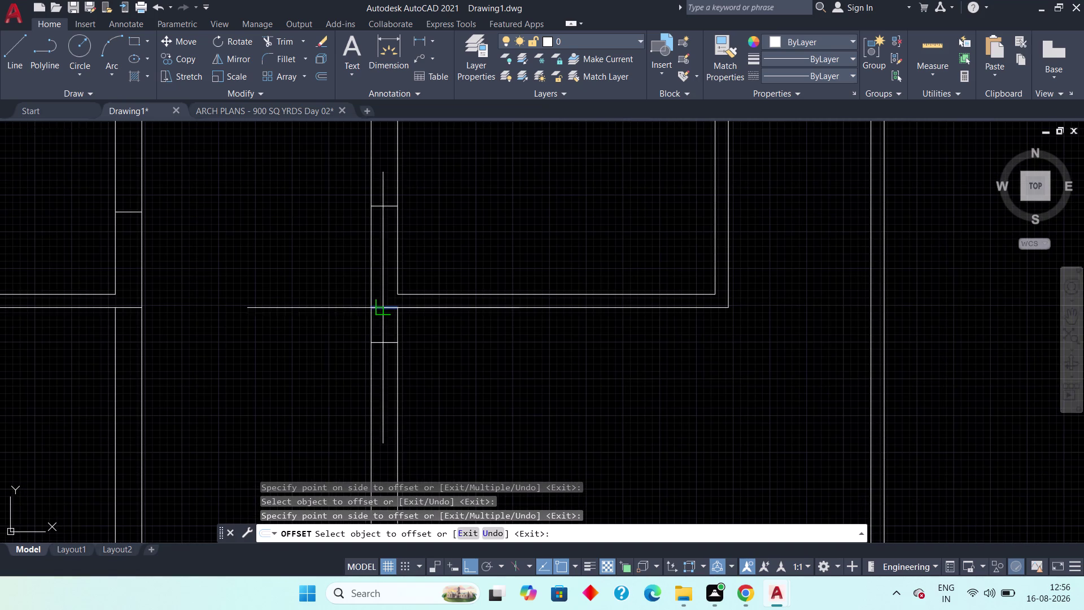
click(380, 337)
Offset sill lines at several more window openings across the plan.
scroll(down, 3)
middle_drag(421, 278, 465, 409)
scroll(up, 3)
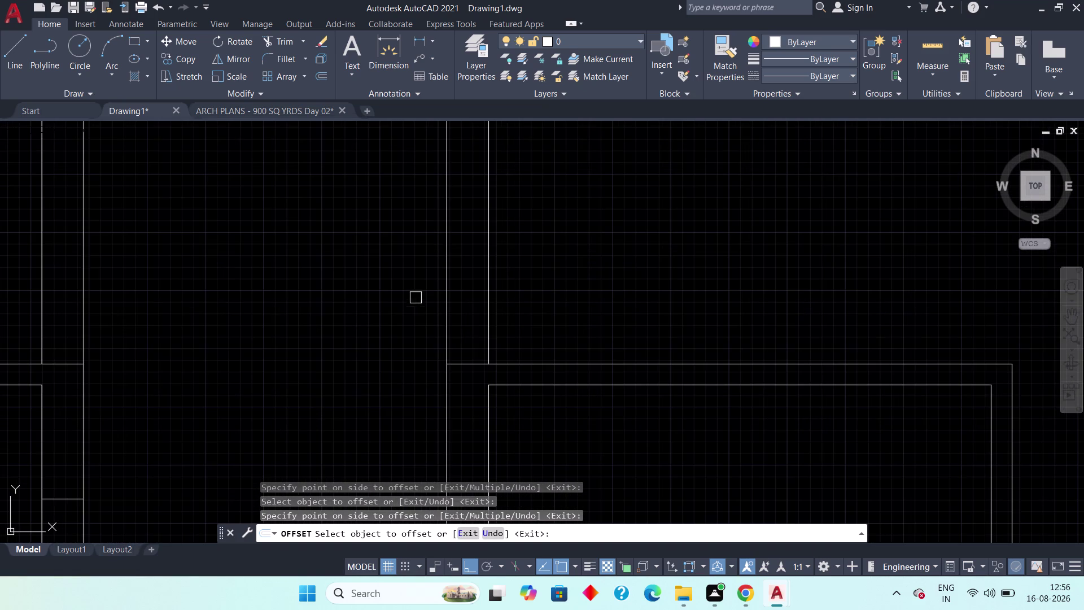
drag(472, 361, 471, 356)
click(461, 332)
scroll(down, 3)
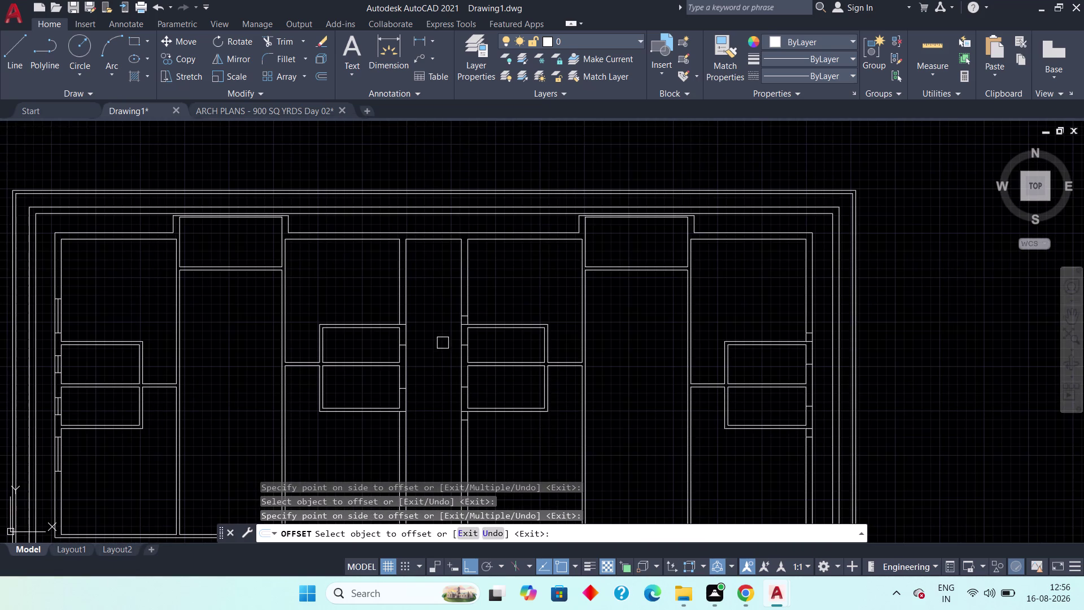
middle_drag(437, 349, 462, 345)
scroll(up, 3)
click(456, 336)
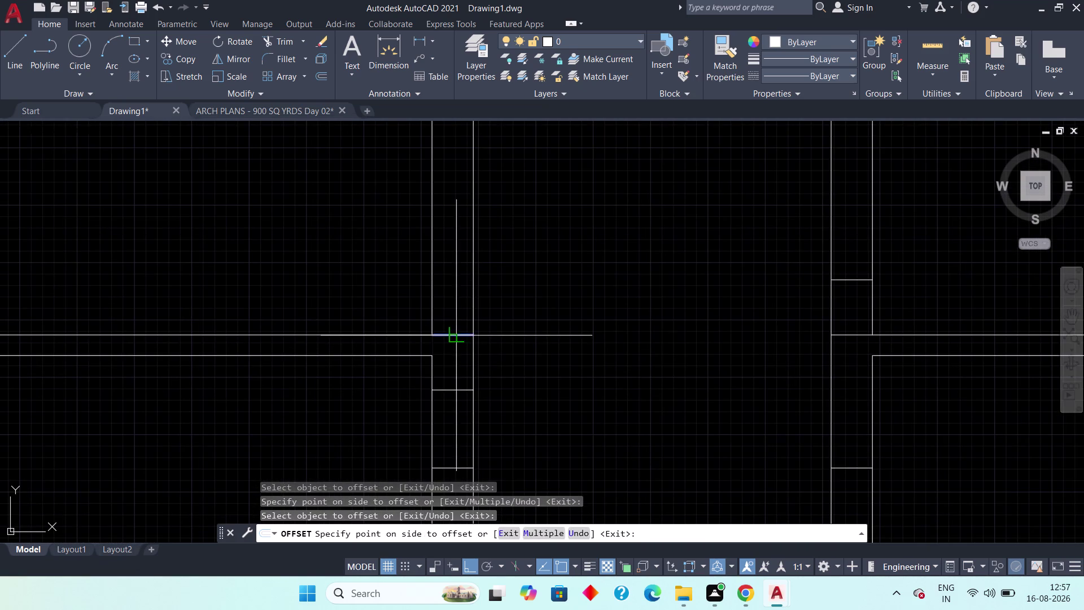
click(453, 312)
scroll(down, 3)
middle_drag(491, 378, 502, 289)
scroll(up, 3)
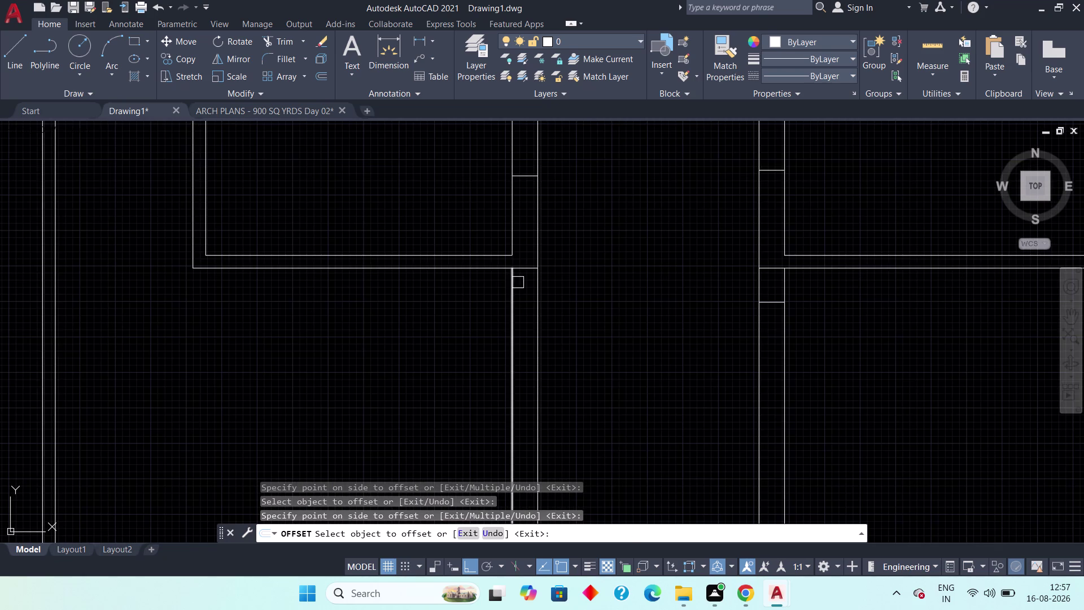
click(522, 268)
click(525, 300)
scroll(down, 3)
middle_drag(473, 308, 609, 319)
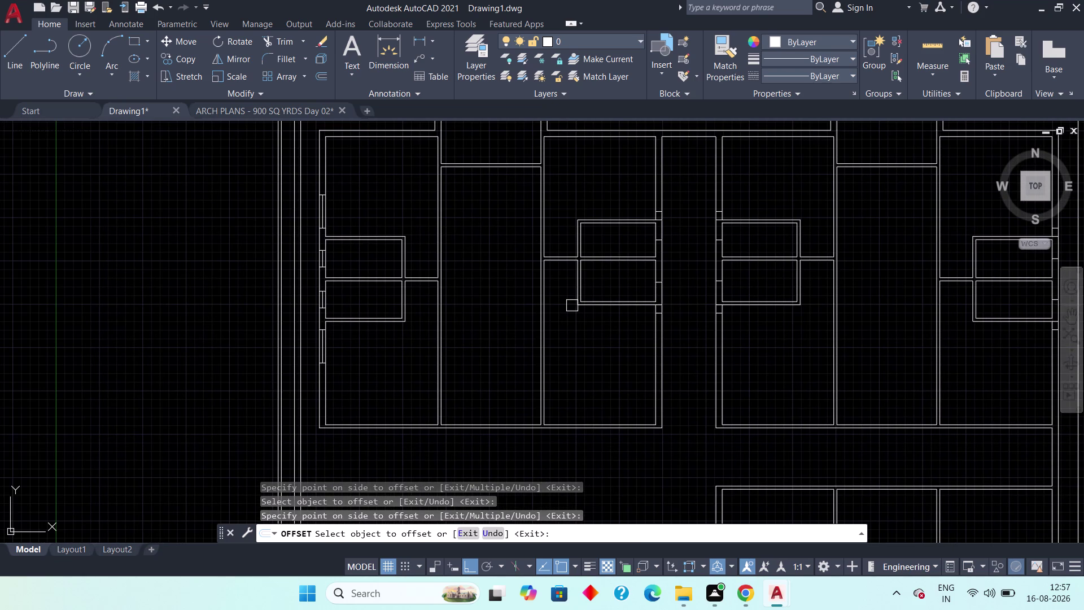
Cancel OFFSET and erase the first two stray lines at the openings.
key(Escape)
scroll(up, 3)
key(Escape)
scroll(up, 3)
key(Escape)
click(580, 384)
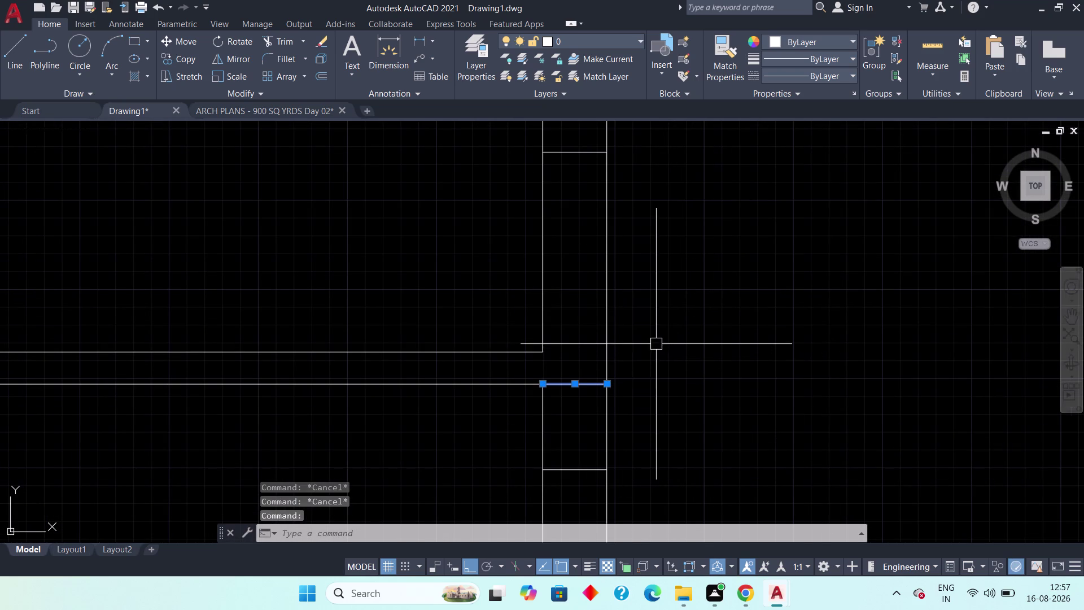
key(Delete)
scroll(down, 3)
middle_drag(694, 310, 671, 511)
scroll(up, 3)
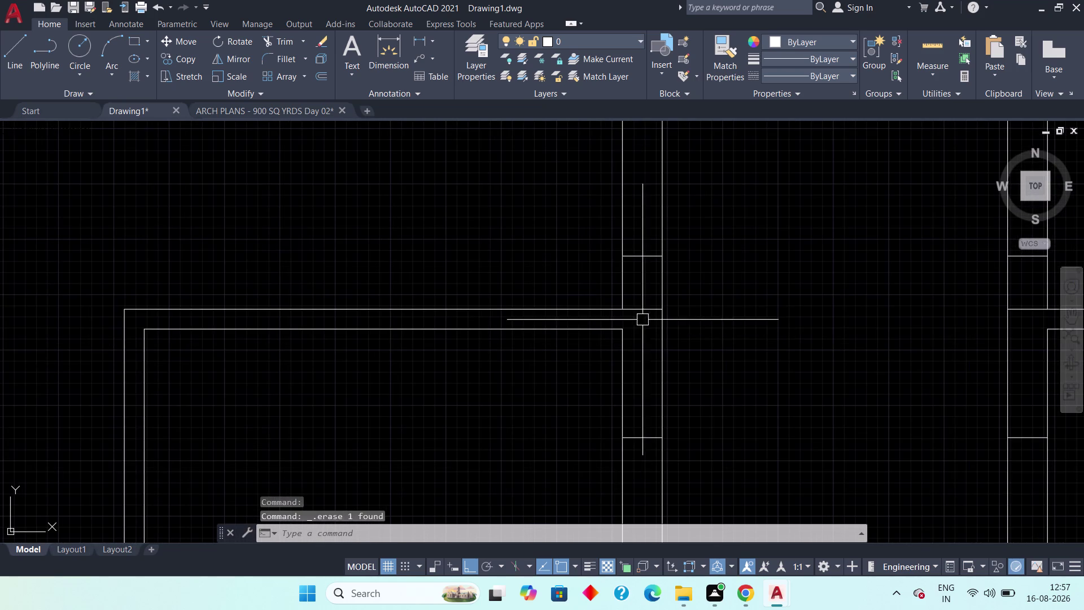
click(644, 306)
key(Delete)
Erase two more stray short lines at other wall openings.
scroll(down, 3)
middle_drag(722, 378, 573, 346)
scroll(down, 3)
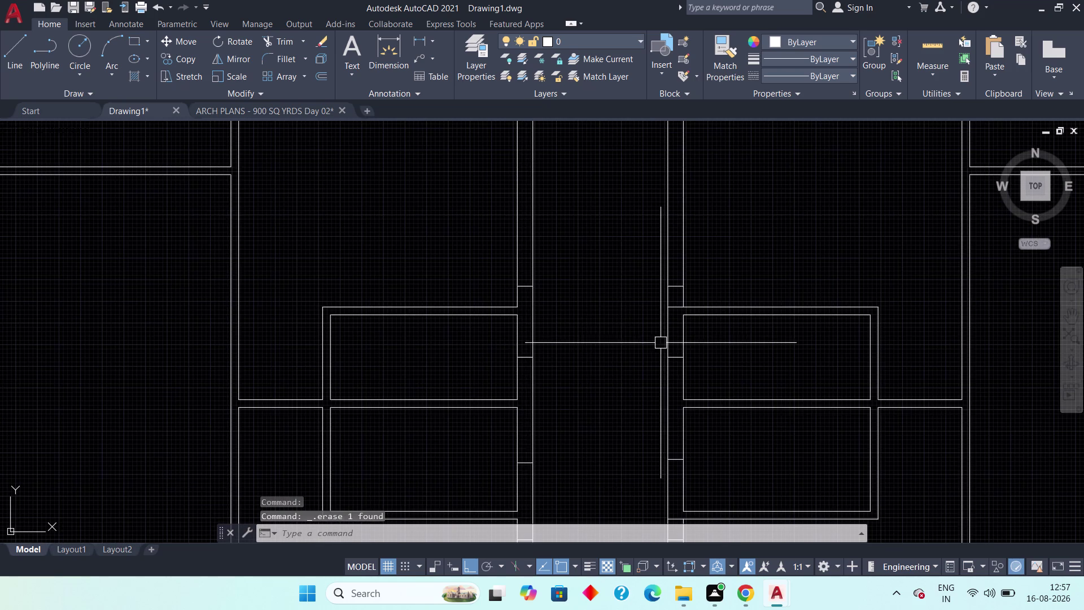
scroll(up, 3)
click(605, 252)
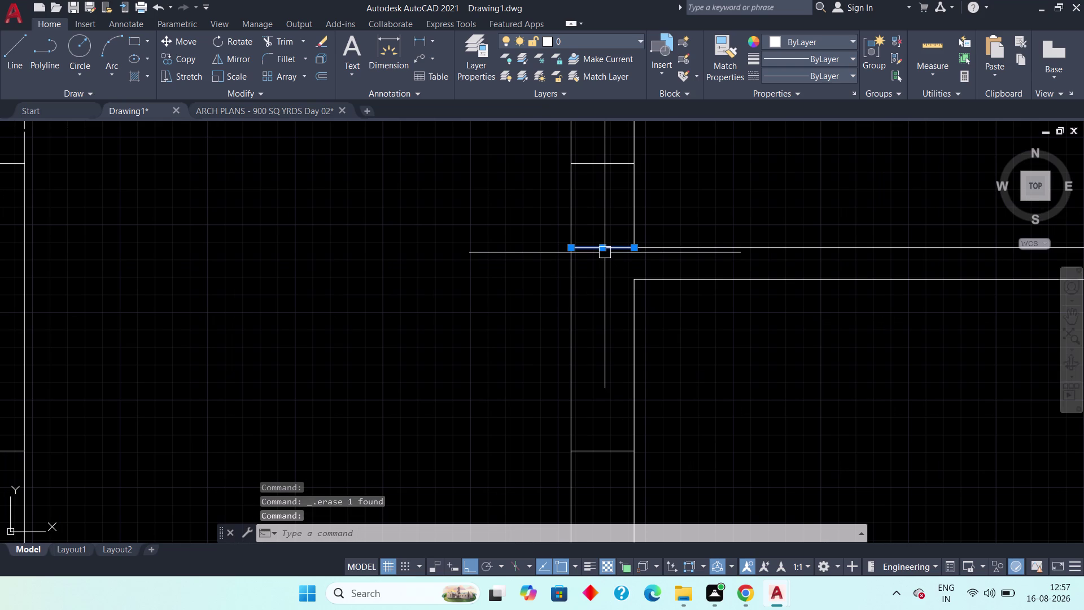
key(Delete)
scroll(down, 3)
middle_drag(657, 370, 637, 286)
scroll(up, 3)
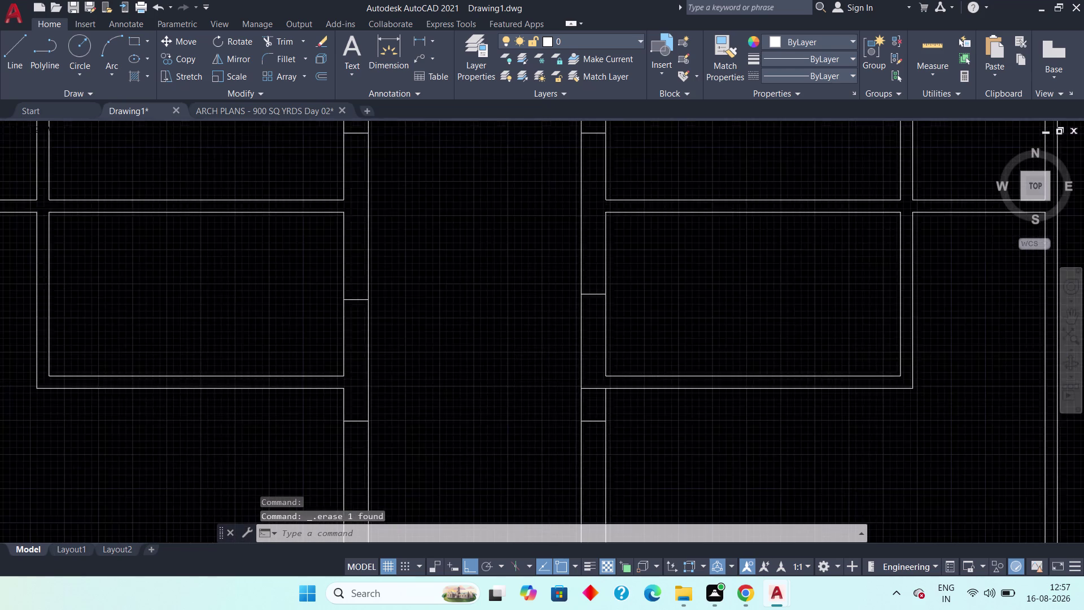
click(600, 354)
key(Delete)
scroll(down, 3)
middle_drag(755, 386, 381, 412)
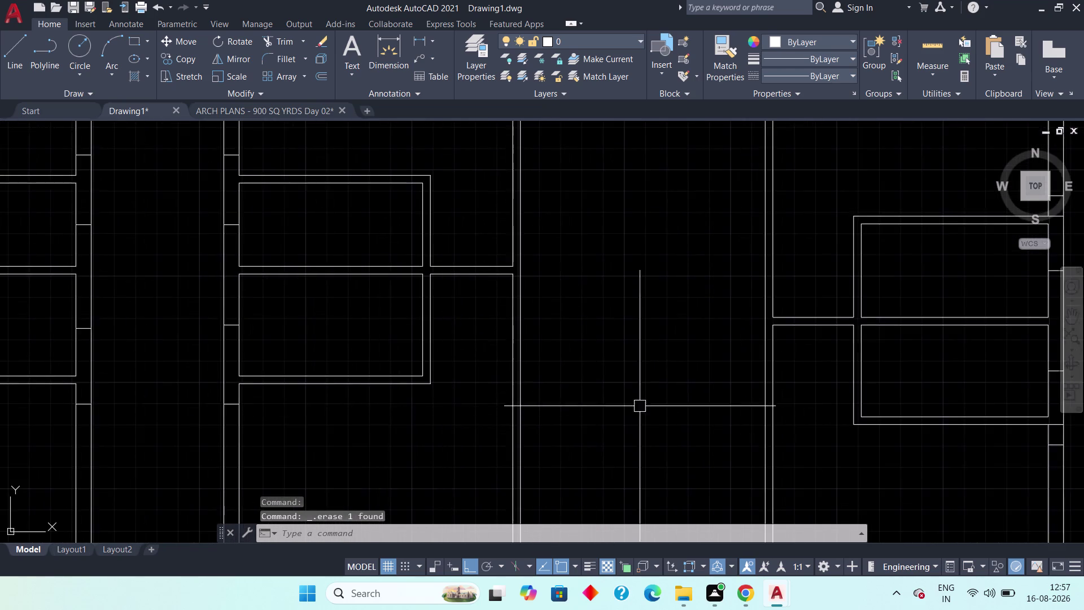
middle_drag(653, 402, 257, 385)
Erase two leftover lines at the openings and pan around the remaining openings.
scroll(up, 3)
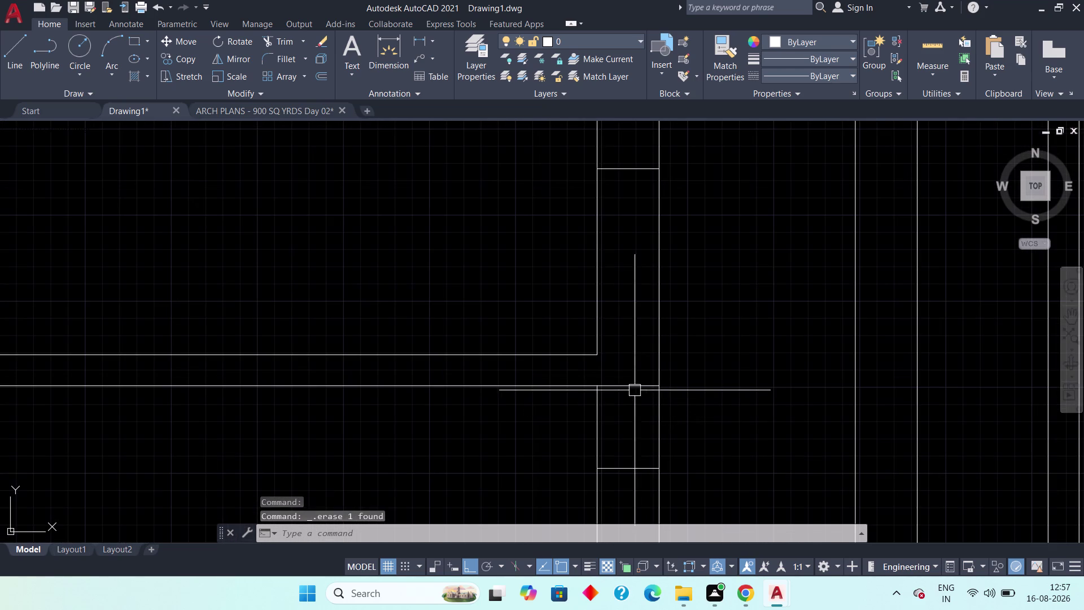
click(629, 387)
key(Delete)
scroll(down, 3)
middle_drag(687, 353, 704, 552)
scroll(down, 3)
scroll(down, 3)
middle_drag(707, 391, 693, 518)
scroll(up, 3)
click(669, 322)
key(Delete)
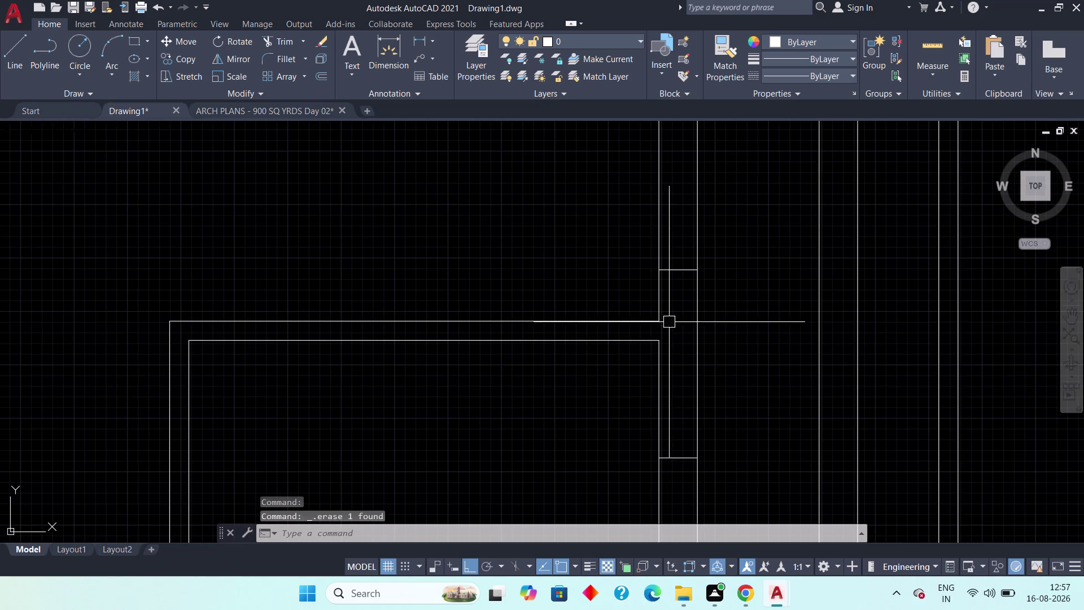
middle_drag(616, 341, 584, 381)
scroll(down, 3)
scroll(down, 3)
middle_click(554, 327)
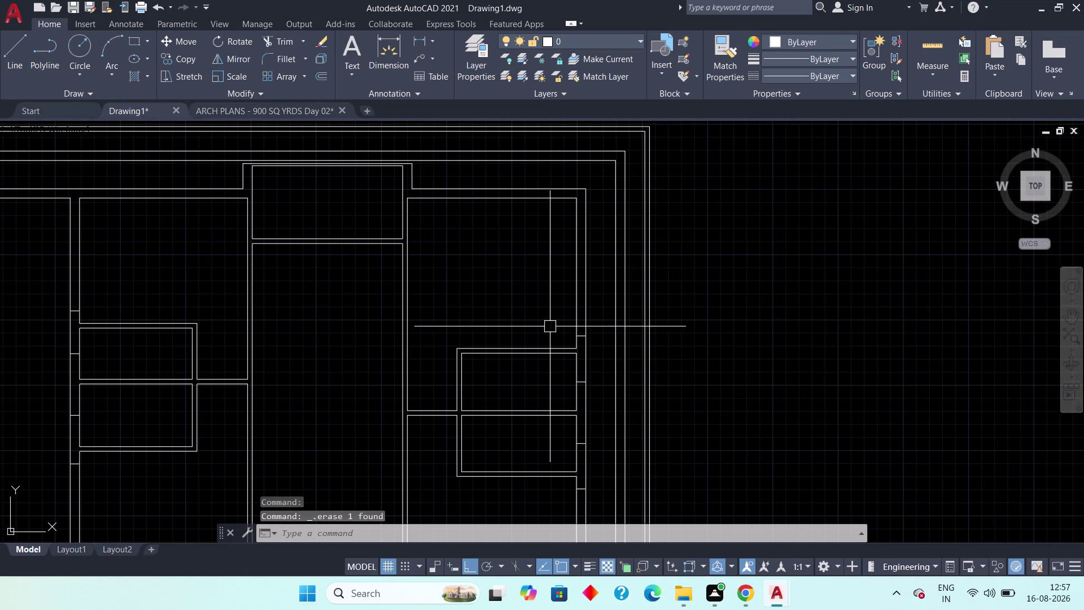
Start OFFSET with a 4' offset distance.
key(o)
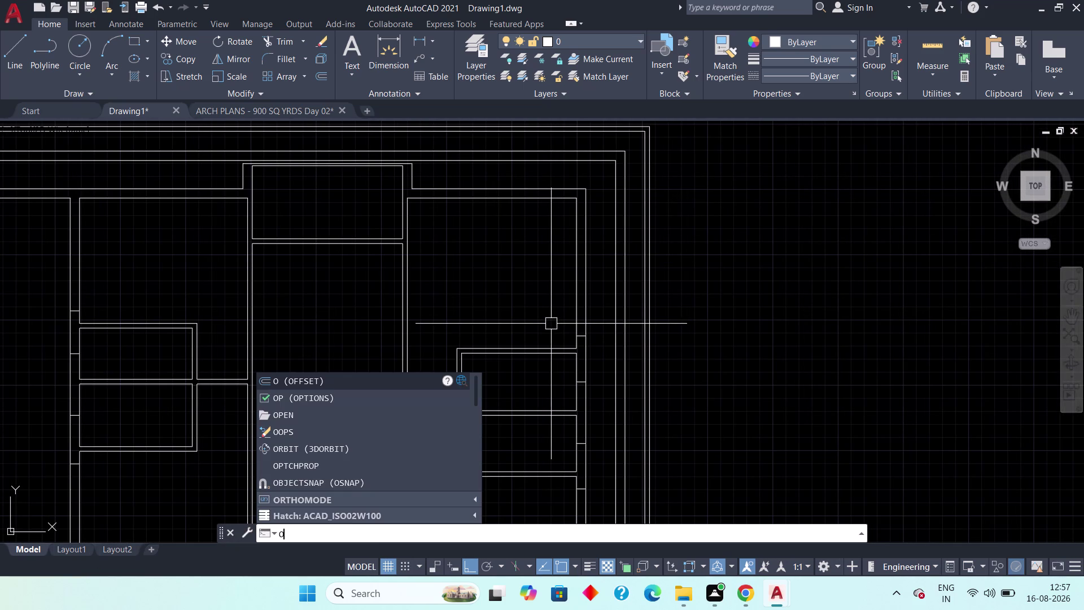
text(ff)
key(space)
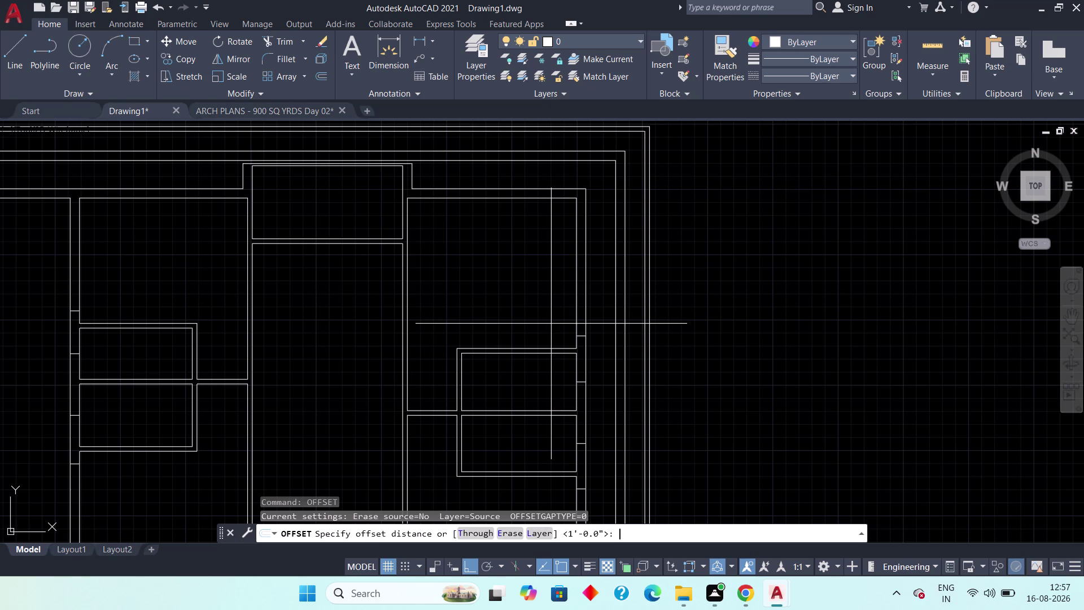
text(4')
key(space)
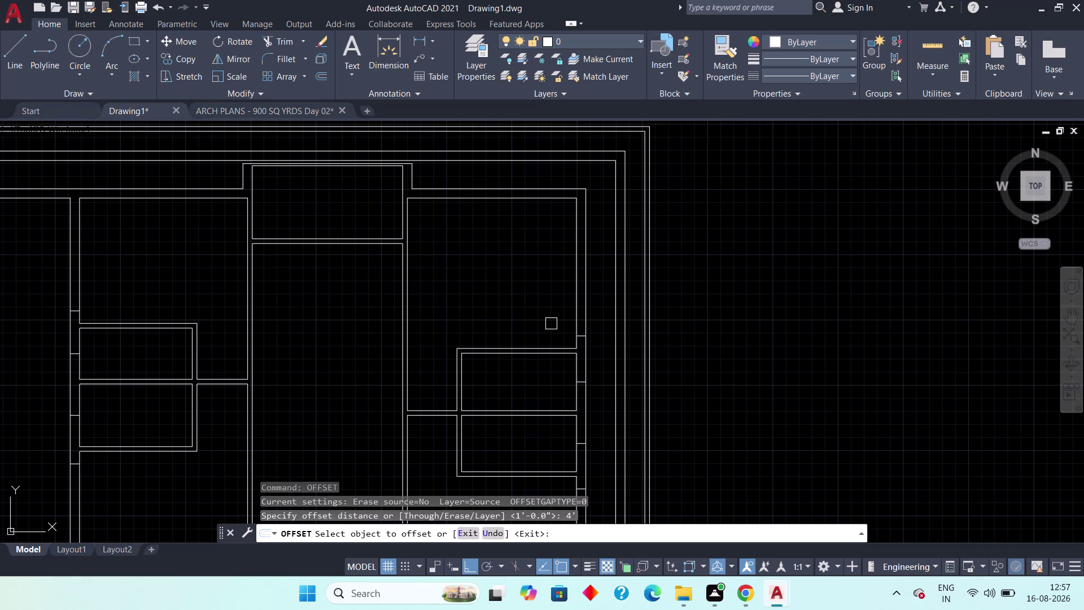
Offset a sill line 4' at the first opening, then select another.
scroll(up, 3)
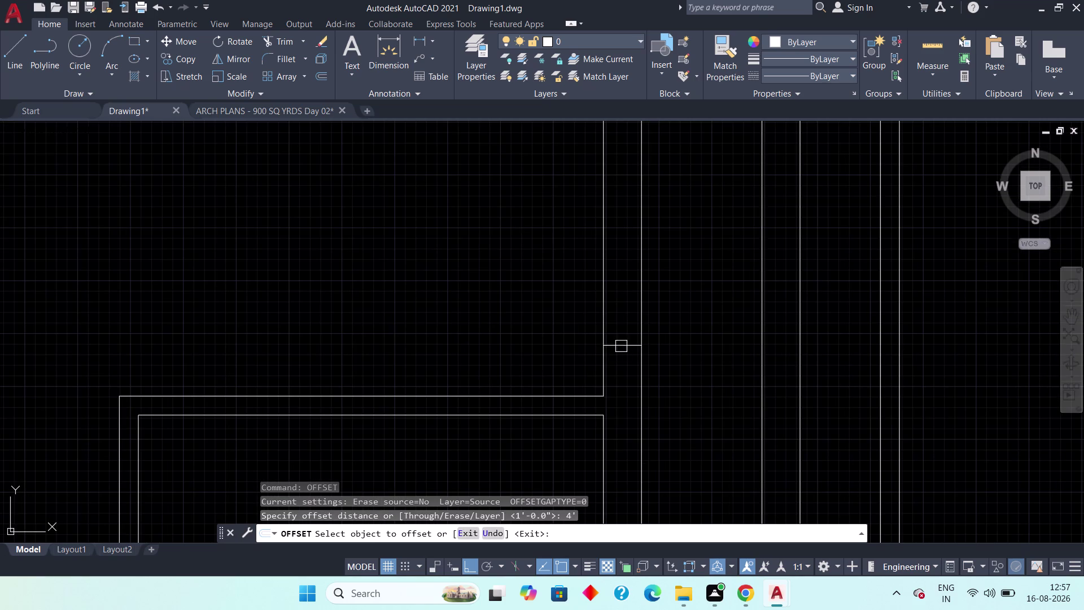
click(621, 345)
click(619, 307)
scroll(down, 3)
middle_drag(633, 408, 617, 234)
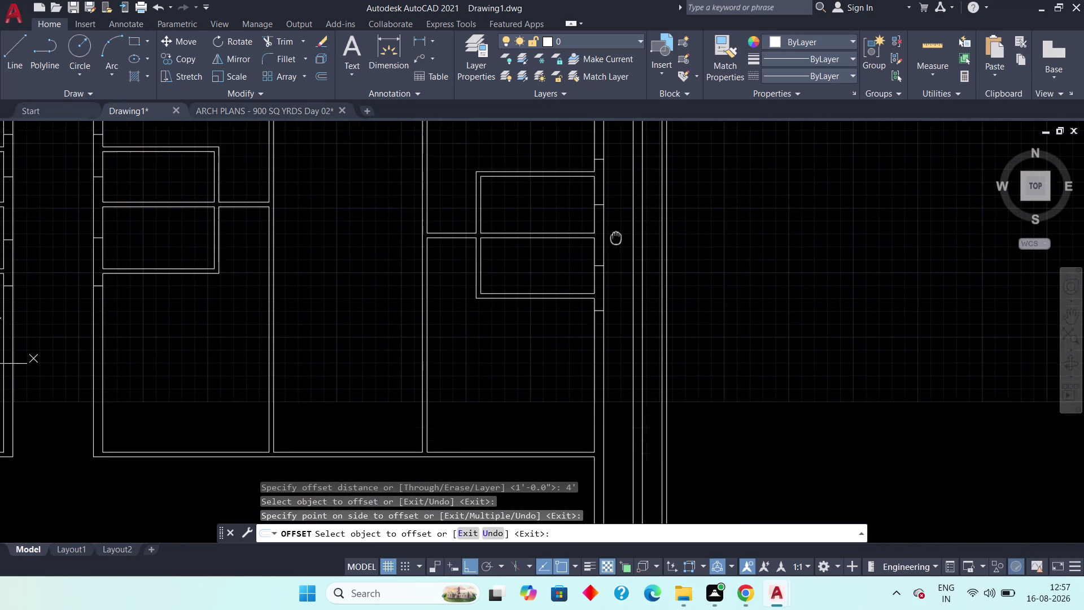
scroll(up, 3)
click(659, 327)
drag(651, 392, 650, 405)
scroll(down, 3)
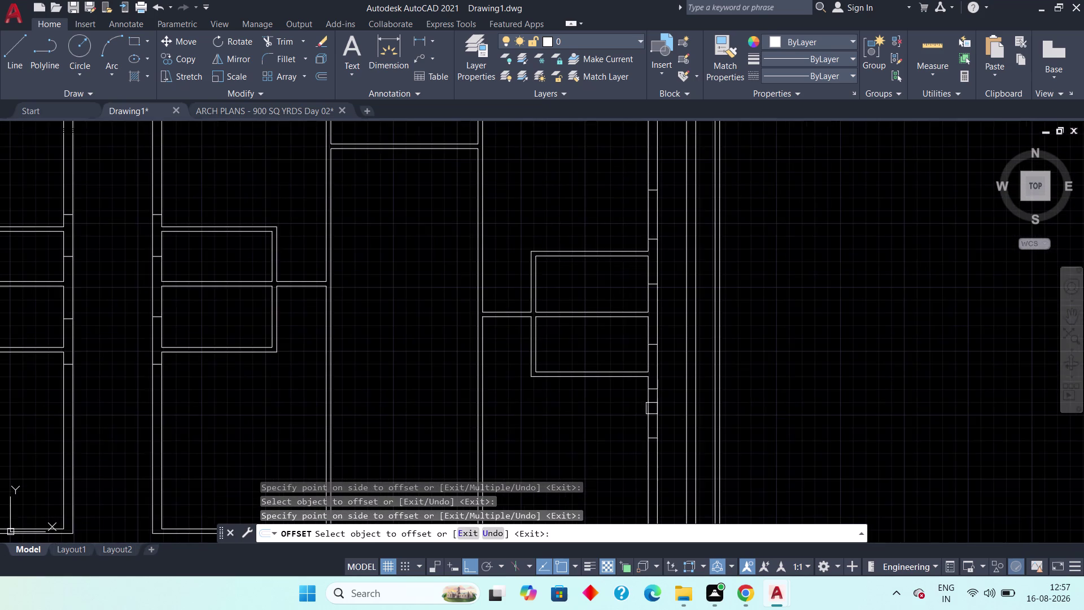
middle_drag(594, 429, 678, 383)
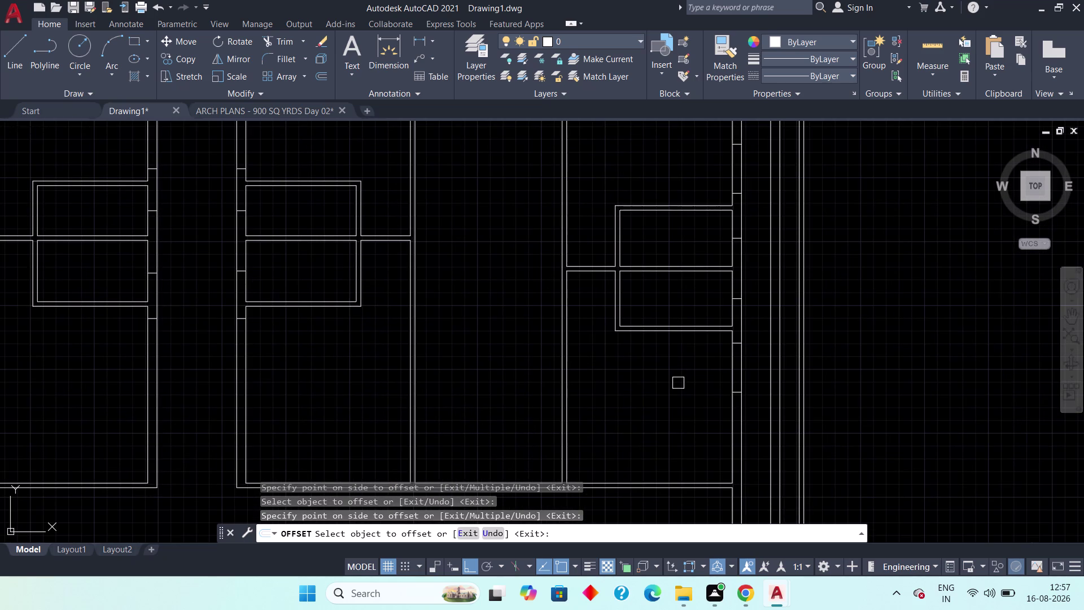
middle_drag(316, 344, 449, 327)
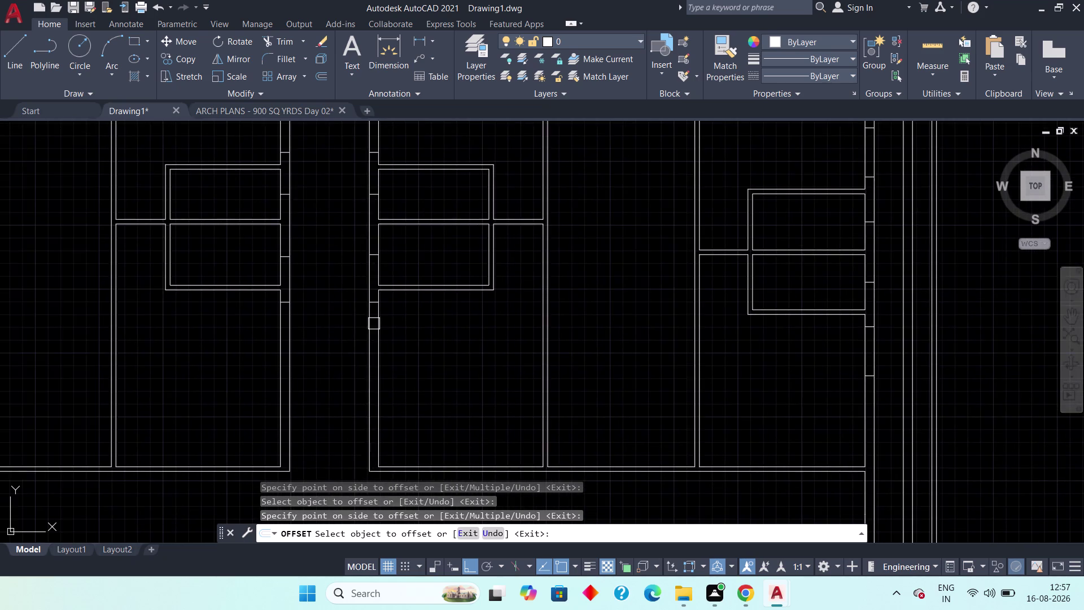
Place 4' offset sill lines at two more window openings.
scroll(up, 3)
click(370, 273)
drag(372, 313, 372, 324)
scroll(down, 3)
middle_drag(401, 317, 403, 321)
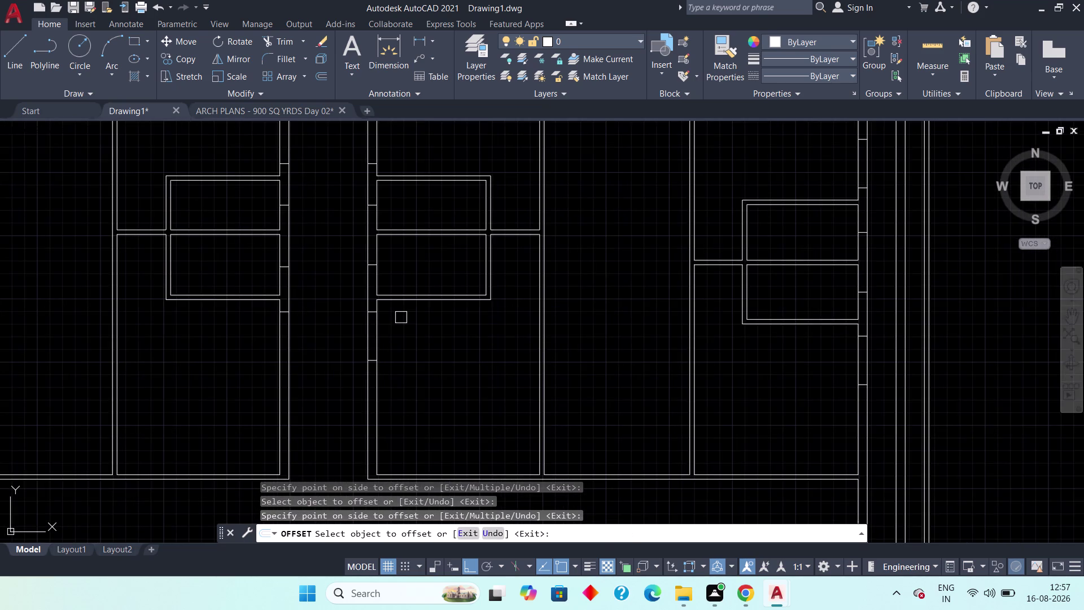
middle_drag(402, 321, 416, 388)
middle_drag(411, 224, 411, 275)
scroll(up, 3)
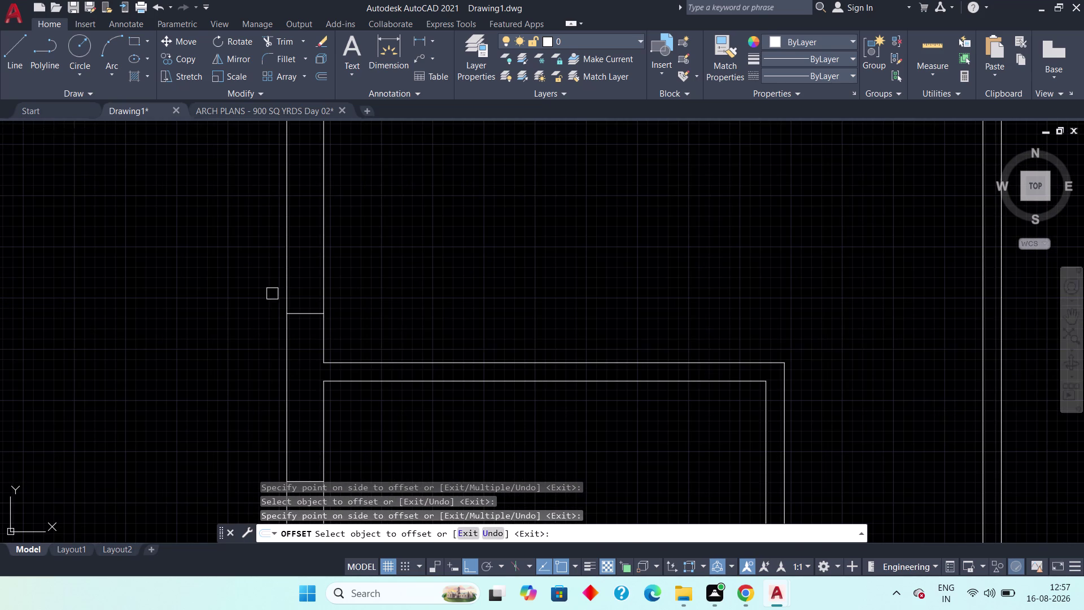
click(305, 312)
click(316, 262)
scroll(down, 3)
middle_drag(391, 245, 533, 243)
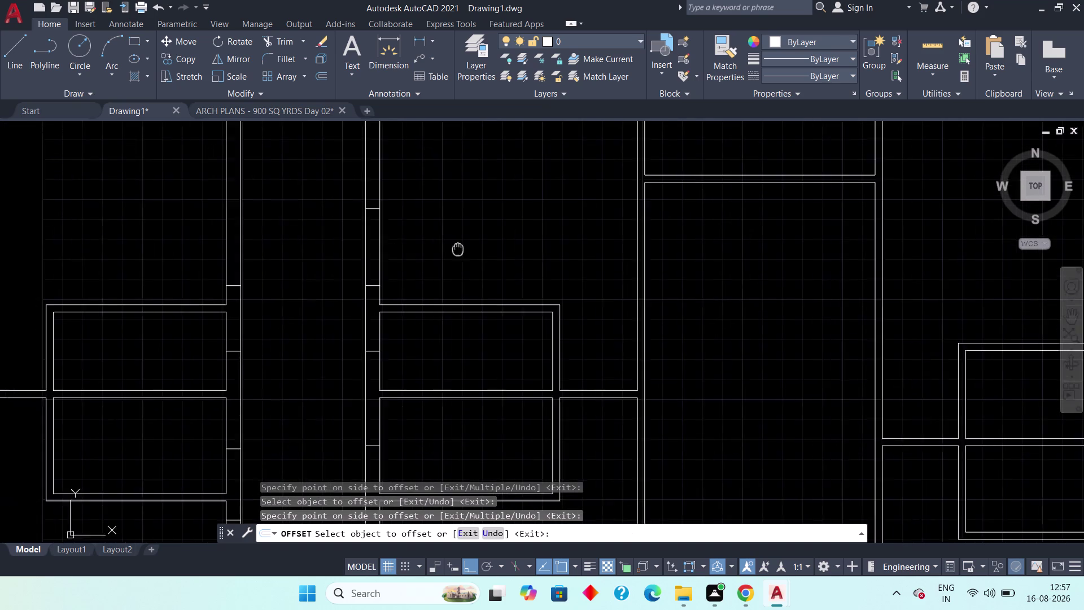
middle_drag(533, 243, 576, 244)
scroll(up, 3)
click(306, 358)
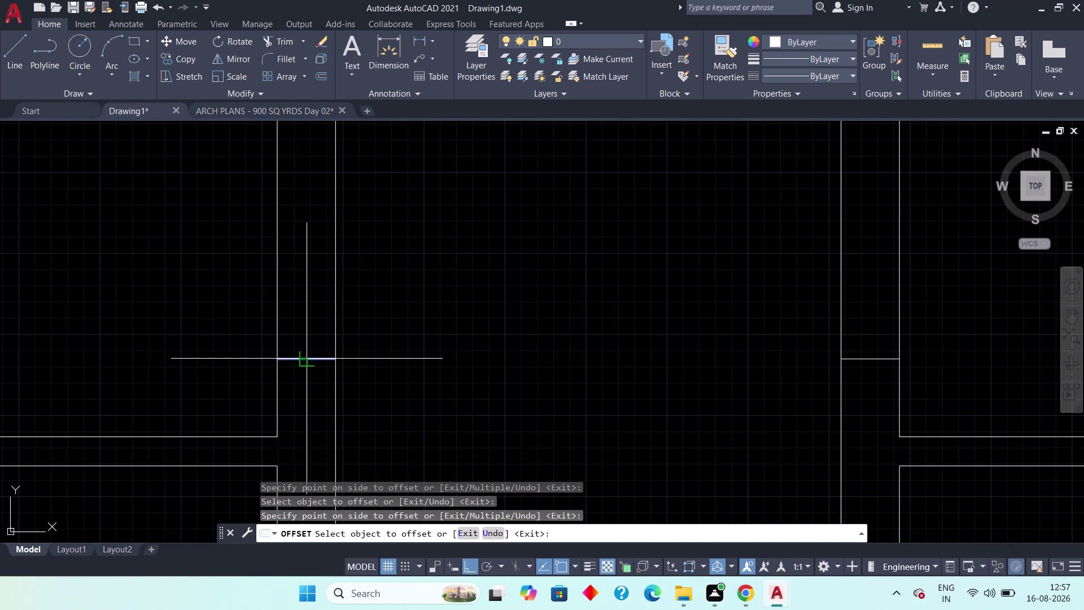
click(312, 315)
Select one more sill line, survey the plan, and cancel OFFSET.
scroll(down, 3)
middle_drag(345, 323, 379, 162)
scroll(up, 3)
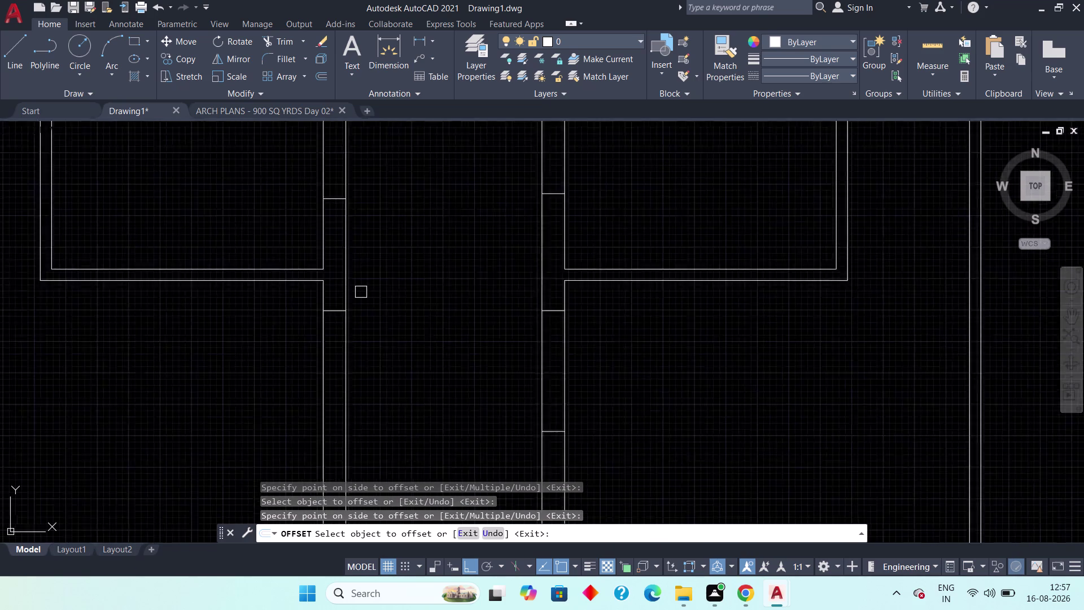
scroll(up, 3)
click(293, 334)
drag(291, 379, 292, 389)
scroll(down, 3)
middle_drag(298, 370, 303, 354)
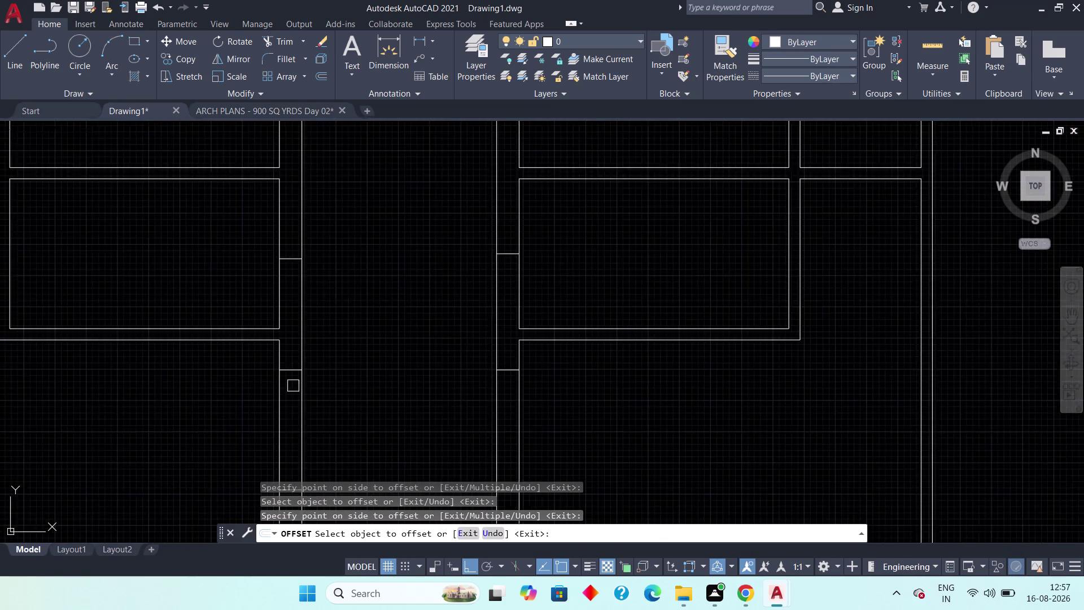
middle_drag(303, 354, 375, 335)
scroll(down, 3)
middle_drag(411, 298, 416, 362)
key(Escape)
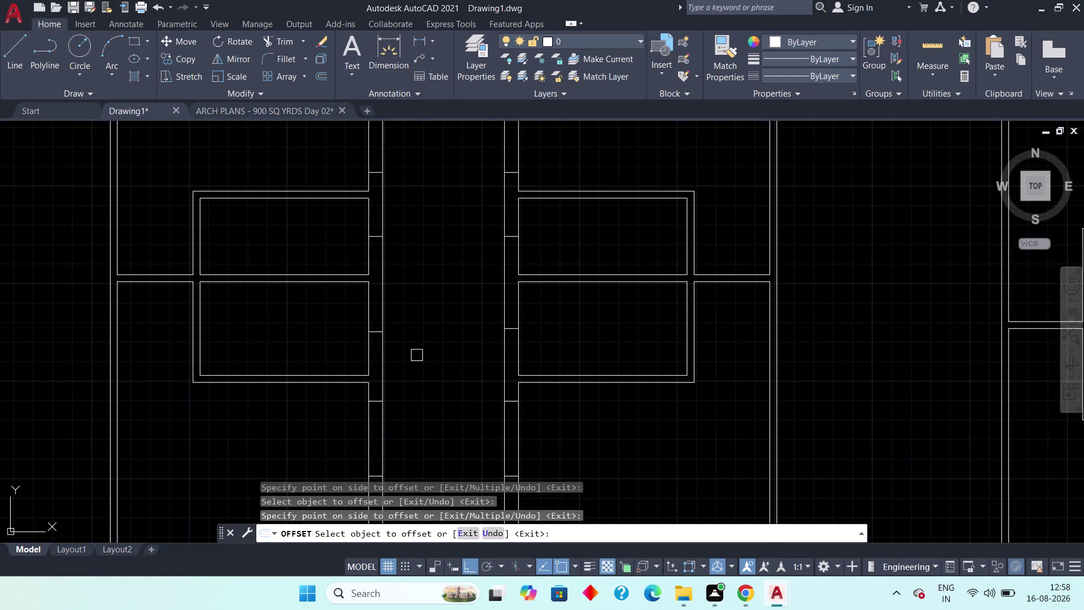
key(Escape)
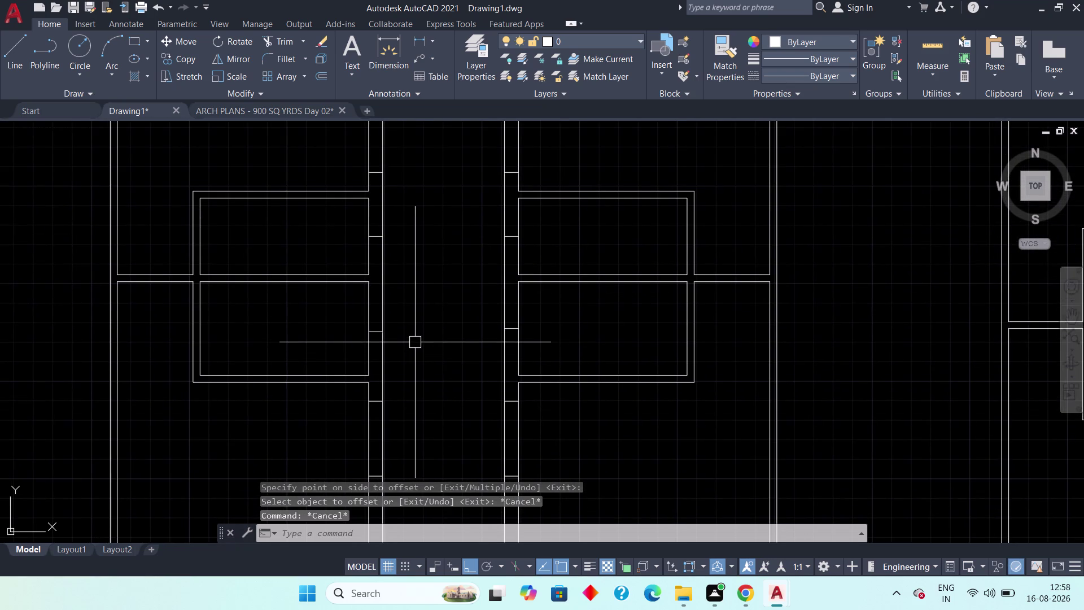
Start OFFSET at 1' and offset the sill lines at the first window opening.
text(off)
key(space)
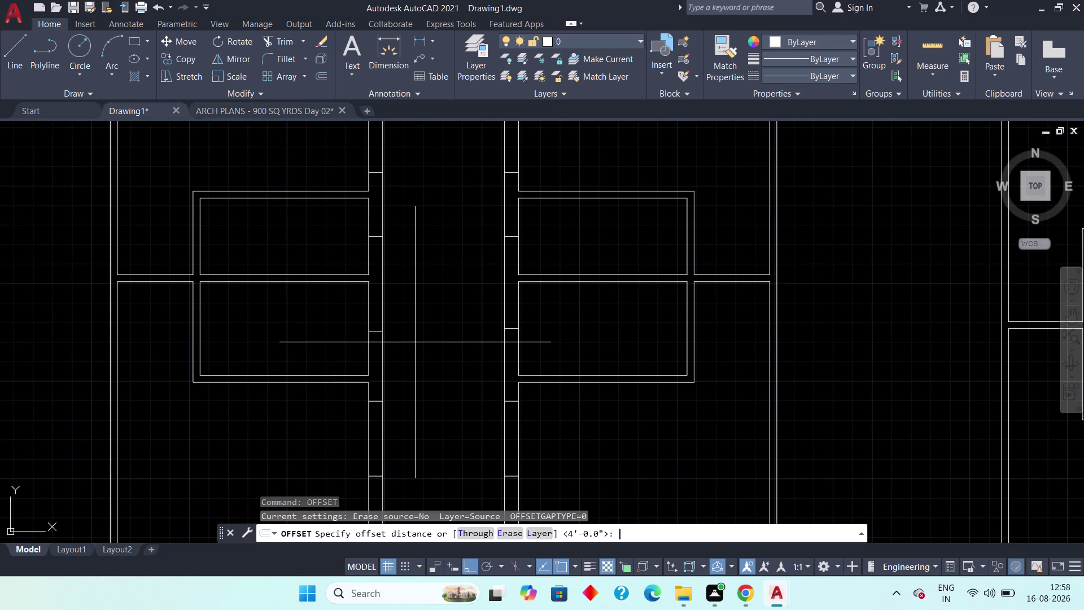
text(1')
key(space)
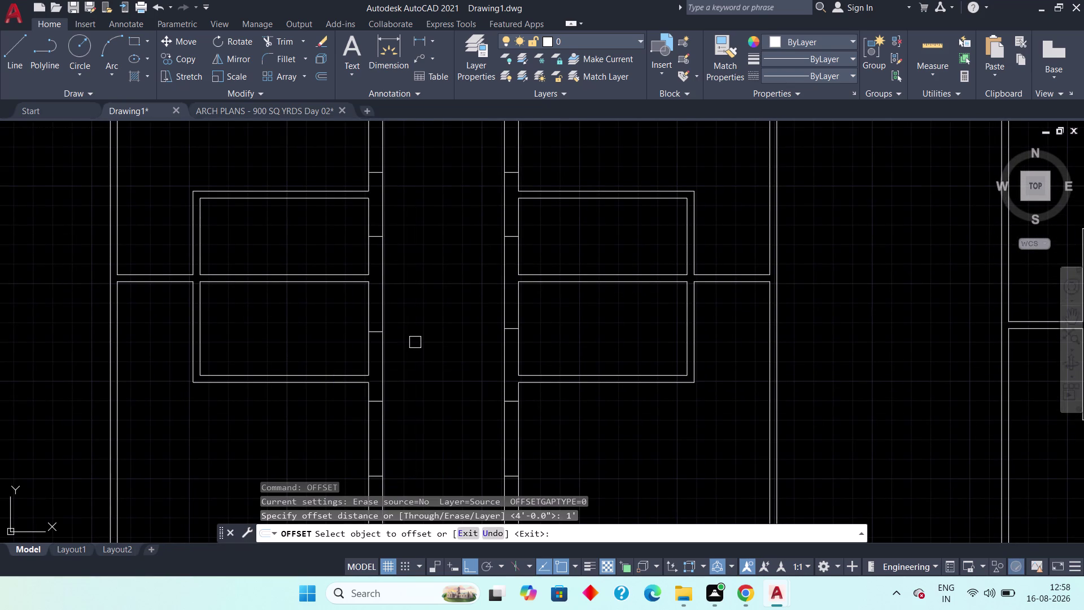
scroll(up, 3)
click(310, 318)
click(312, 292)
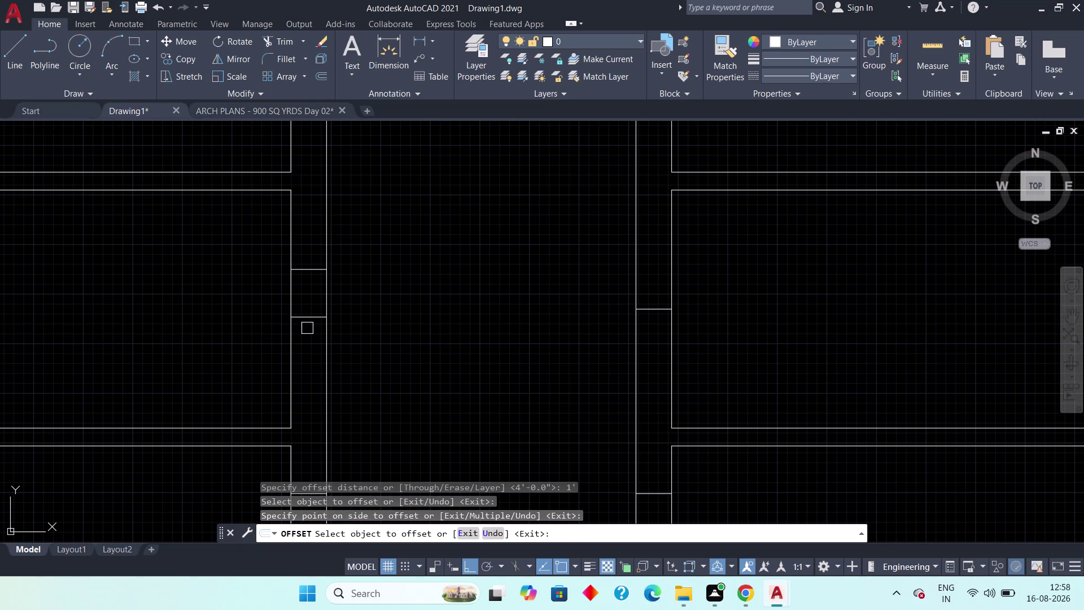
drag(306, 320, 306, 335)
click(315, 366)
scroll(down, 3)
Offset sill lines 1' at the next two window openings.
middle_drag(372, 282, 406, 400)
scroll(up, 3)
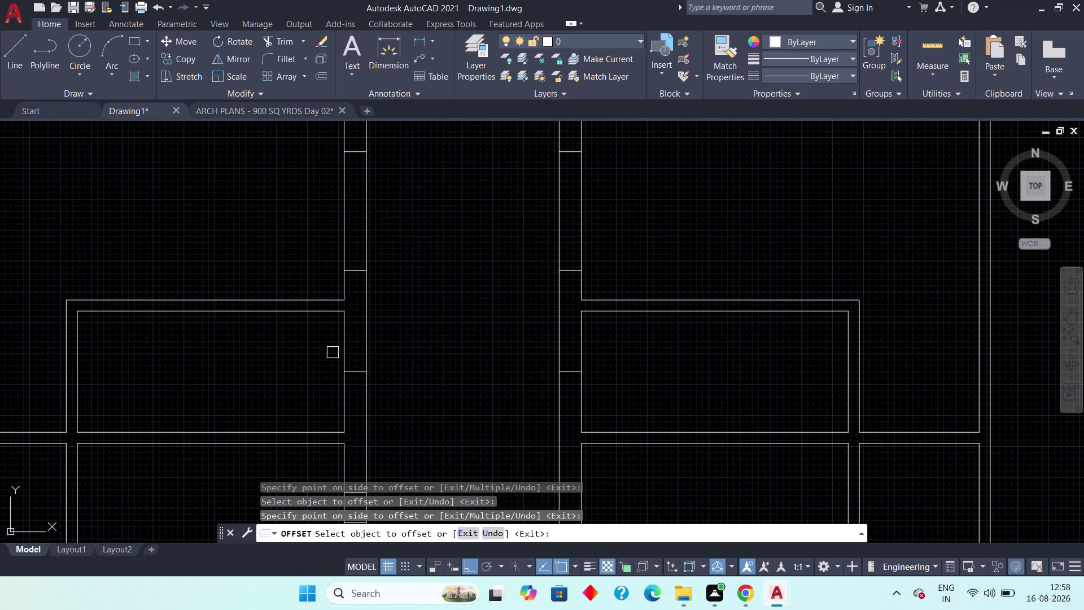
drag(352, 376, 352, 371)
click(347, 341)
drag(353, 376, 355, 388)
click(356, 398)
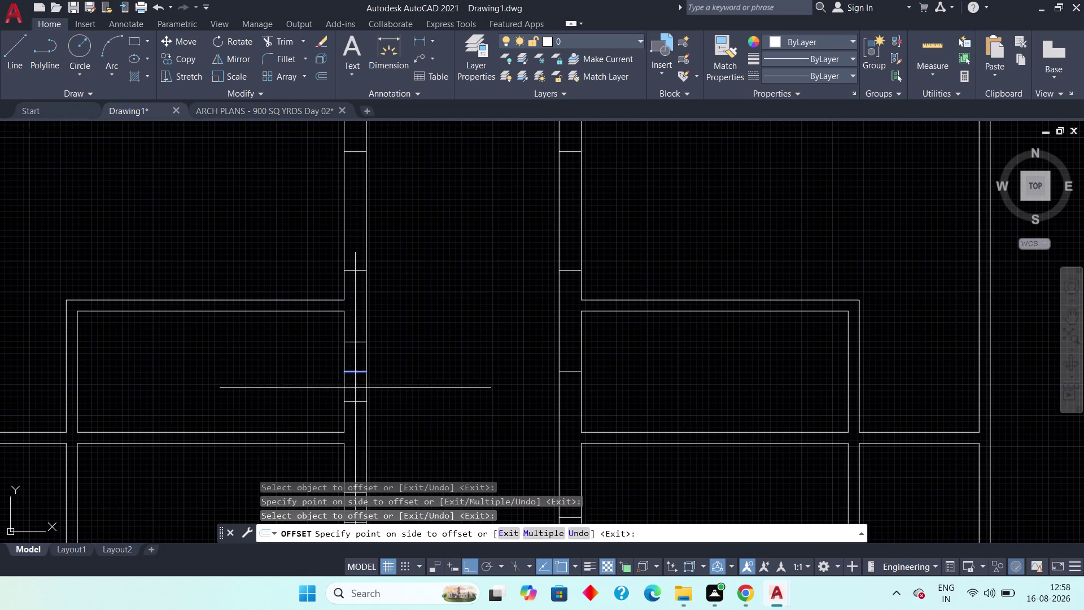
scroll(down, 3)
middle_drag(389, 394, 323, 352)
scroll(up, 3)
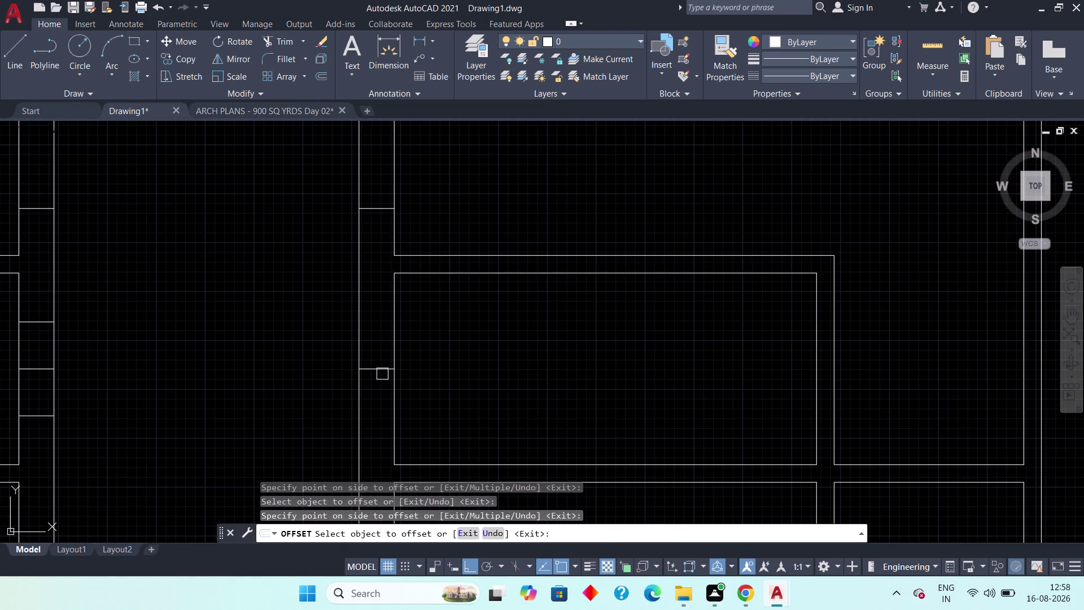
click(378, 371)
click(370, 346)
drag(372, 371, 374, 380)
click(376, 394)
scroll(down, 3)
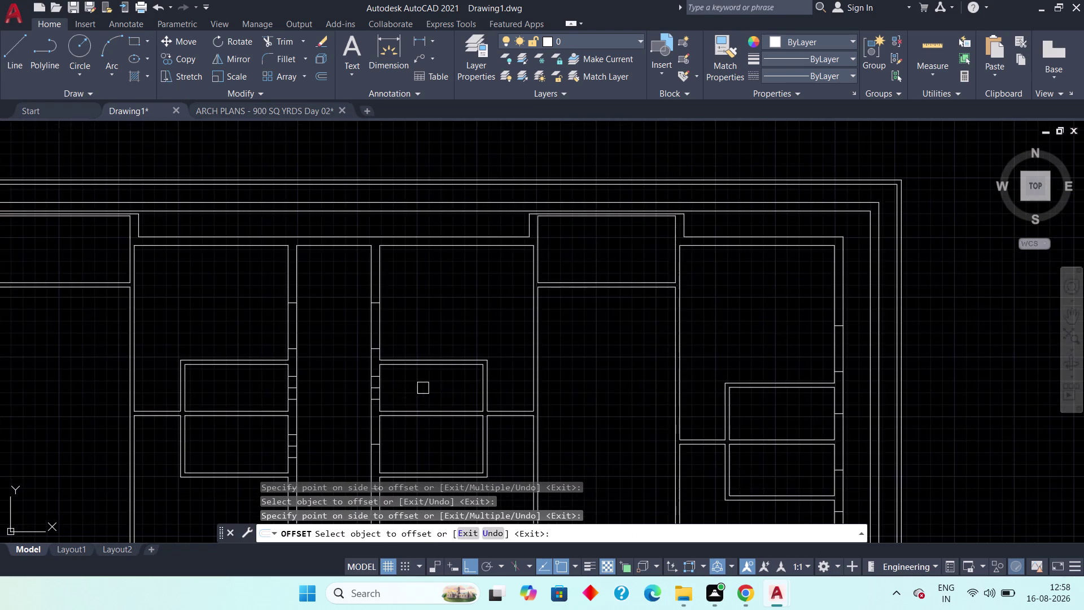
Add 1' offset sill copies at two further openings across the layout.
middle_drag(428, 387, 387, 245)
scroll(up, 3)
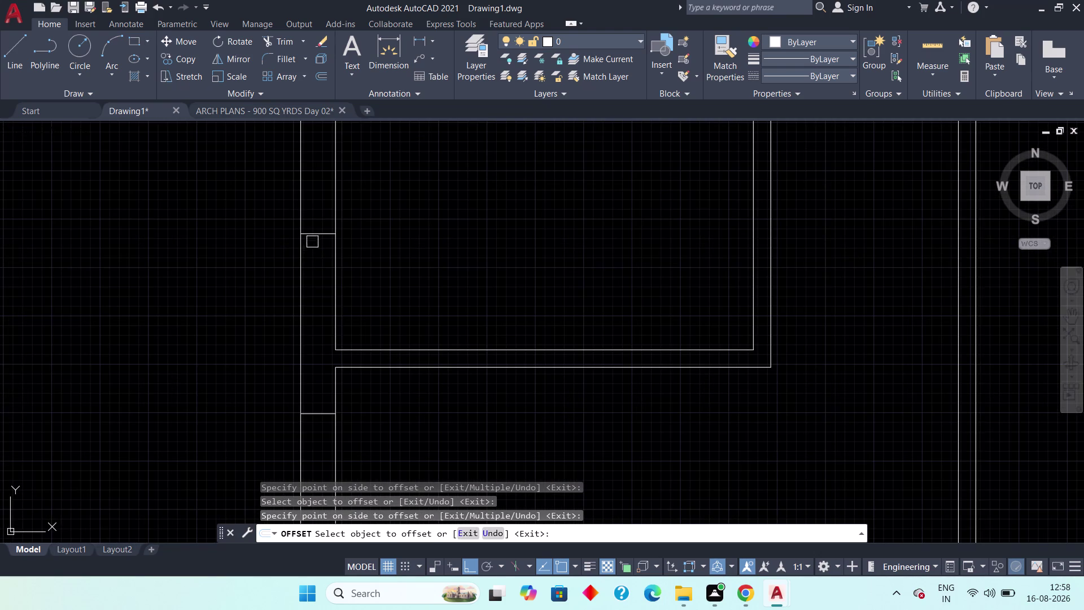
click(314, 235)
click(313, 290)
click(314, 233)
click(319, 209)
scroll(down, 3)
middle_drag(424, 228, 410, 228)
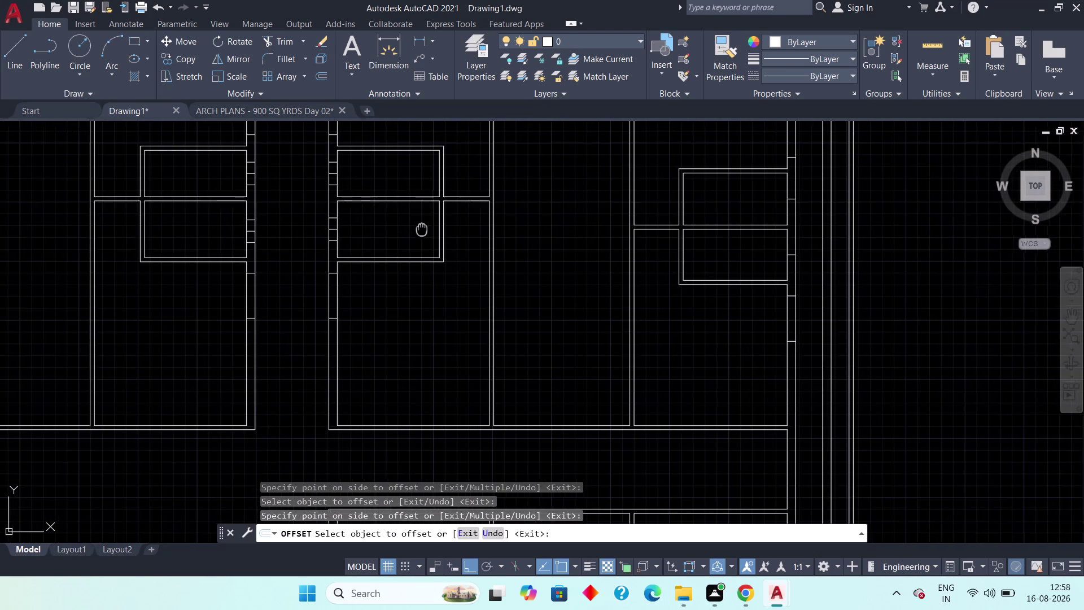
middle_drag(410, 229, 277, 240)
middle_drag(550, 254, 413, 252)
scroll(up, 3)
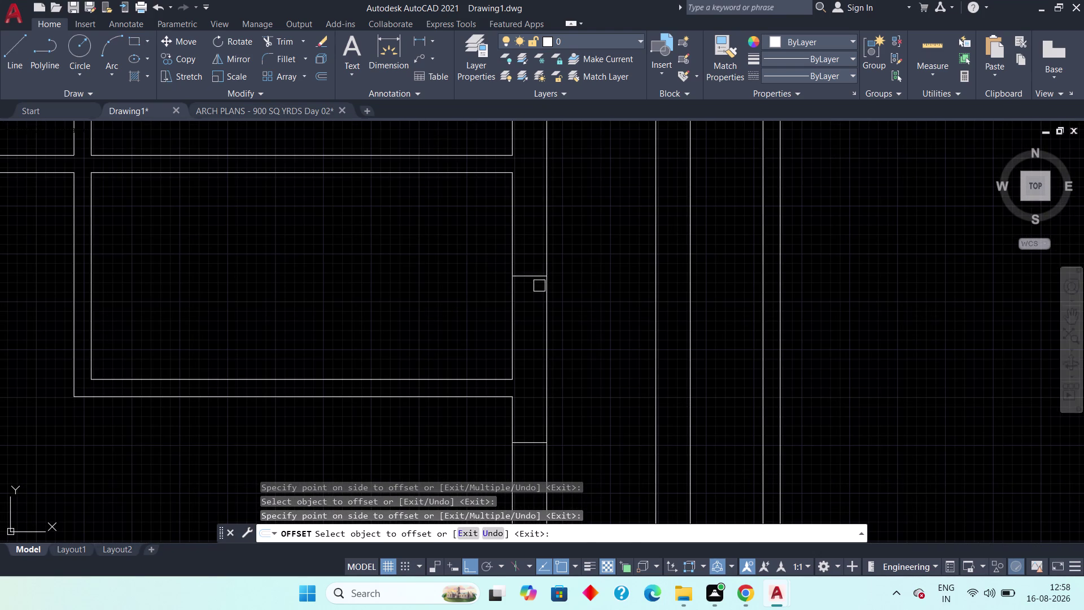
click(533, 275)
click(524, 248)
click(526, 279)
click(533, 300)
scroll(down, 3)
Offset one more sill line 1' at a later window opening.
middle_drag(489, 291, 442, 325)
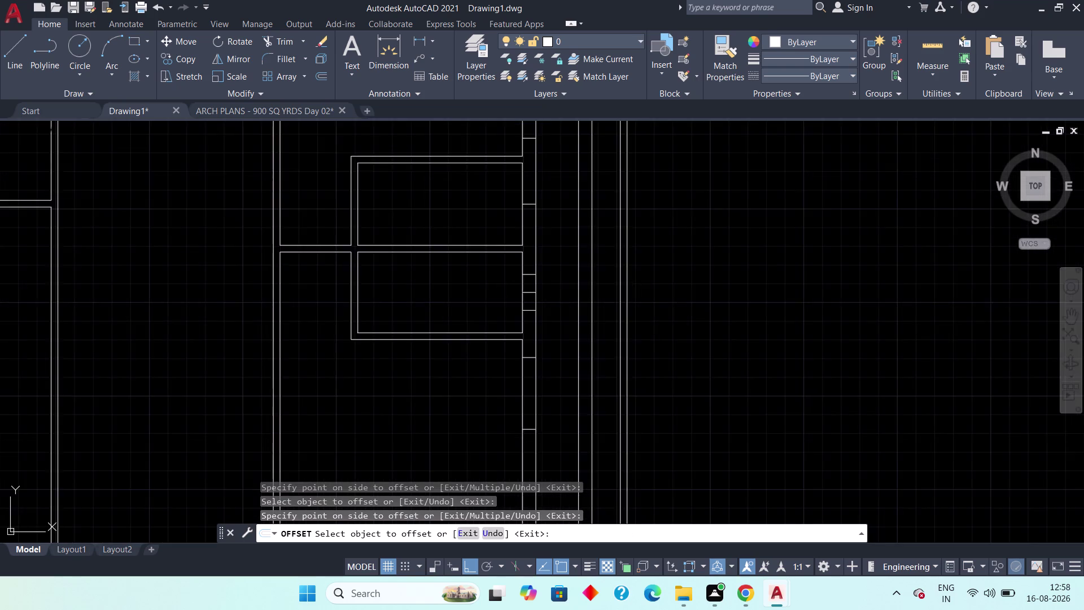
middle_drag(443, 324, 366, 385)
scroll(up, 3)
drag(422, 356, 420, 344)
click(421, 288)
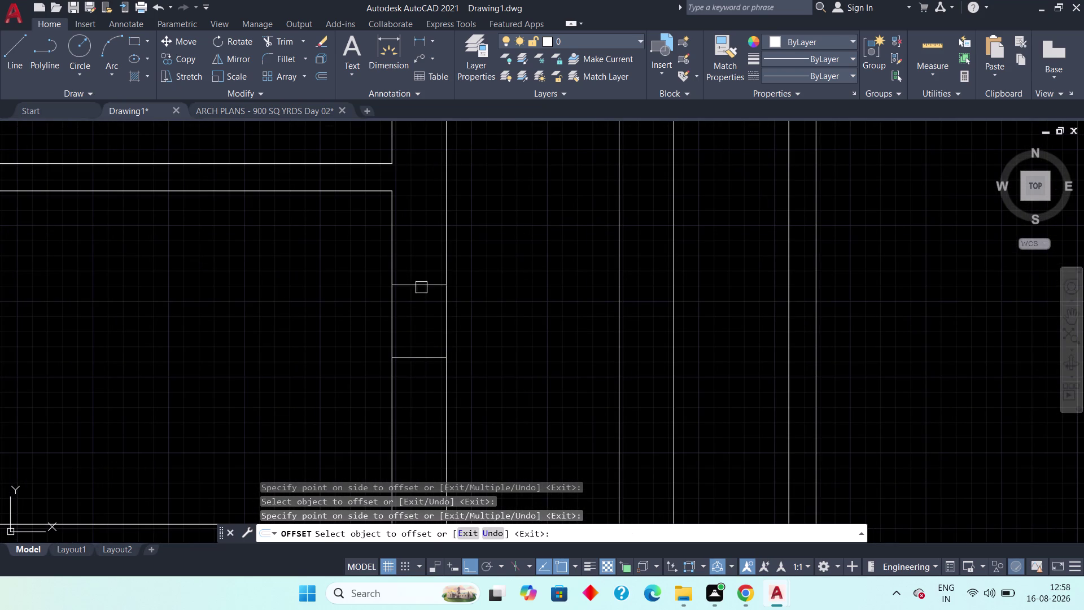
drag(426, 358, 425, 366)
drag(423, 376, 420, 388)
scroll(down, 3)
middle_drag(419, 388, 416, 334)
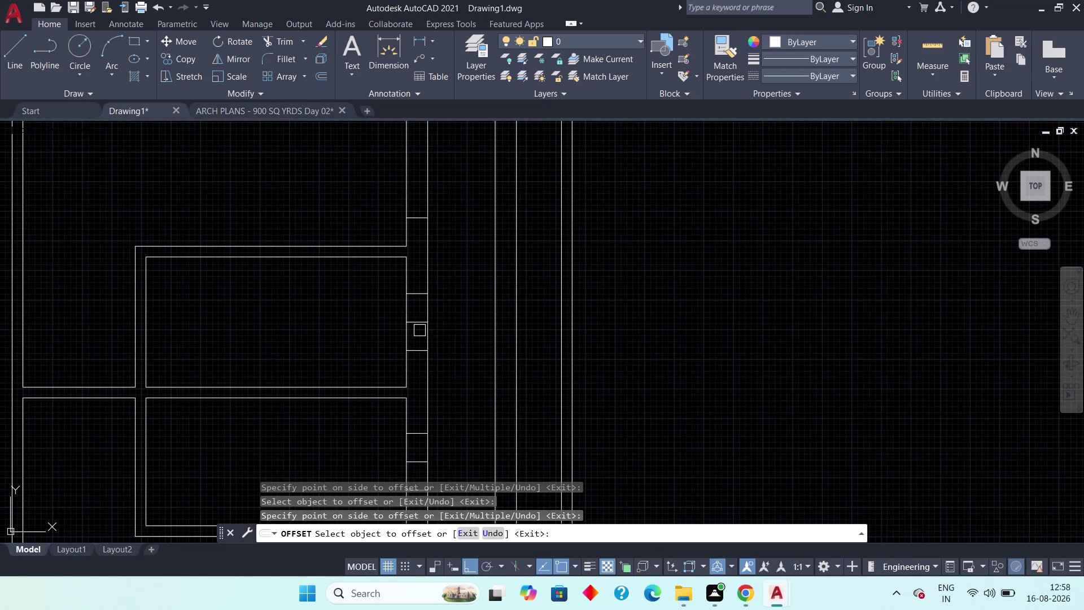
Exit OFFSET and erase the first two stray sill lines.
key(Escape)
key(Escape)
click(423, 323)
key(Delete)
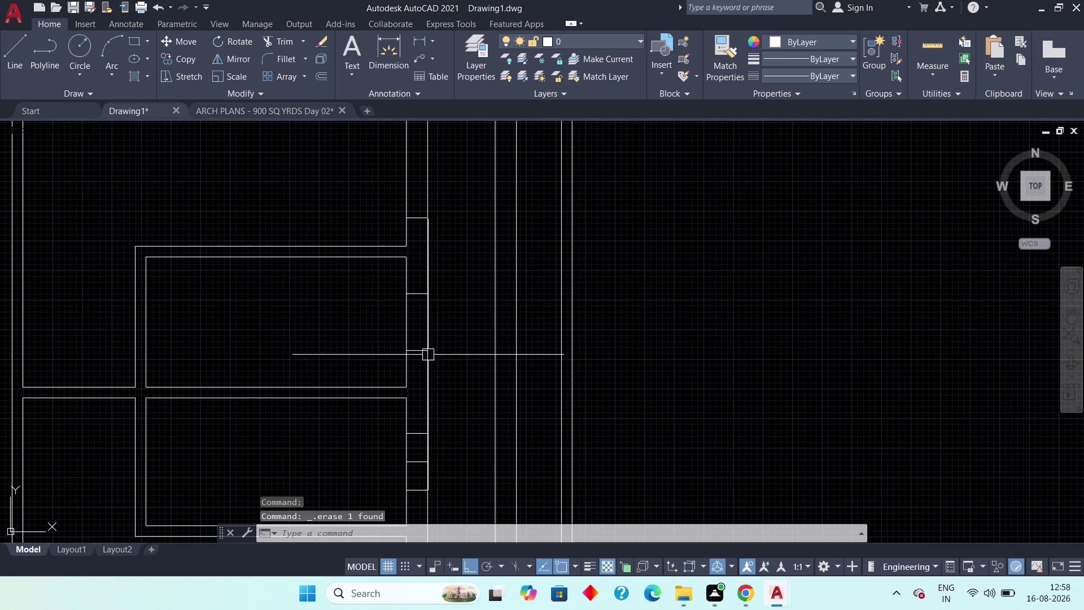
middle_drag(437, 361, 437, 192)
scroll(up, 3)
click(417, 272)
key(Delete)
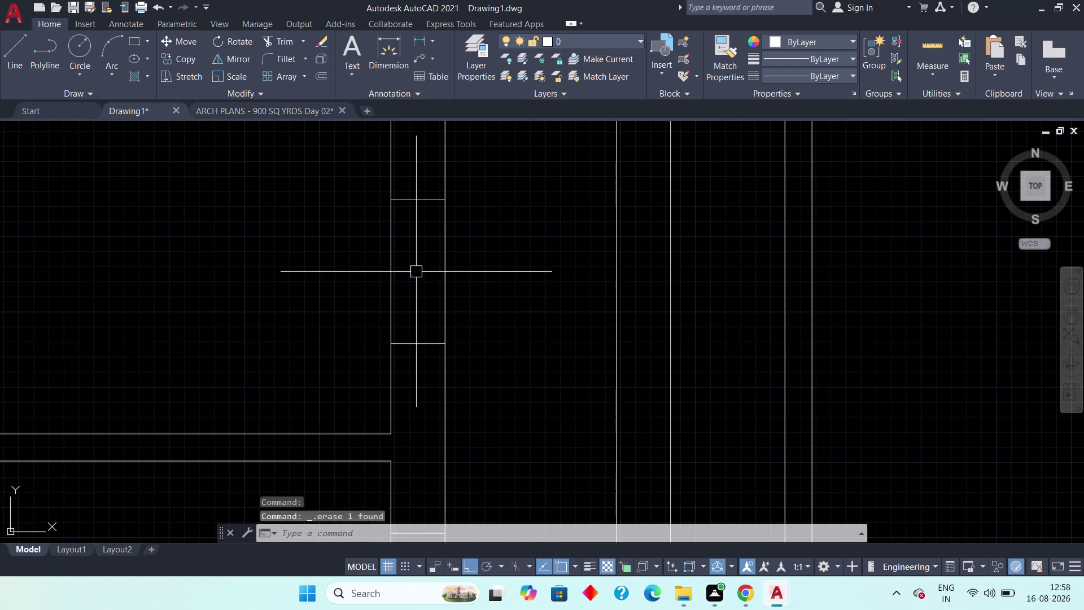
Erase two more leftover sill lines at other window openings.
scroll(down, 3)
middle_drag(343, 278, 418, 279)
scroll(down, 3)
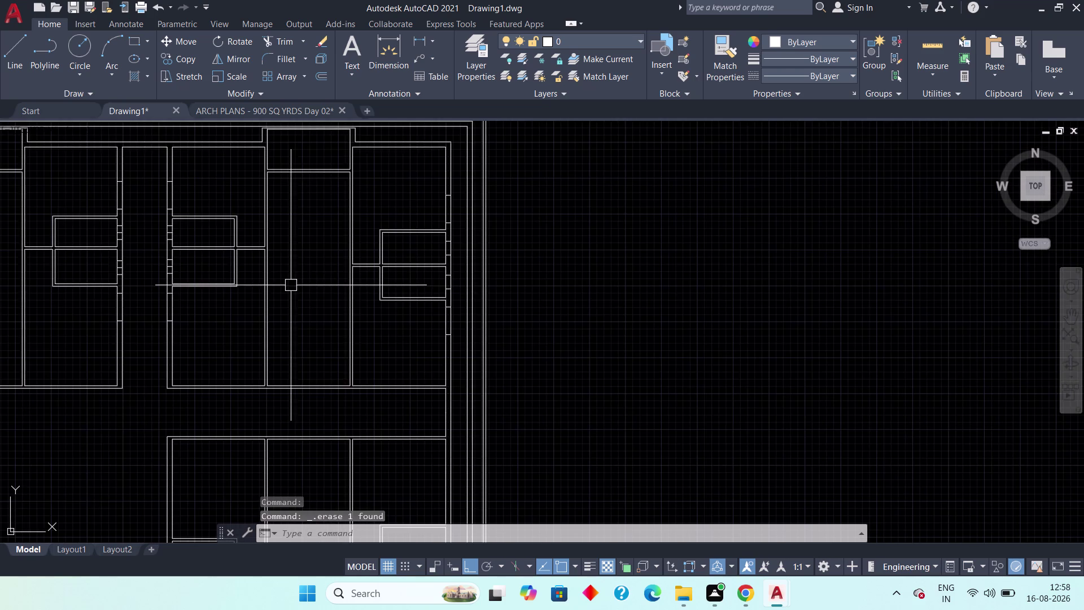
middle_drag(296, 285, 433, 287)
scroll(up, 3)
click(319, 275)
key(Delete)
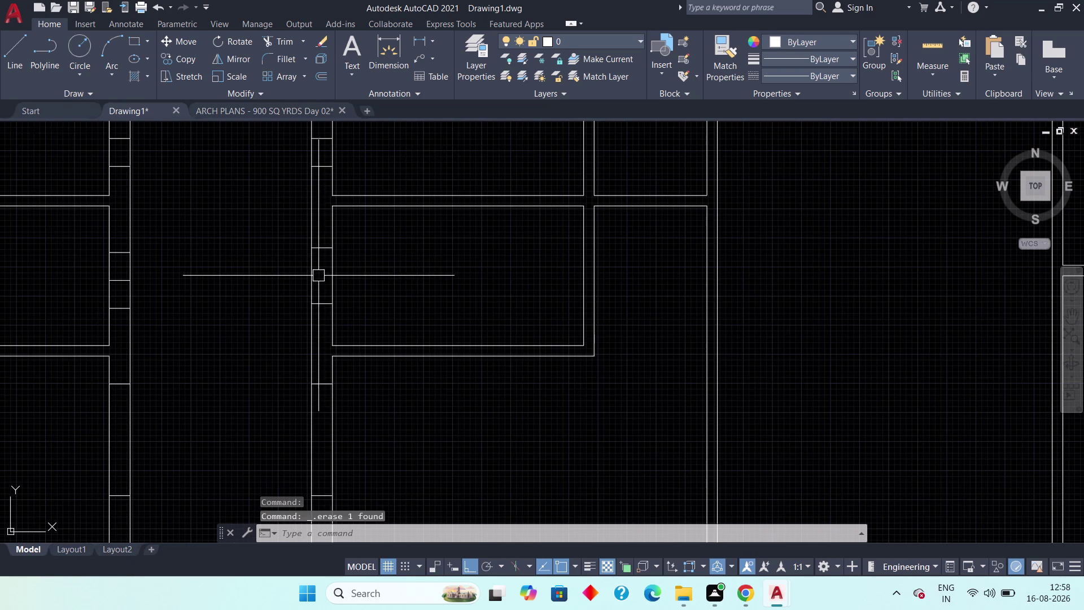
middle_drag(360, 258, 440, 382)
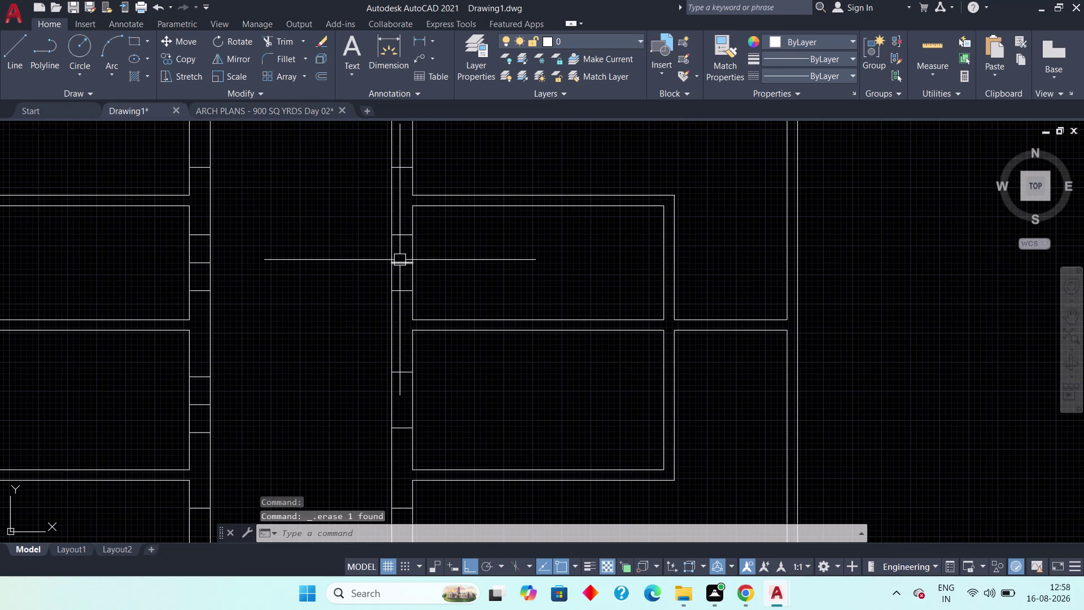
click(400, 260)
key(Delete)
Delete a stray sill line at a further window opening.
middle_drag(453, 286, 479, 319)
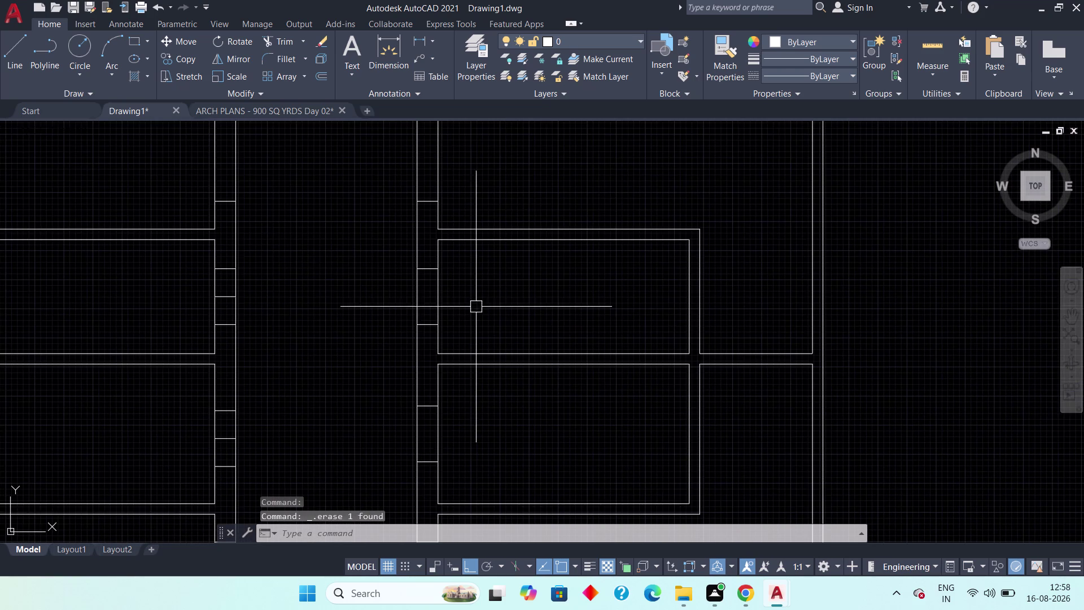
middle_drag(480, 322, 492, 352)
scroll(down, 3)
middle_drag(480, 324, 548, 298)
scroll(up, 3)
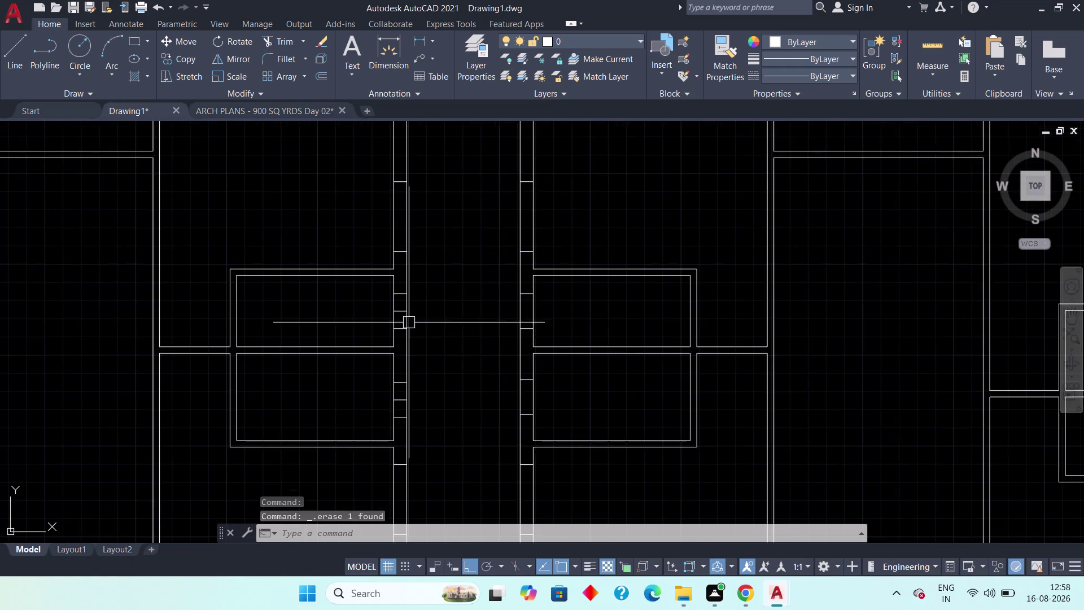
scroll(up, 3)
click(379, 295)
key(Delete)
Remove the last leftover sill line, leaving the corridor openings in view.
scroll(down, 3)
middle_drag(450, 310, 494, 215)
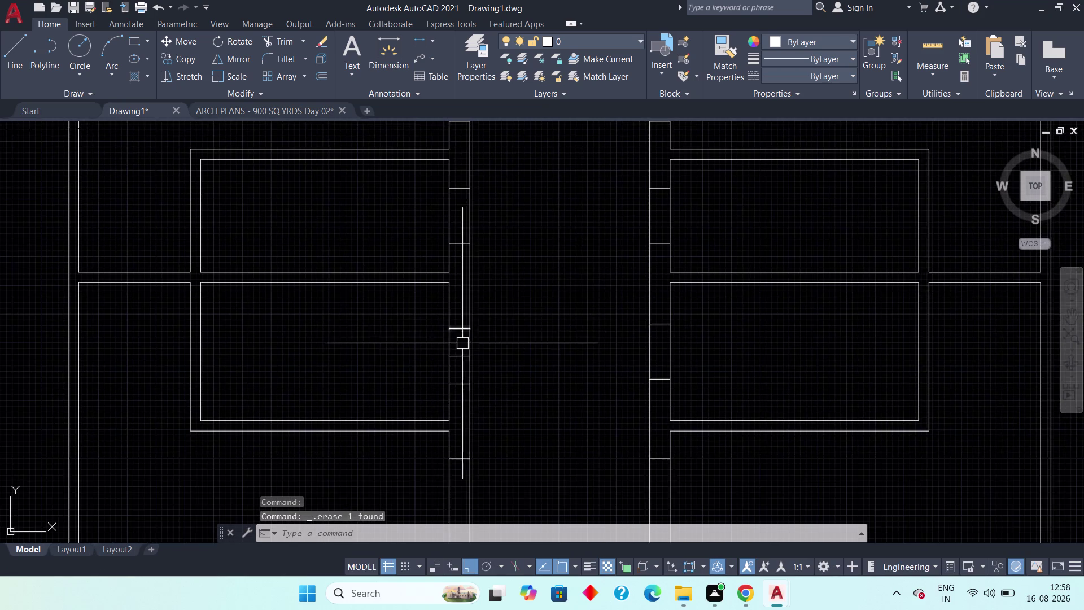
scroll(up, 3)
click(454, 362)
key(Delete)
scroll(down, 3)
middle_drag(530, 353, 523, 252)
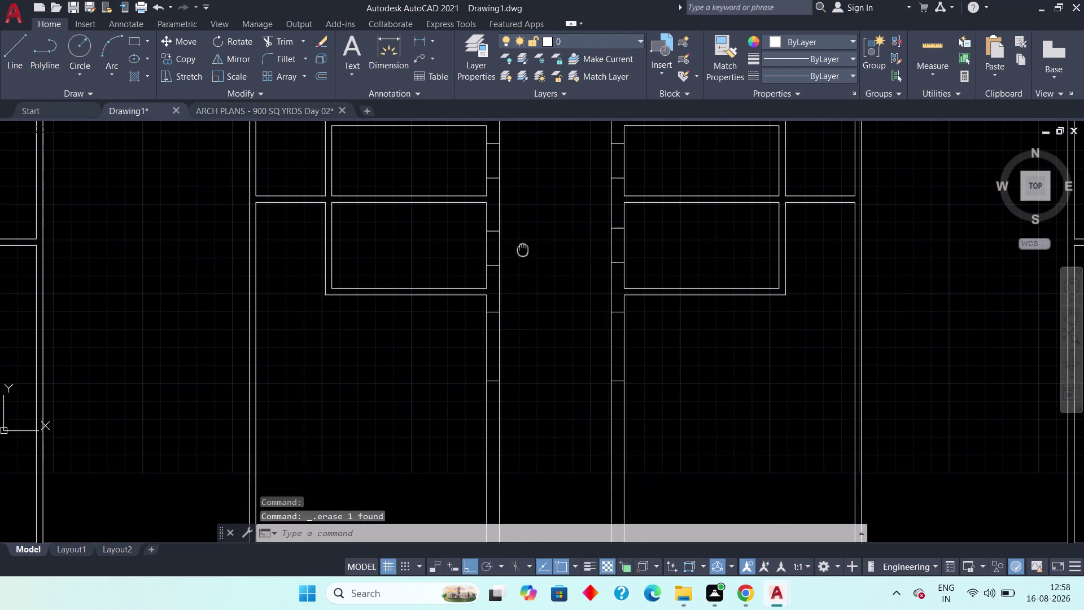
middle_drag(532, 280, 536, 321)
scroll(down, 3)
scroll(up, 3)
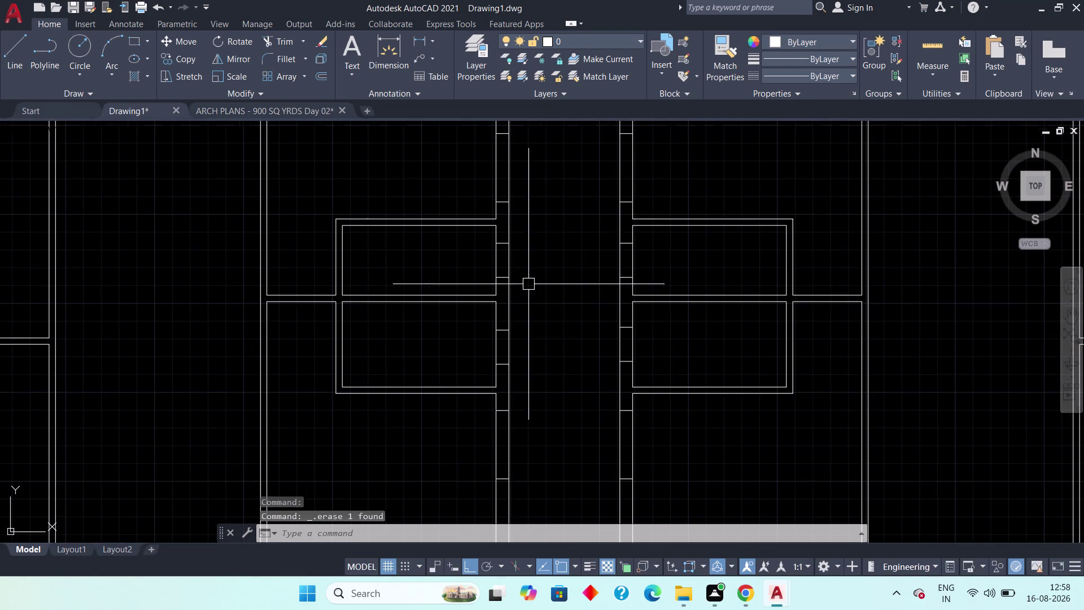
middle_drag(548, 283, 522, 413)
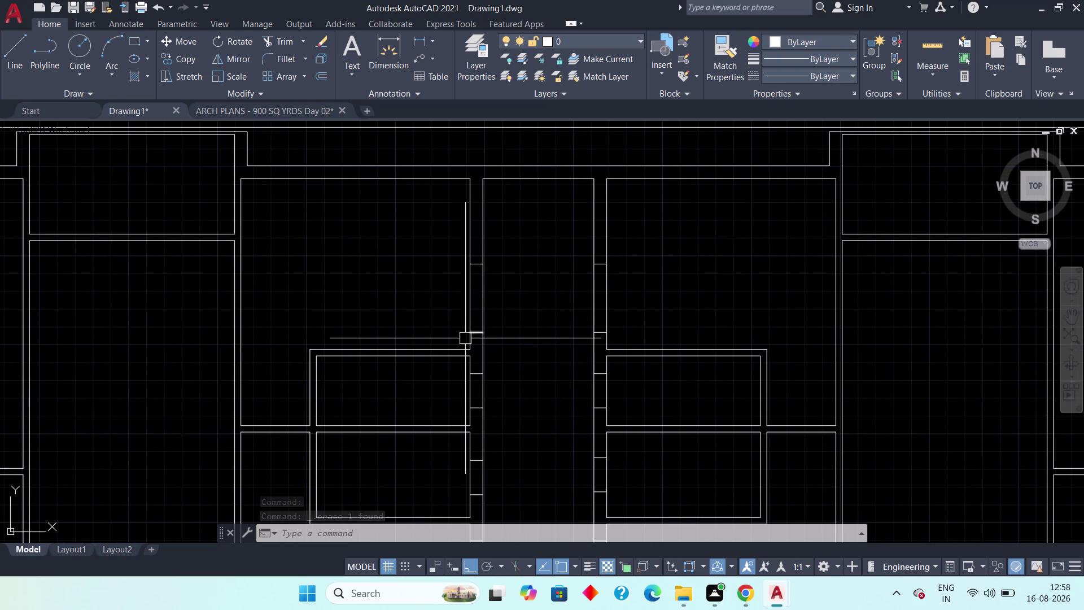
Begin a vertical sill line at the first window opening, then cancel it.
key(l)
key(space)
scroll(up, 3)
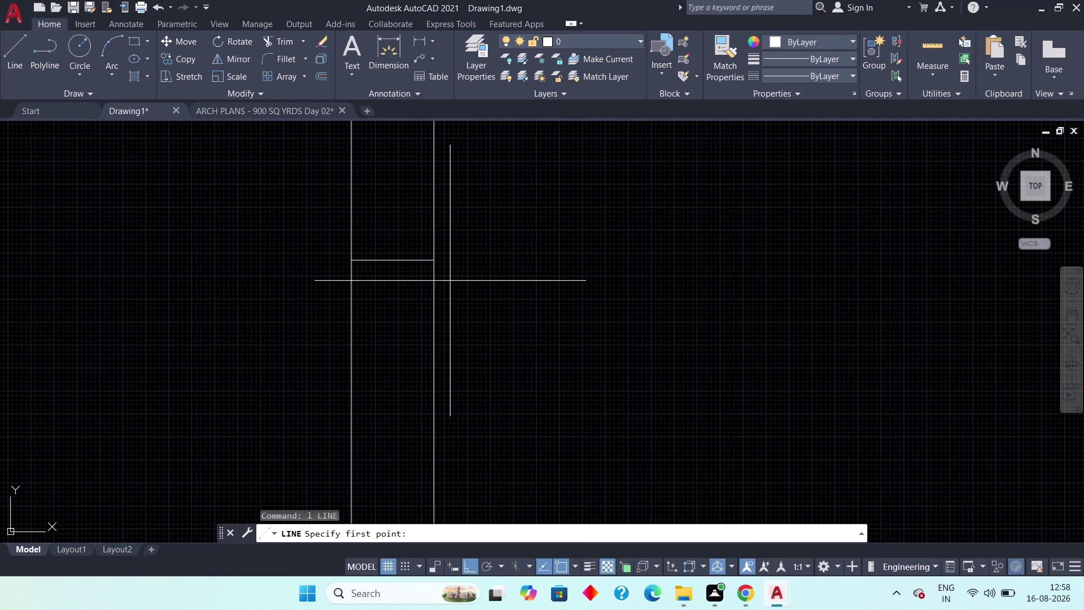
click(391, 258)
middle_drag(384, 357, 407, 128)
scroll(down, 3)
middle_drag(404, 353, 412, 299)
click(419, 299)
key(Escape)
Draw vertical sill lines top to bottom through the next two window openings.
middle_drag(416, 373, 426, 307)
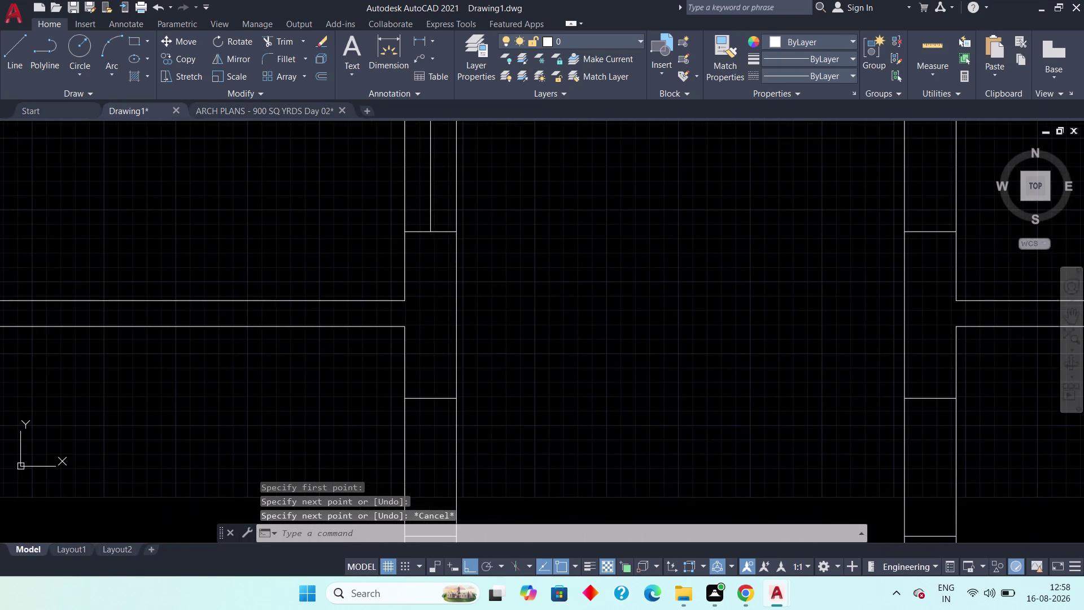
middle_drag(426, 307, 433, 239)
middle_drag(437, 321, 437, 239)
key(space)
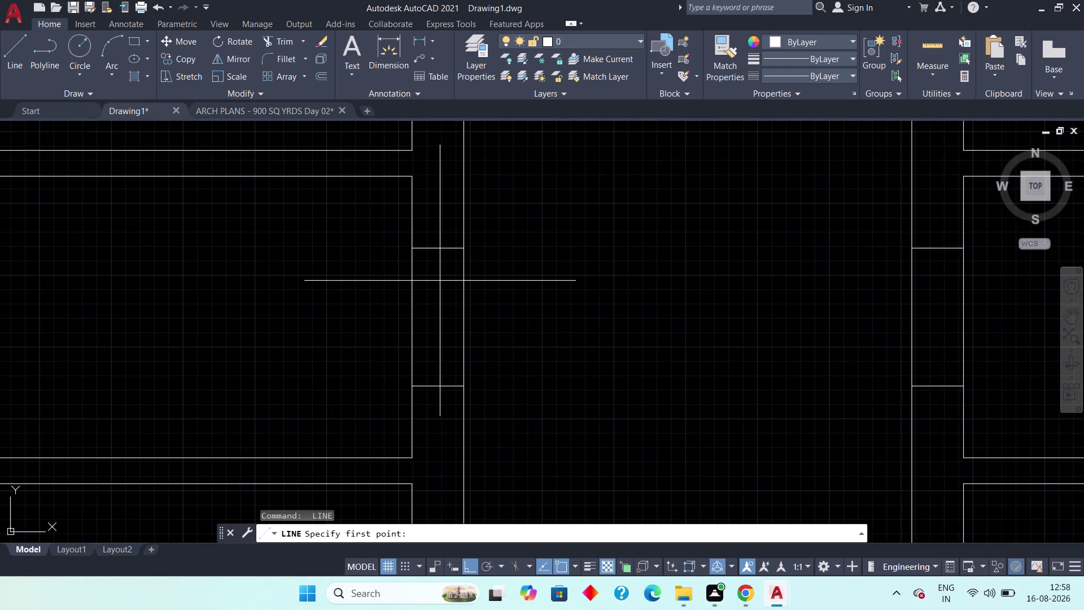
click(439, 252)
click(440, 384)
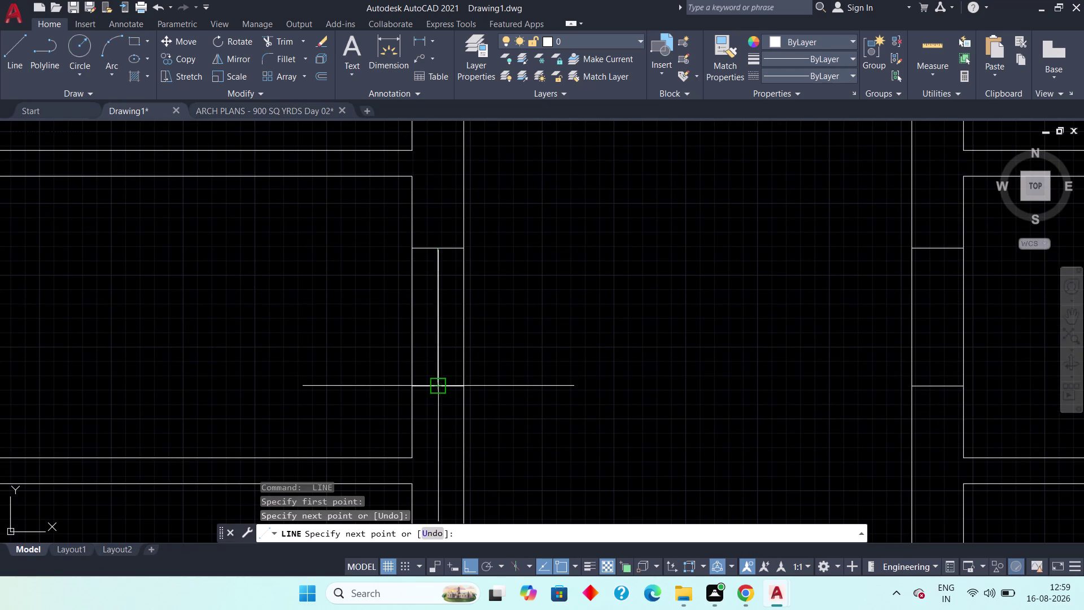
key(Escape)
middle_drag(440, 400, 434, 184)
scroll(down, 3)
middle_drag(420, 284, 418, 145)
key(space)
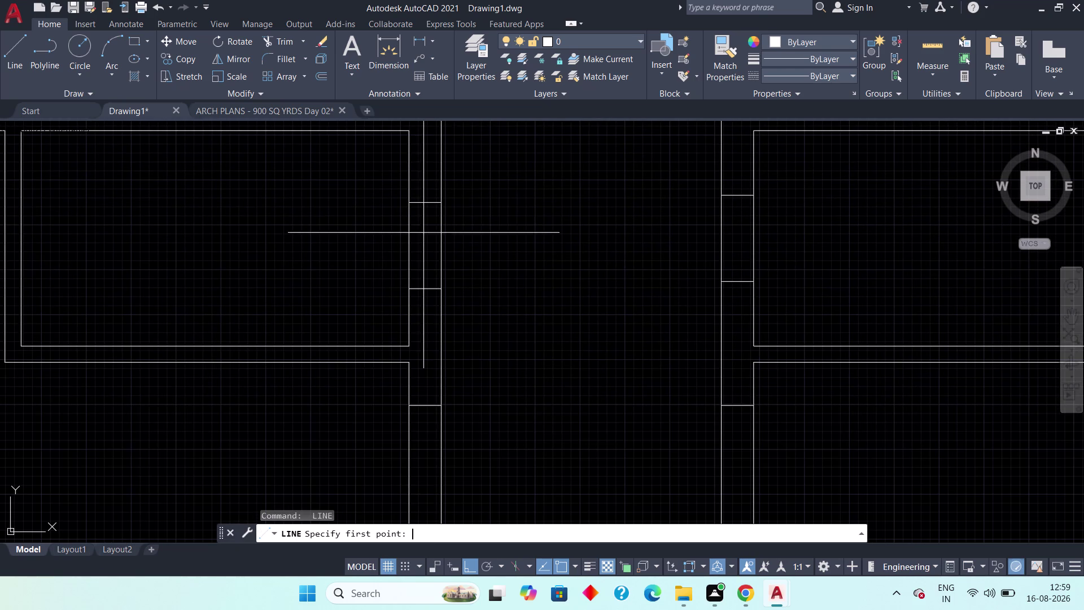
click(424, 203)
click(425, 291)
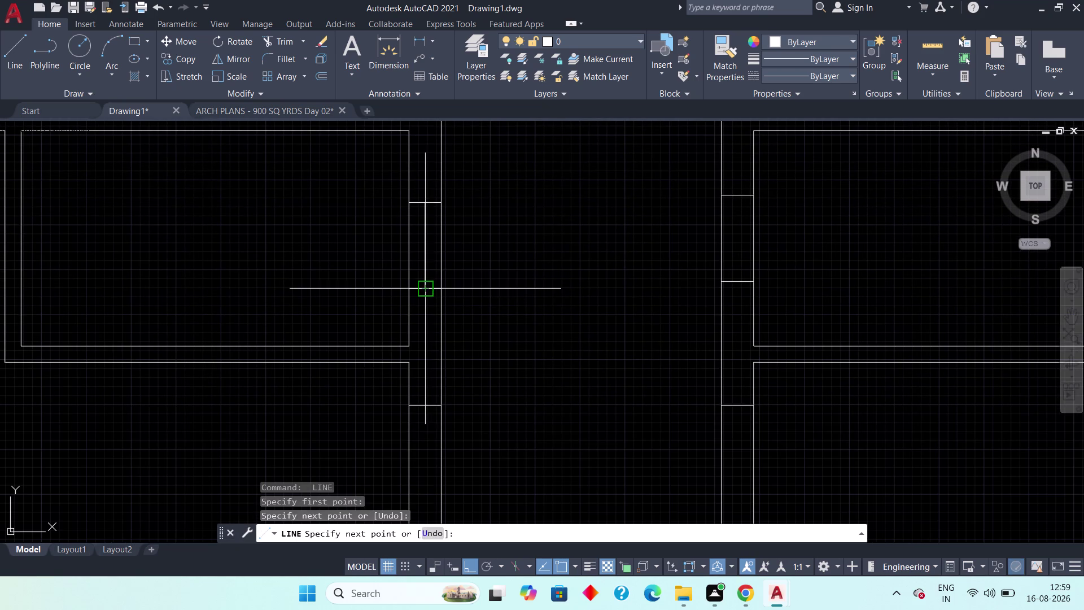
key(Escape)
Add vertical sill lines through two more openings further along the wall.
middle_drag(424, 344, 423, 212)
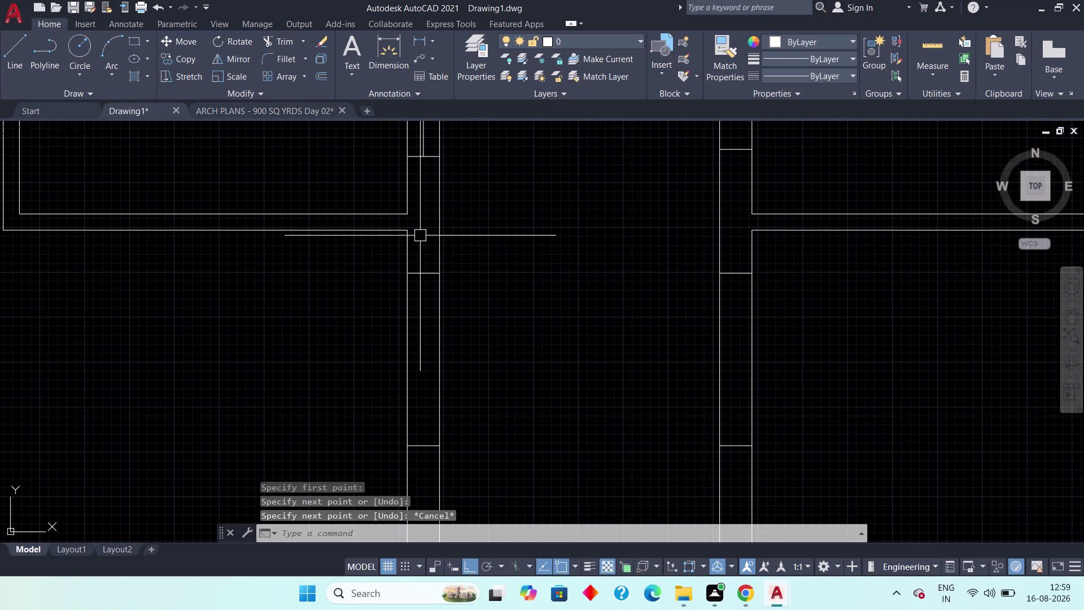
key(space)
click(423, 275)
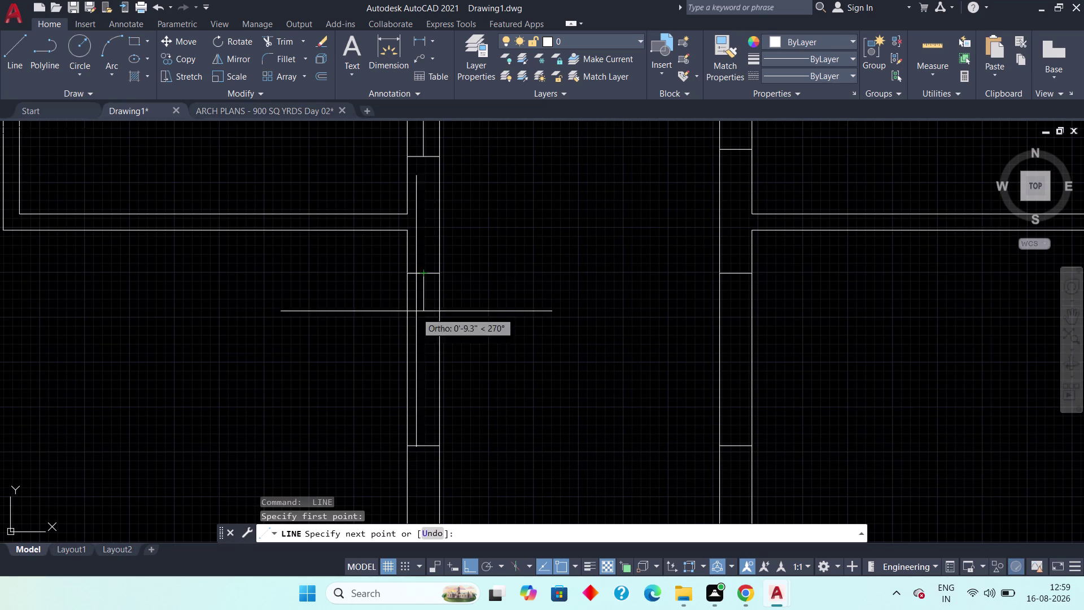
middle_drag(414, 308, 418, 223)
click(433, 358)
key(Escape)
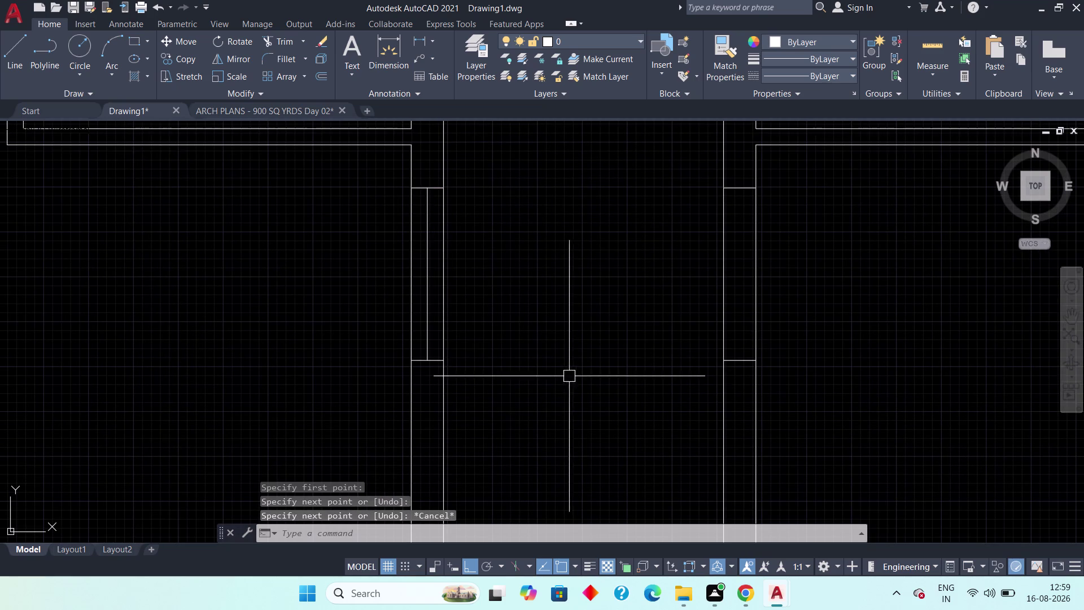
middle_drag(569, 375, 346, 404)
key(space)
click(515, 222)
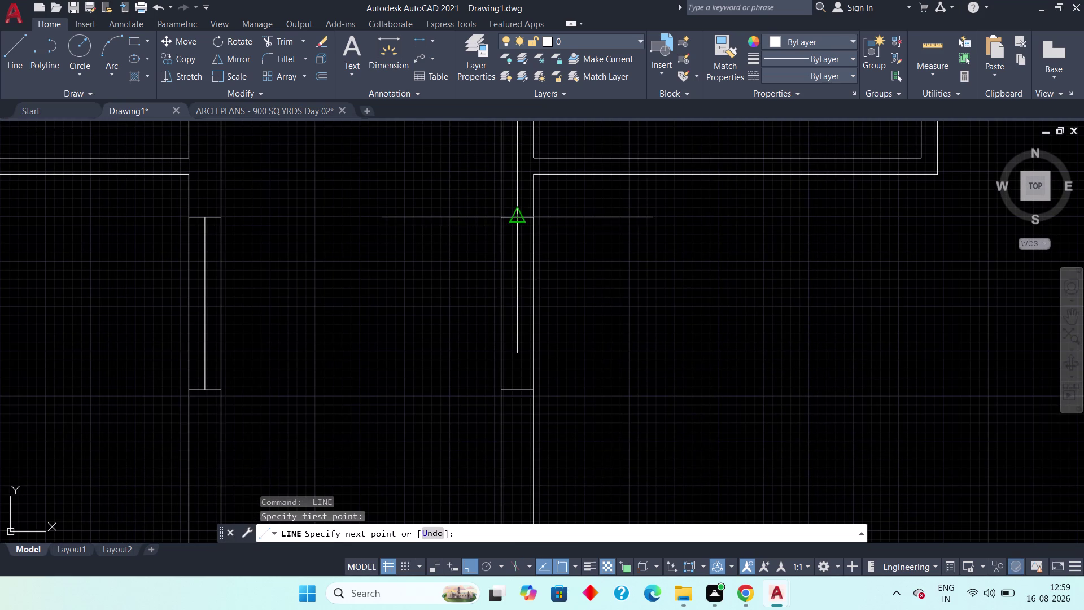
click(513, 392)
key(Escape)
Draw sill lines through the following two window openings in the plan.
middle_drag(617, 238, 592, 450)
scroll(down, 3)
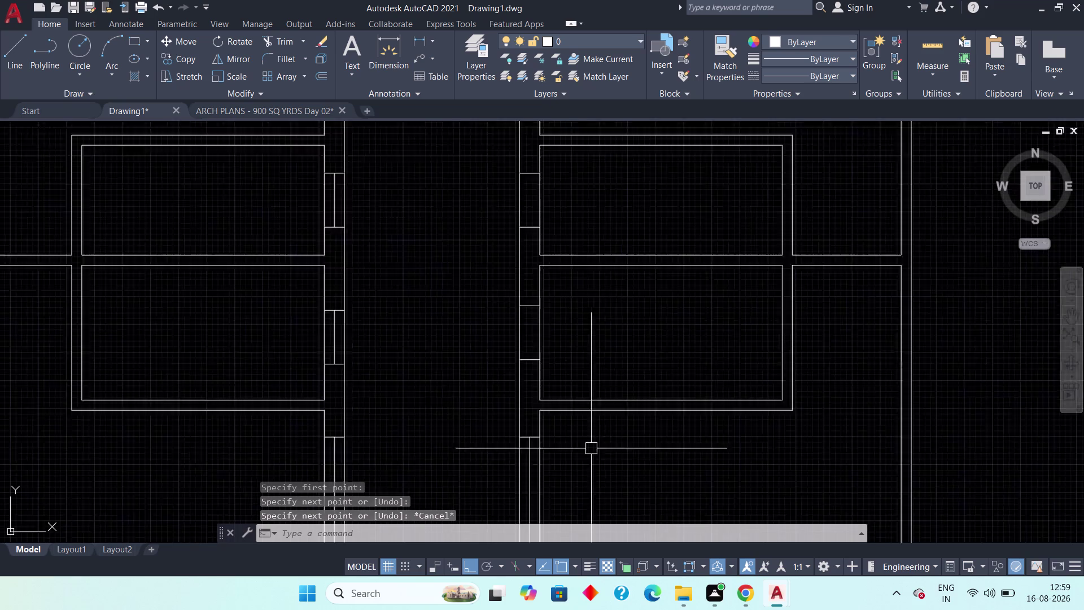
scroll(up, 3)
middle_drag(579, 365, 565, 205)
key(space)
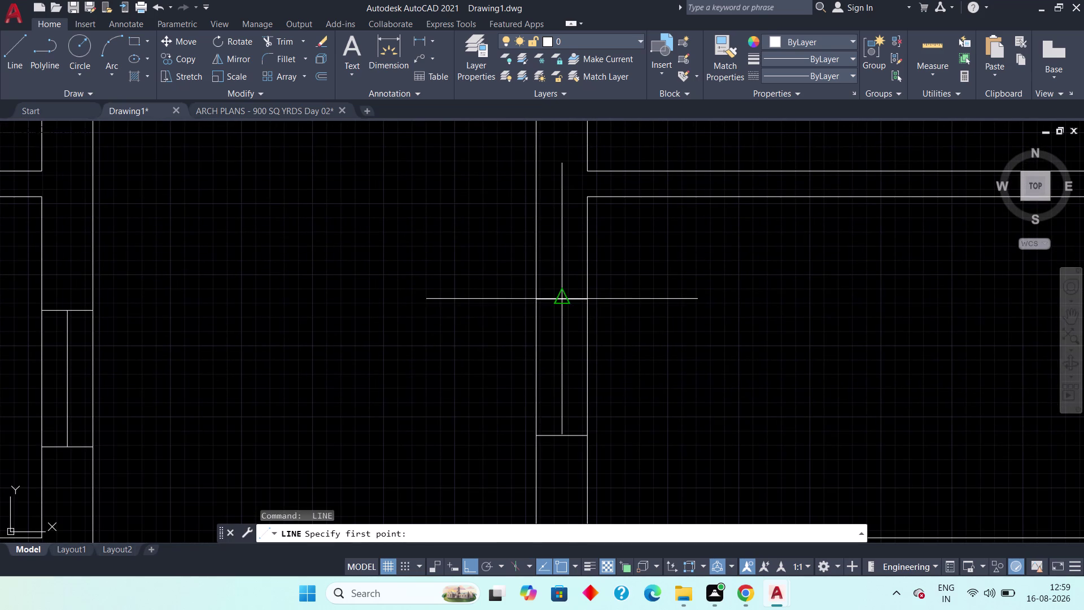
click(569, 302)
click(565, 434)
key(Escape)
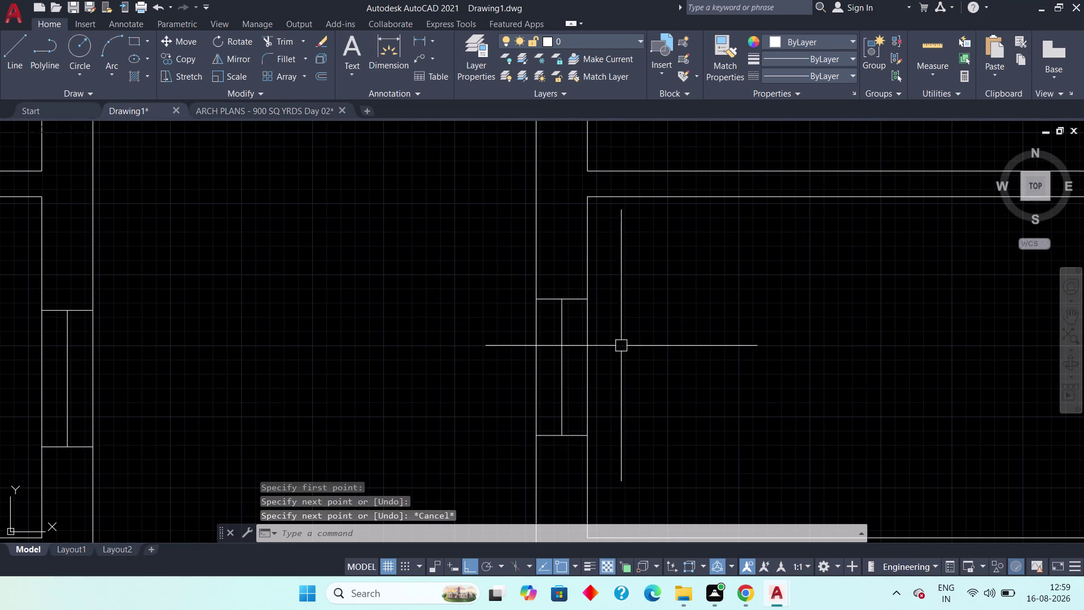
middle_drag(628, 300, 623, 453)
scroll(down, 3)
middle_click(625, 332)
scroll(up, 3)
middle_drag(627, 329, 635, 393)
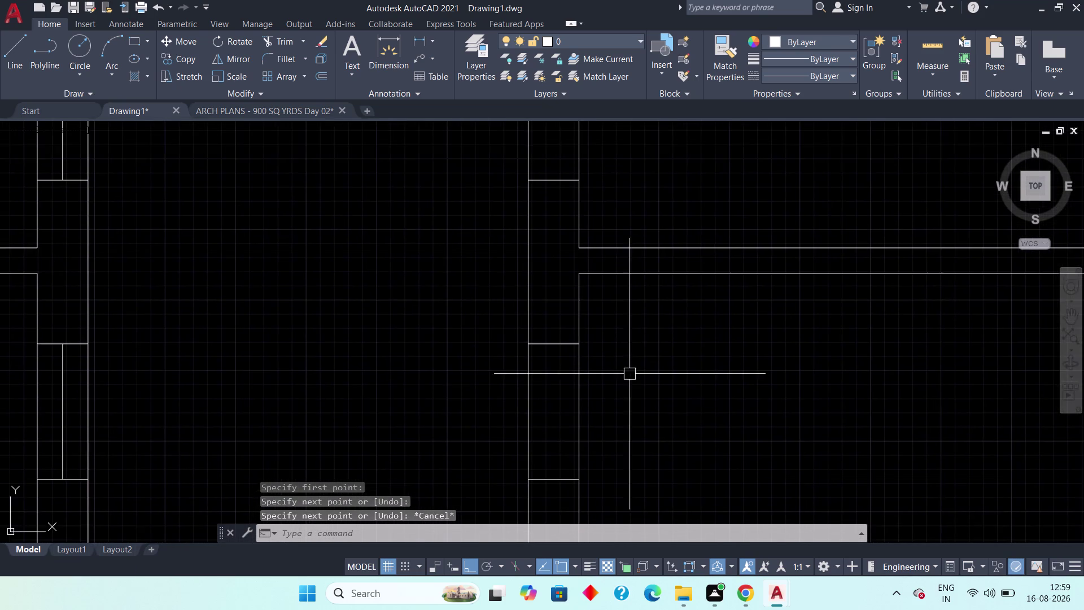
middle_drag(621, 345, 623, 229)
key(space)
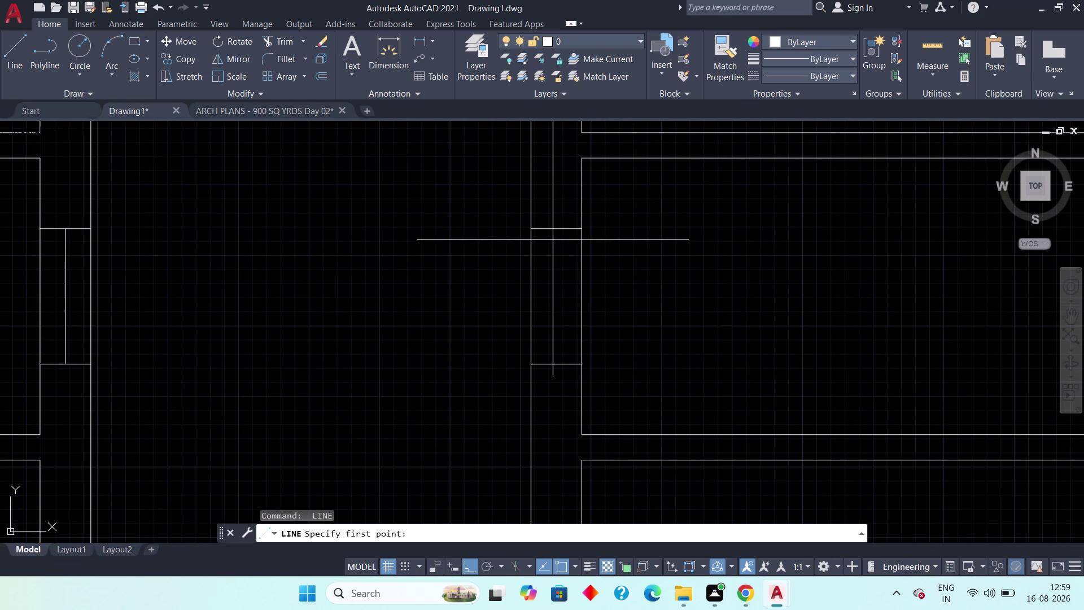
click(555, 230)
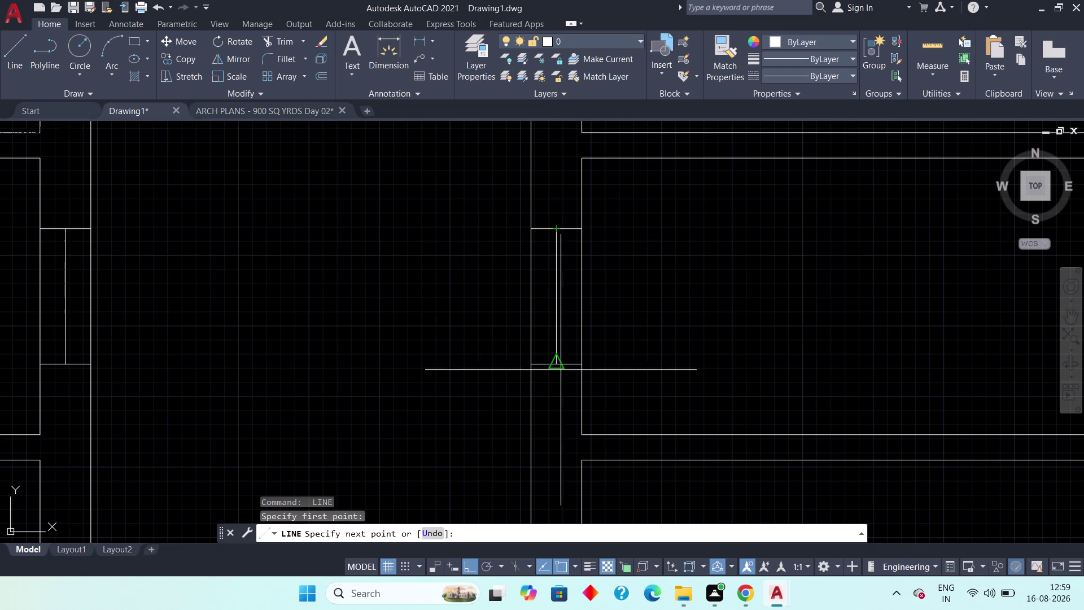
click(561, 370)
scroll(down, 3)
key(Escape)
Add sill lines across two more openings on another stretch of wall.
middle_drag(596, 320, 597, 363)
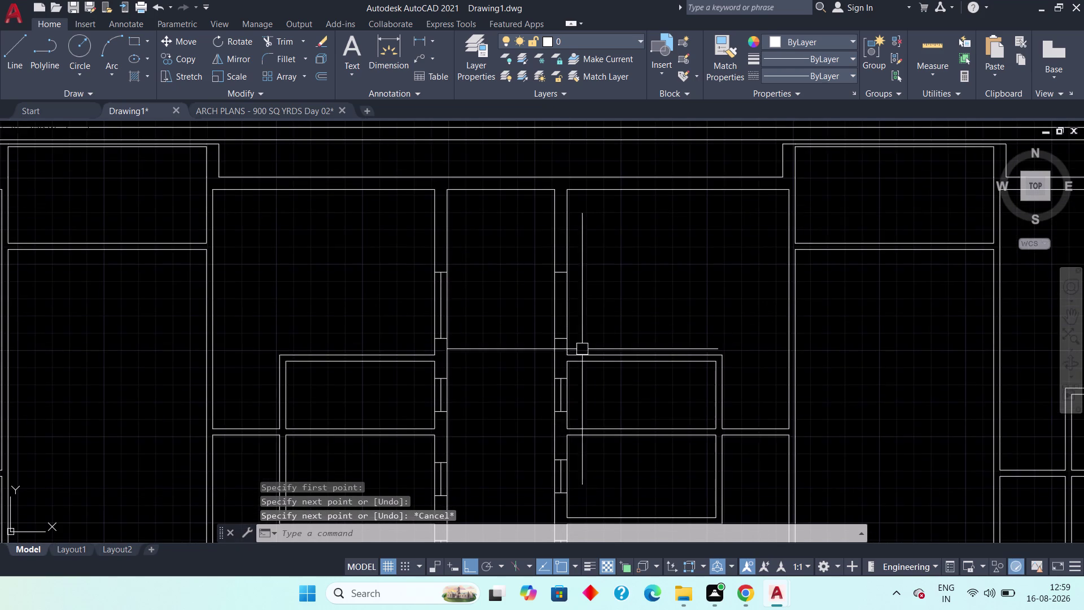
scroll(up, 3)
key(space)
click(591, 231)
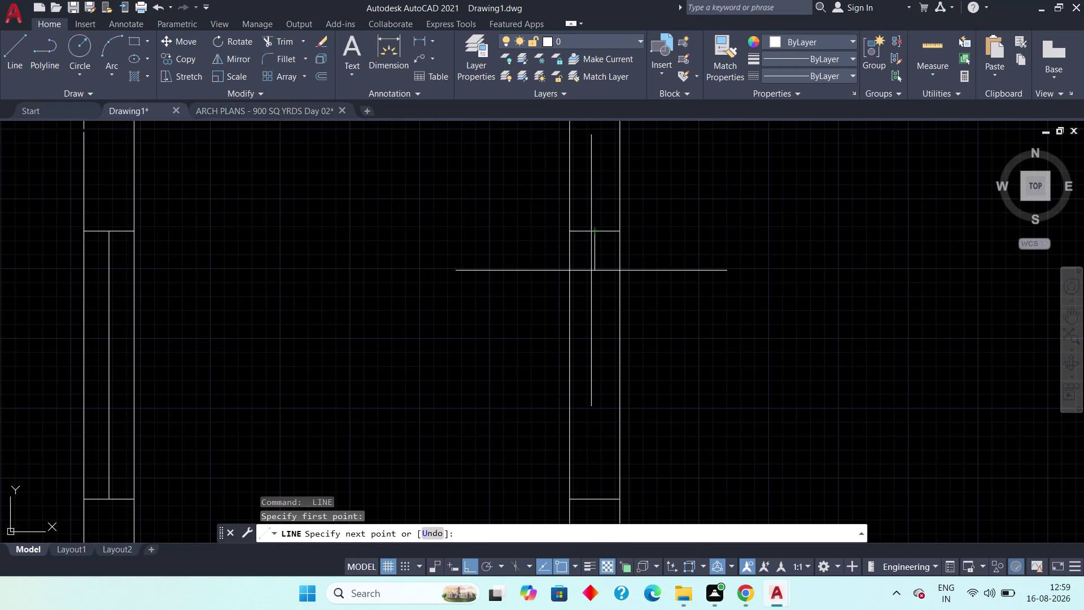
click(598, 500)
key(Escape)
scroll(down, 3)
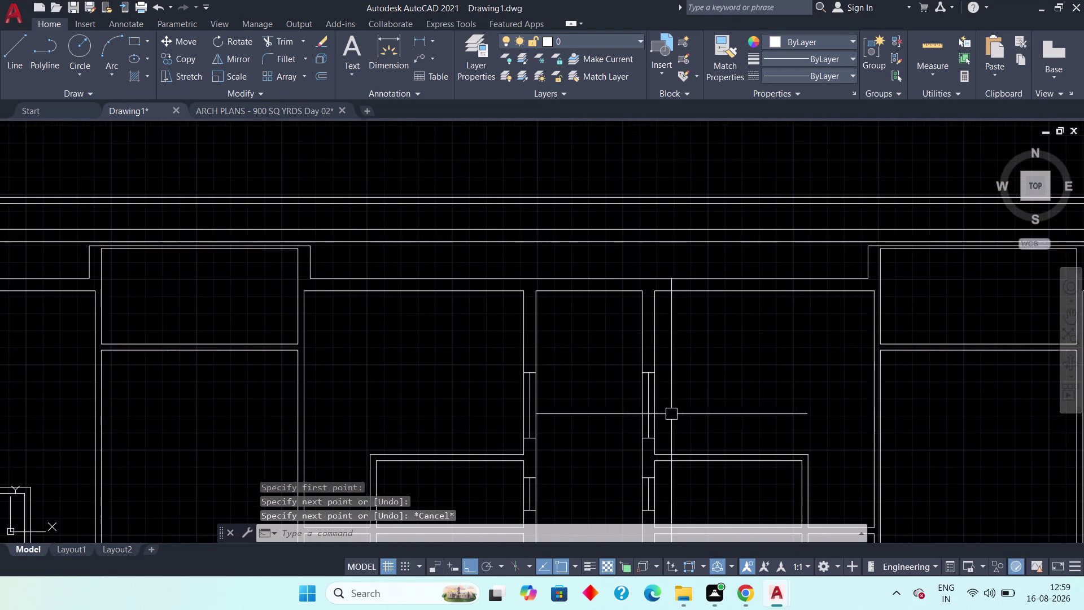
middle_drag(753, 408, 432, 291)
scroll(down, 3)
middle_drag(550, 300, 325, 236)
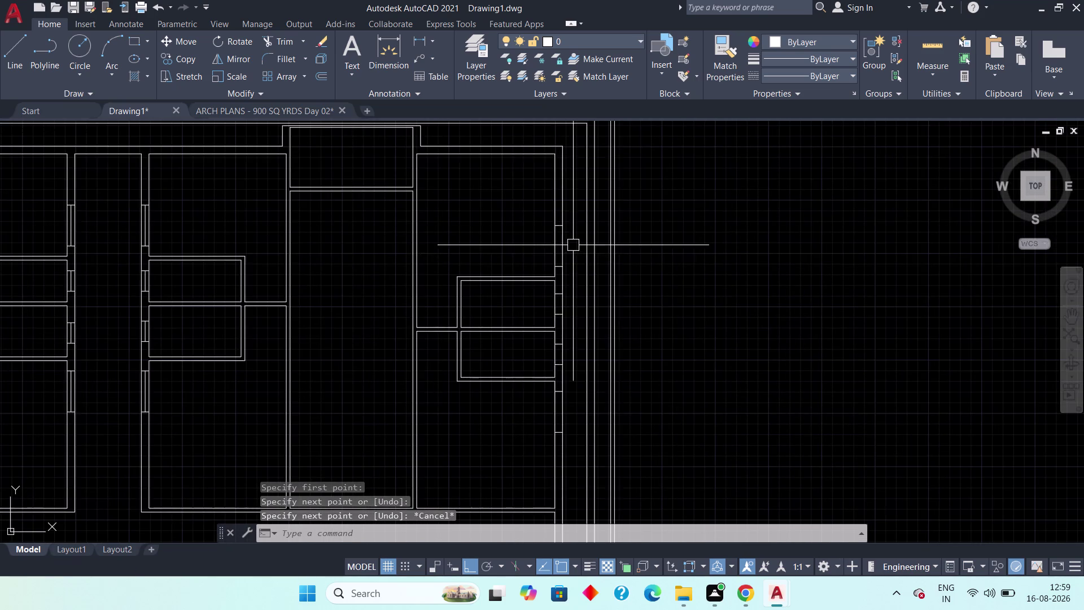
scroll(up, 3)
key(space)
click(508, 178)
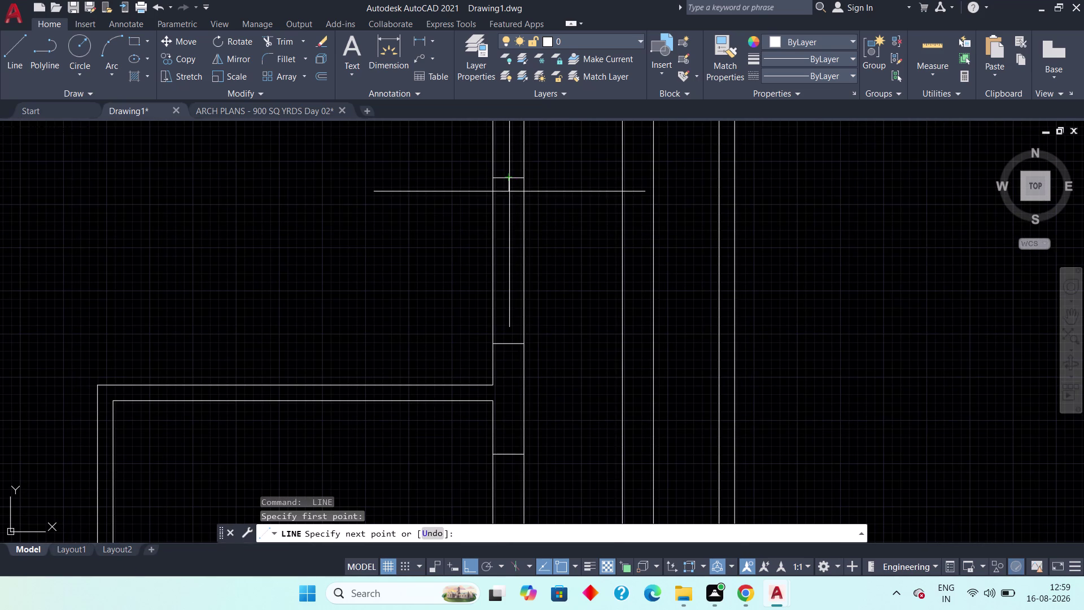
click(505, 341)
key(Escape)
Draw sill lines through the last three window openings.
middle_drag(508, 385, 500, 200)
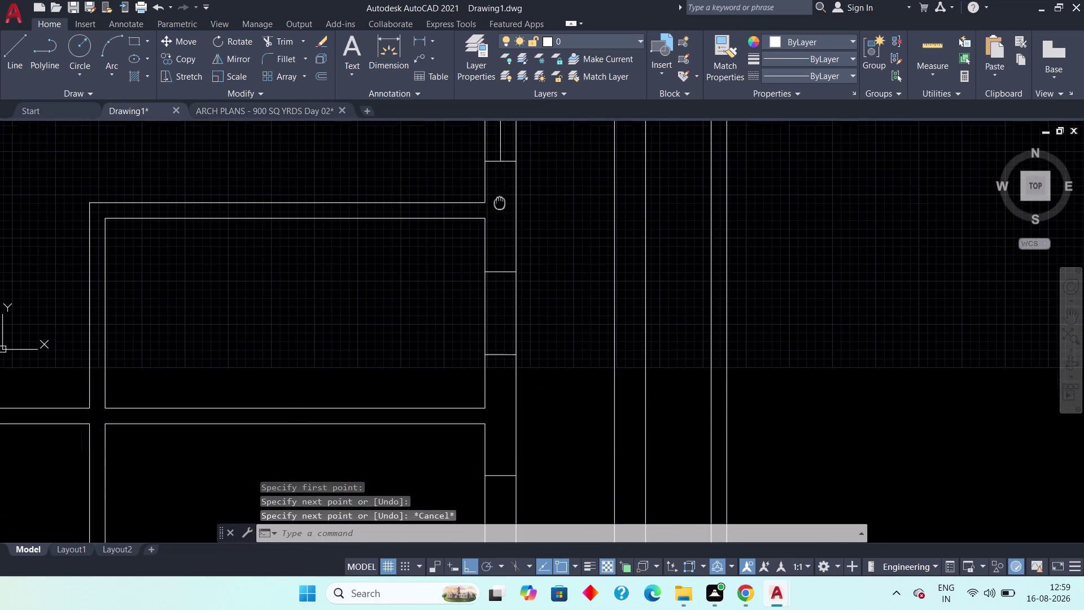
key(space)
click(502, 271)
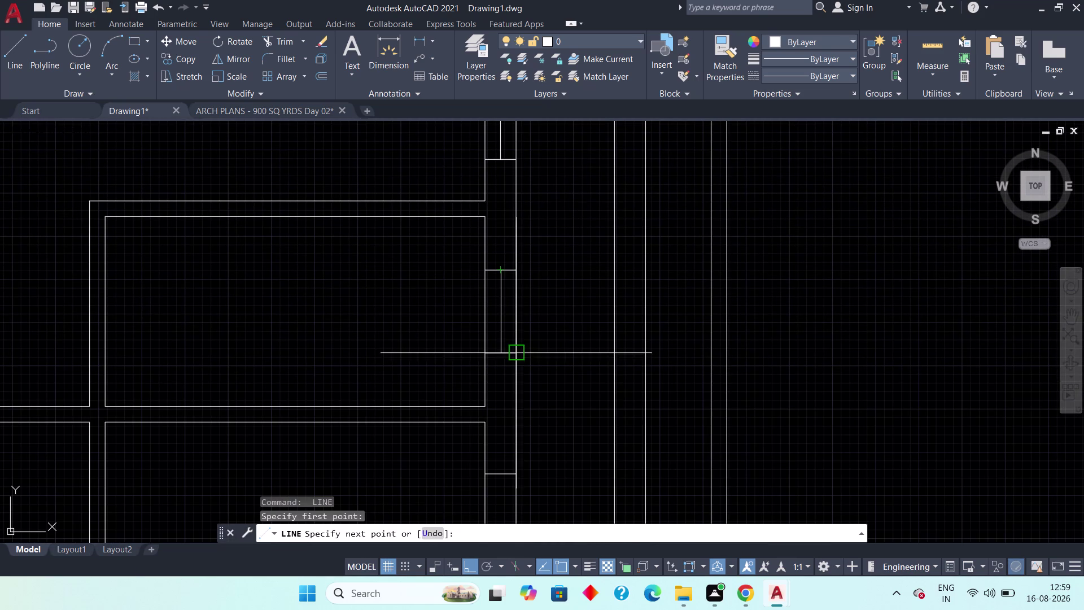
click(507, 354)
middle_drag(503, 368, 491, 177)
key(Escape)
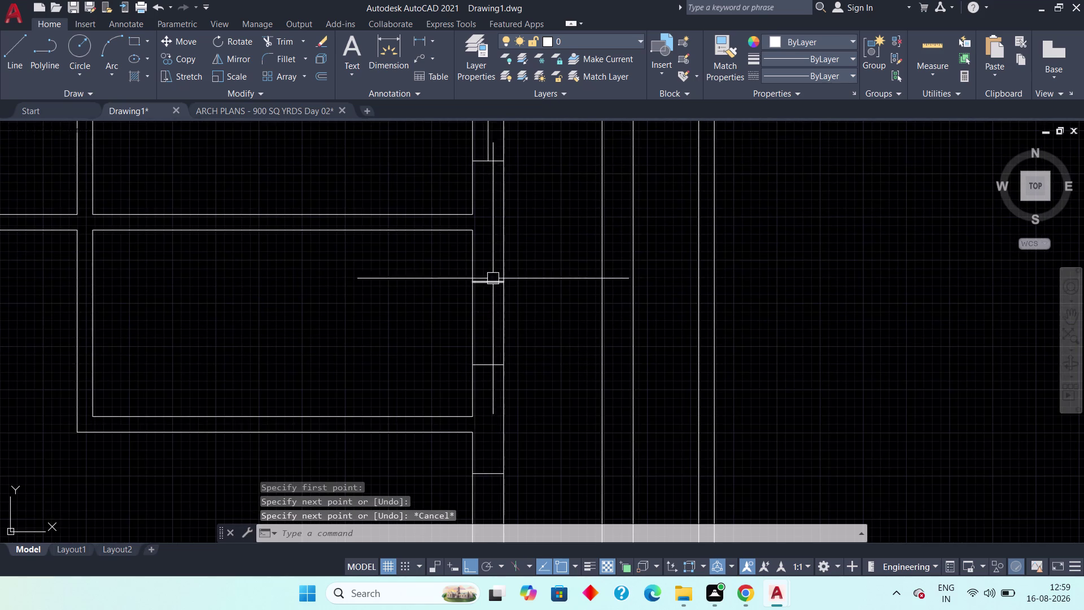
middle_drag(490, 266, 484, 175)
key(space)
click(483, 195)
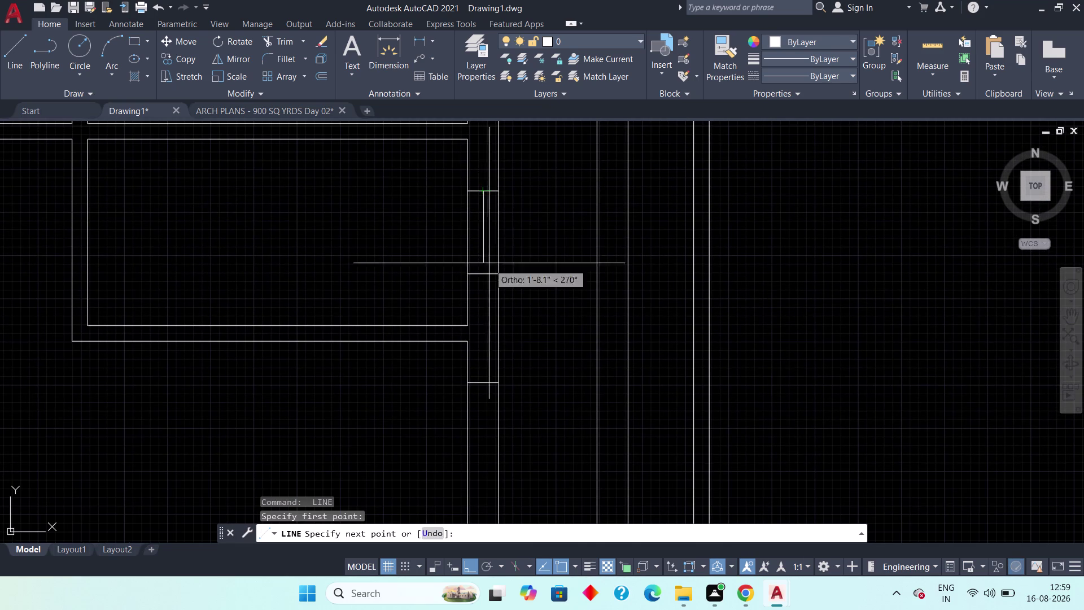
click(490, 279)
key(Escape)
middle_drag(490, 324, 484, 143)
key(space)
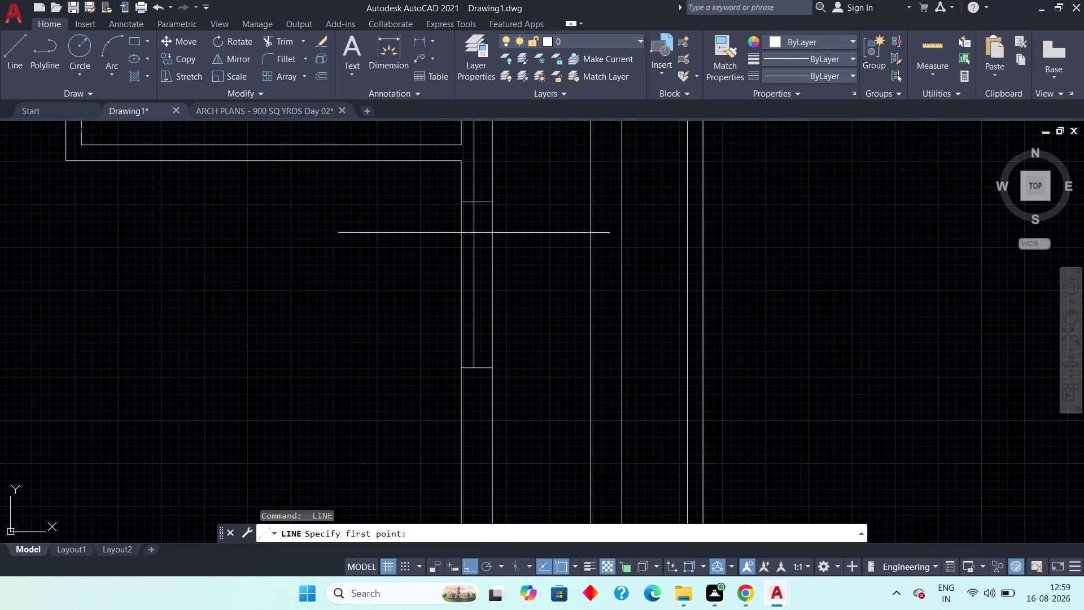
click(476, 204)
click(480, 367)
key(Escape)
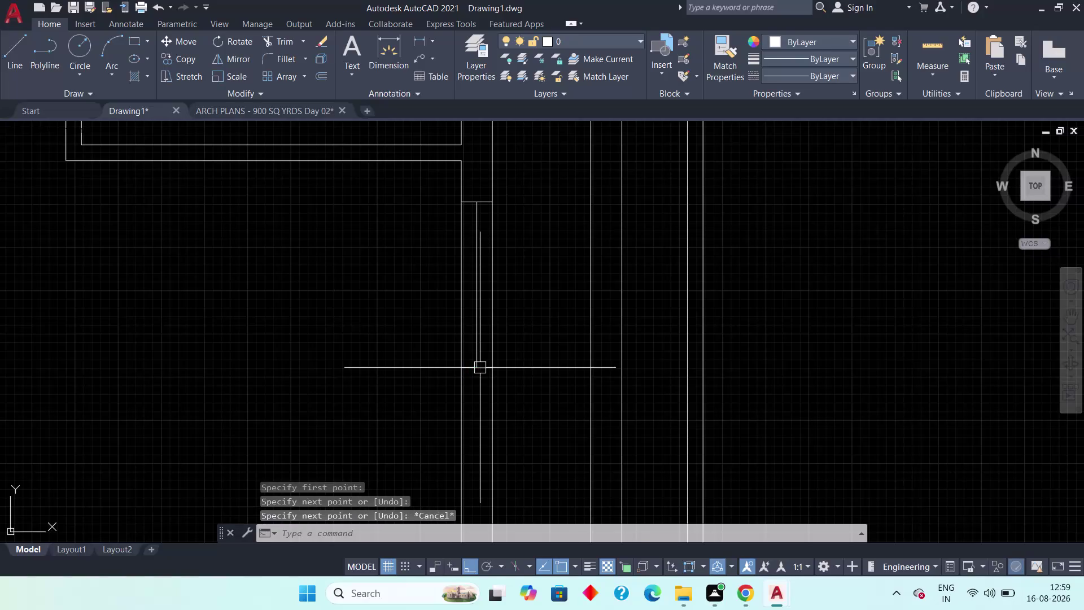
Pan and zoom across the plan to check the openings, cancelling any pending command.
scroll(down, 3)
middle_drag(399, 364, 631, 423)
scroll(down, 3)
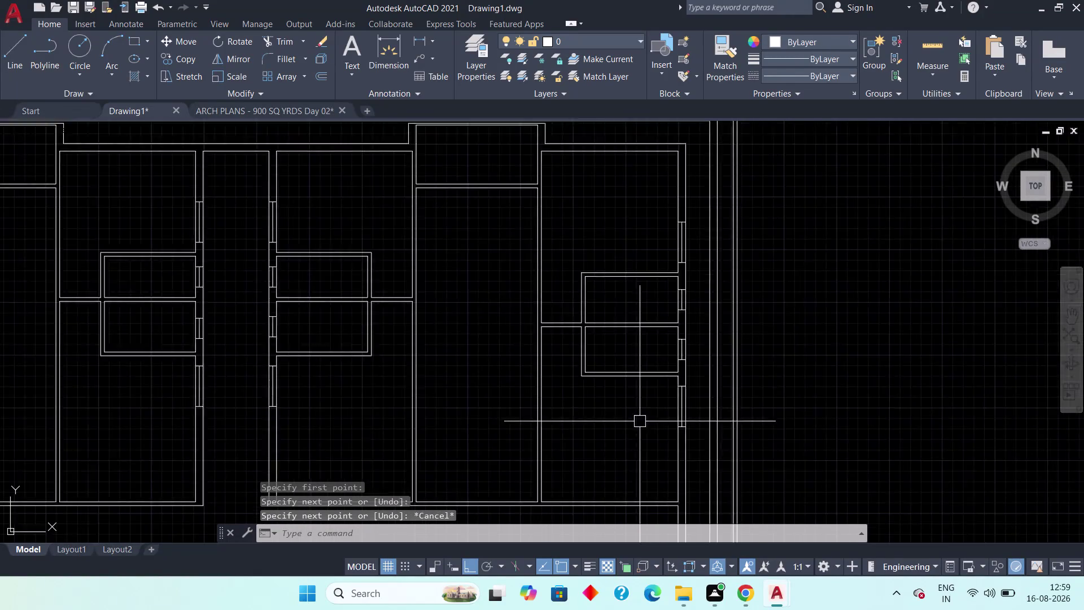
scroll(down, 3)
scroll(up, 3)
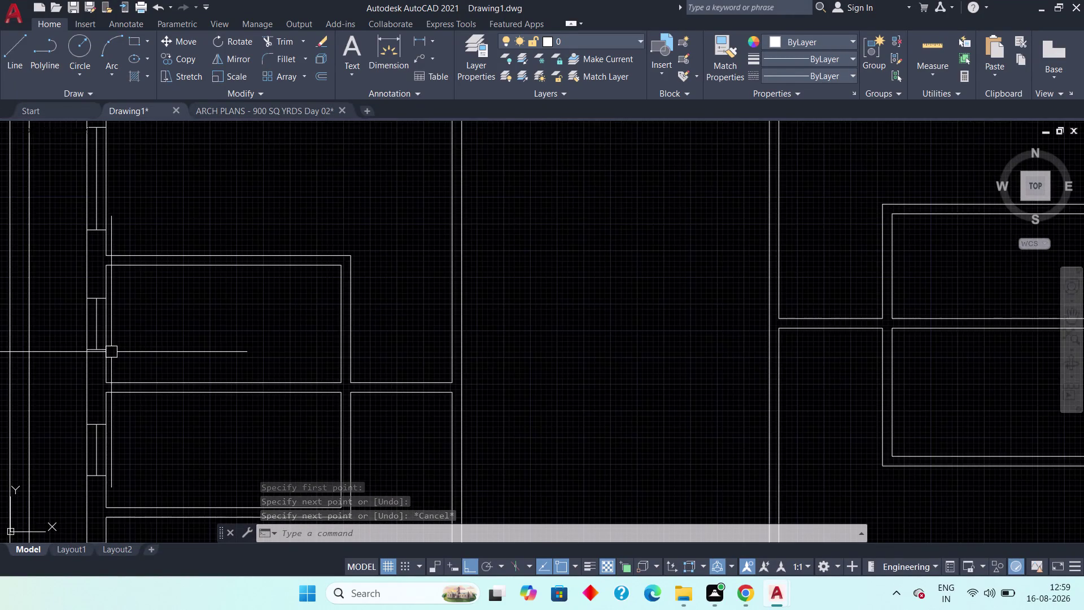
scroll(down, 3)
scroll(up, 3)
middle_drag(161, 361, 403, 364)
key(Escape)
key(Escape)
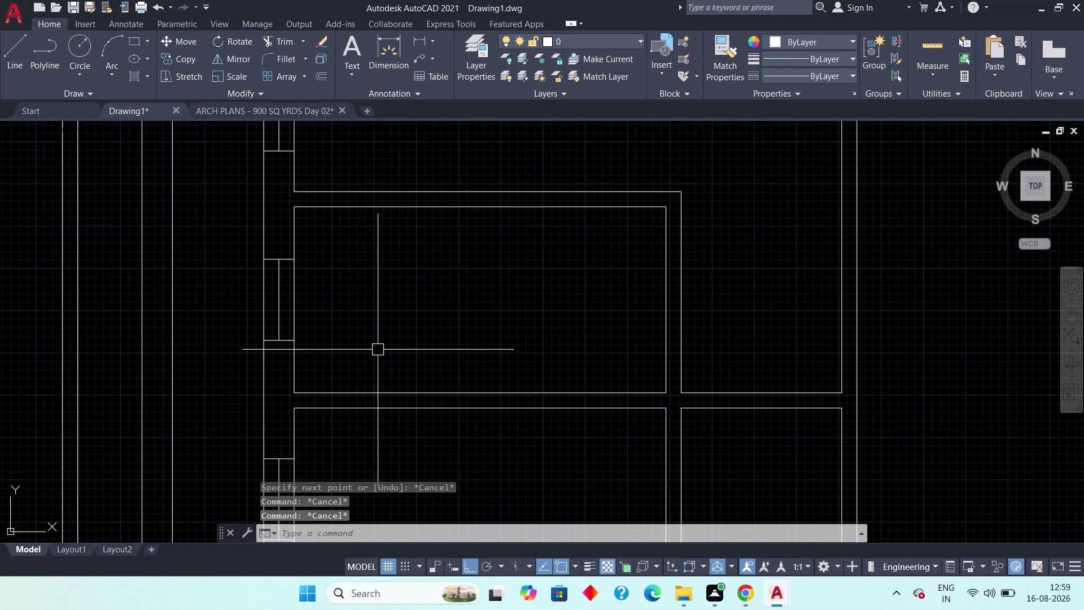
middle_drag(378, 353, 379, 402)
key(Escape)
scroll(down, 3)
scroll(down, 3)
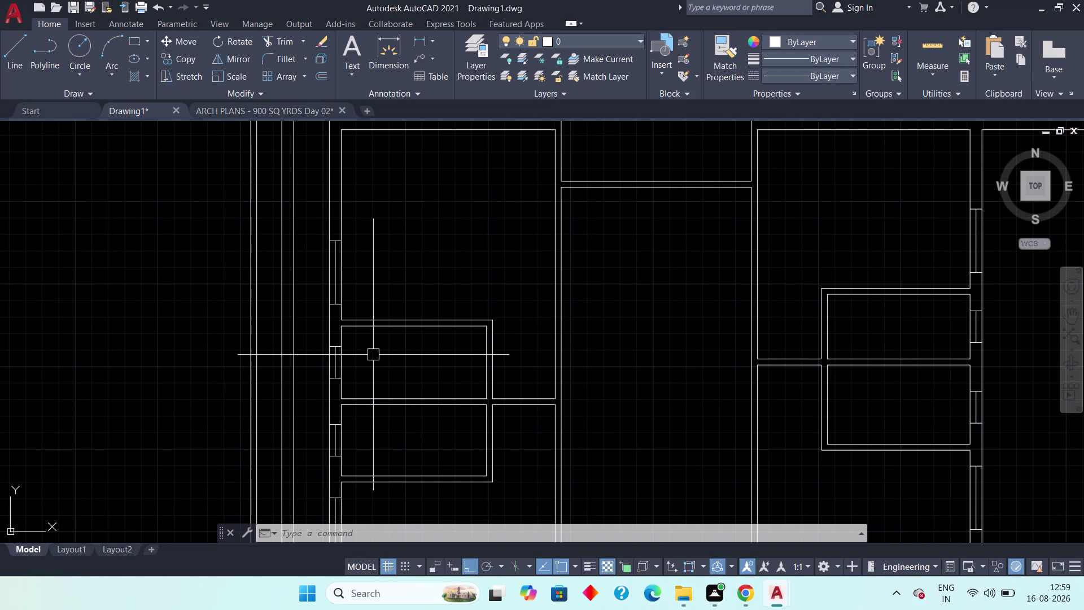
Start OFFSET at 1 inch and copy the first window's sill line to both sides.
key(o)
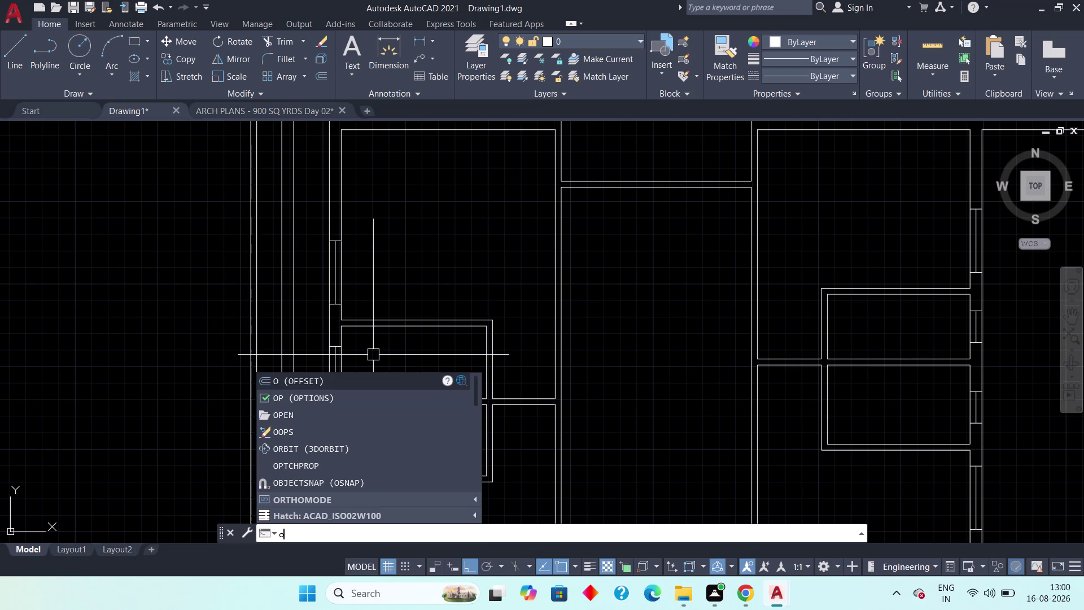
text(ff 1)
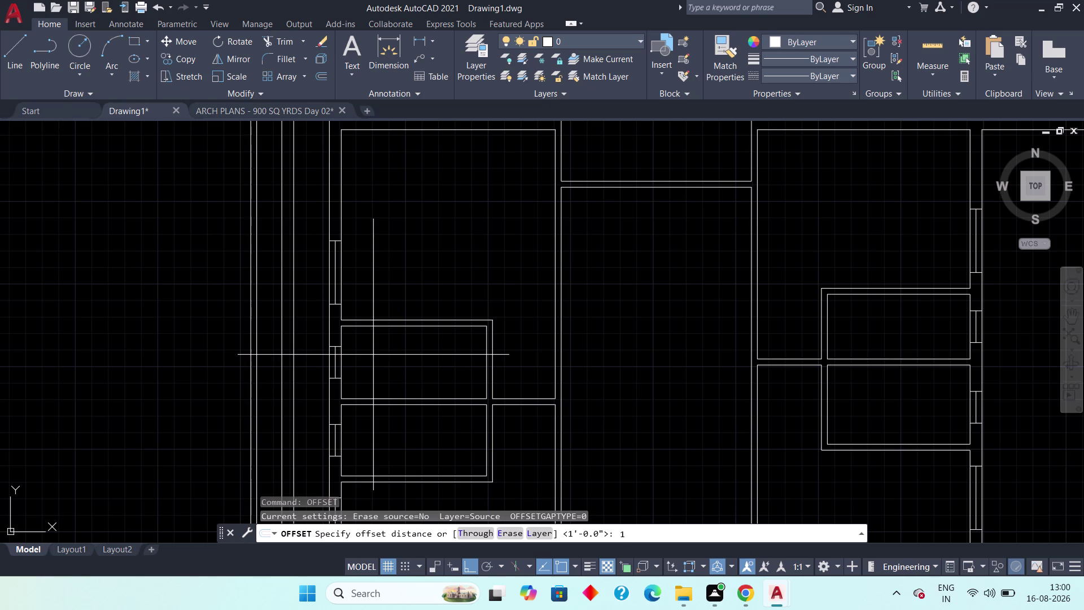
text(")
key(space)
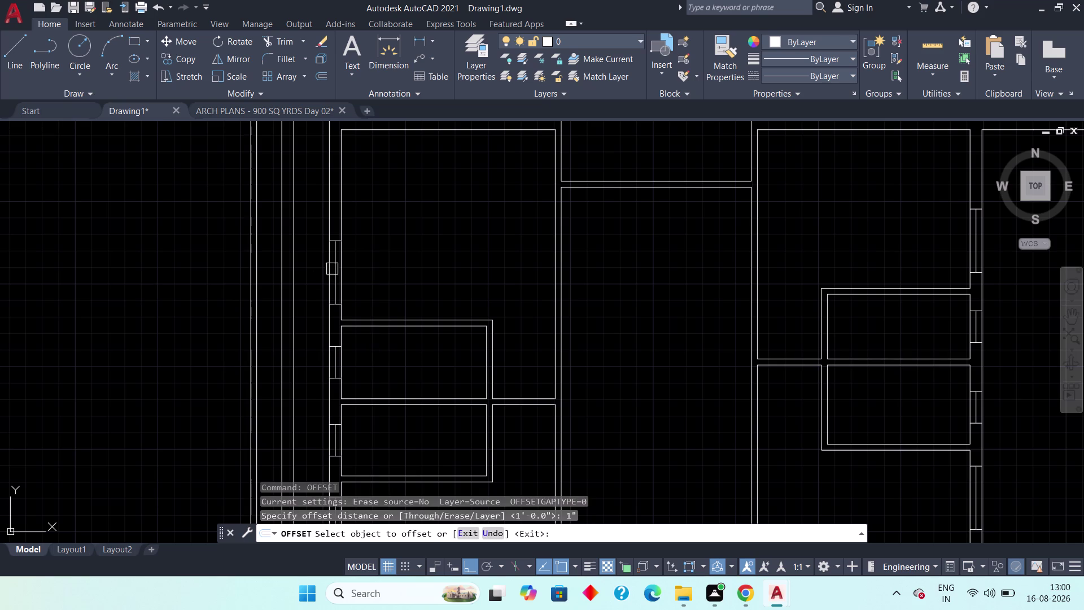
scroll(up, 3)
click(333, 266)
click(354, 261)
click(330, 283)
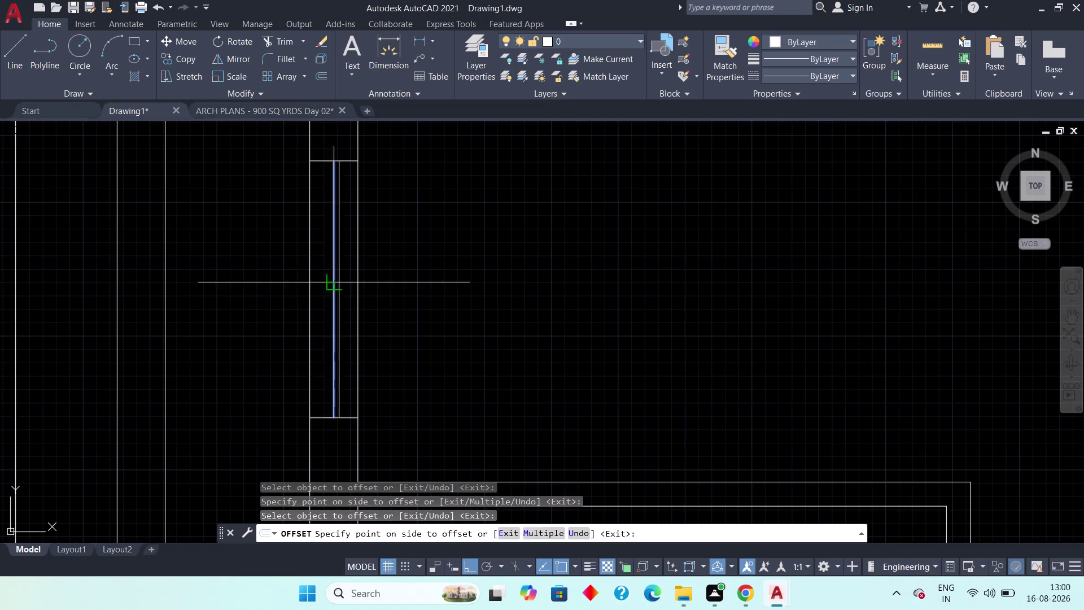
click(314, 292)
Offset 1-inch sill lines inside the next two corridor window openings.
middle_drag(328, 372, 330, 201)
scroll(down, 3)
scroll(up, 3)
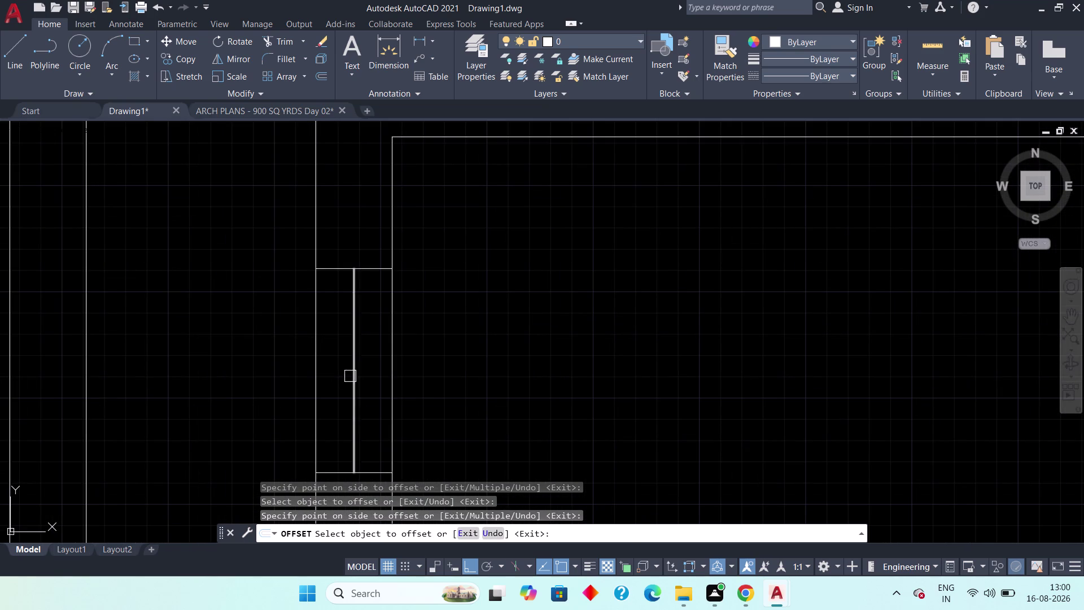
drag(350, 376, 356, 374)
click(378, 366)
drag(353, 381, 345, 389)
click(344, 388)
scroll(down, 3)
middle_drag(346, 411, 366, 135)
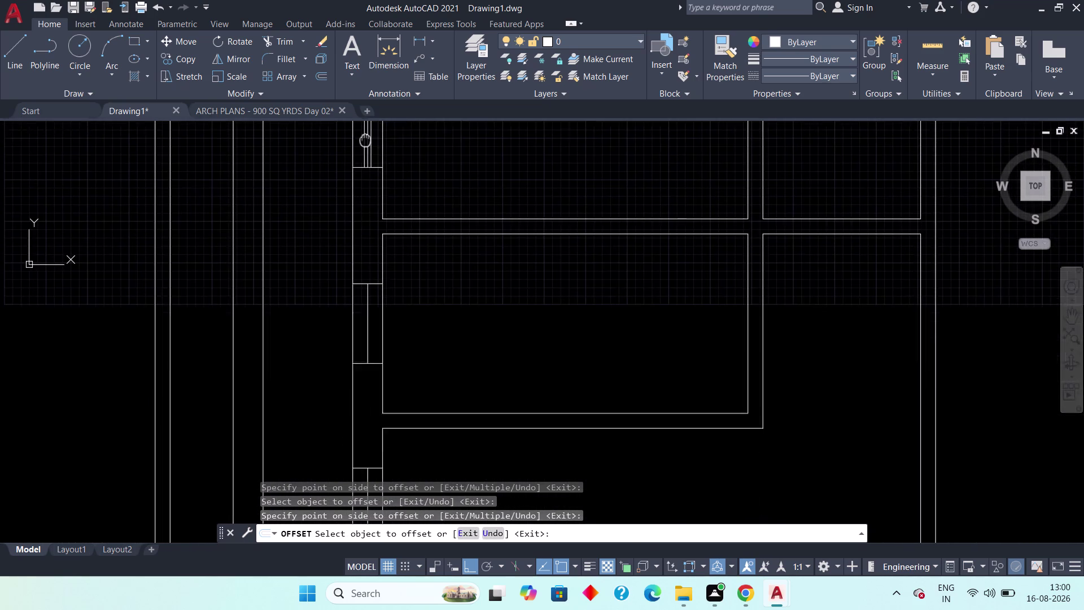
scroll(up, 3)
click(353, 336)
click(383, 328)
click(346, 342)
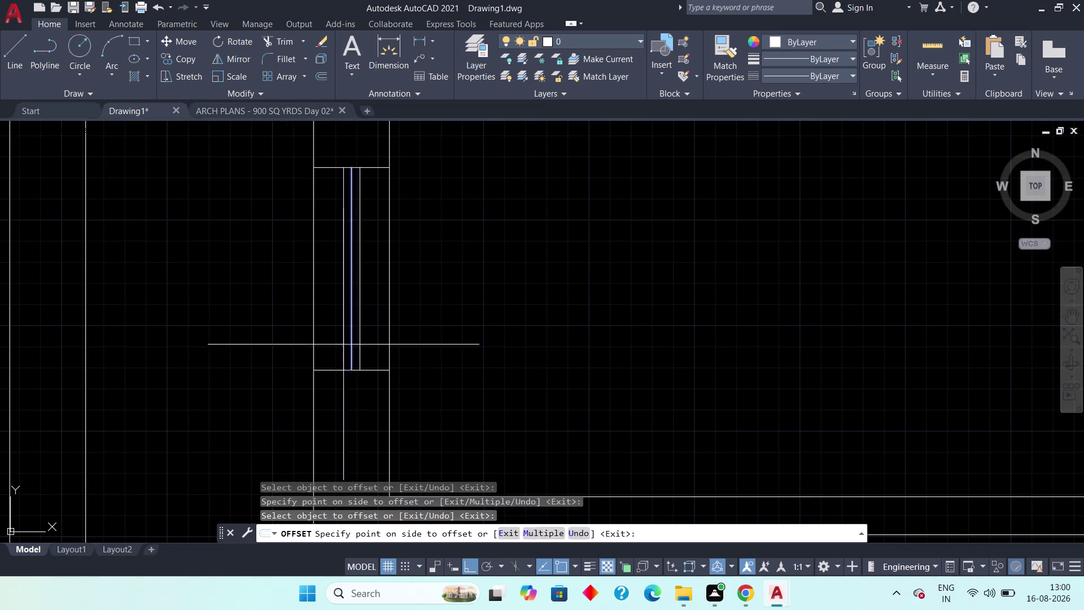
click(336, 349)
Add offset sill lines at two more openings further along the wall.
middle_drag(339, 378, 345, 124)
scroll(down, 3)
middle_drag(372, 367, 372, 206)
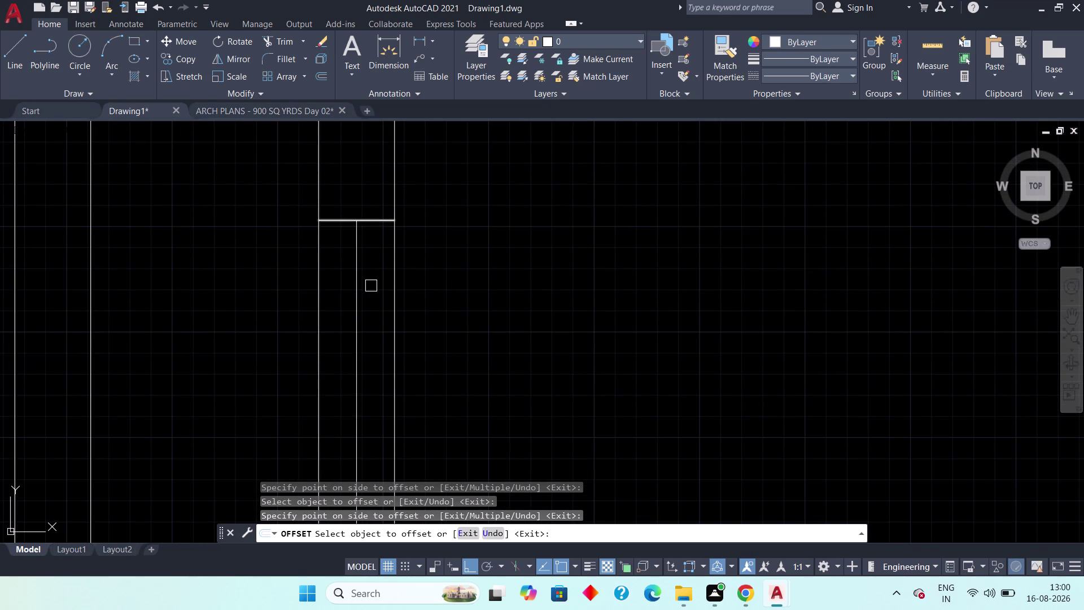
drag(361, 294, 373, 294)
click(386, 291)
drag(355, 306, 350, 315)
click(348, 314)
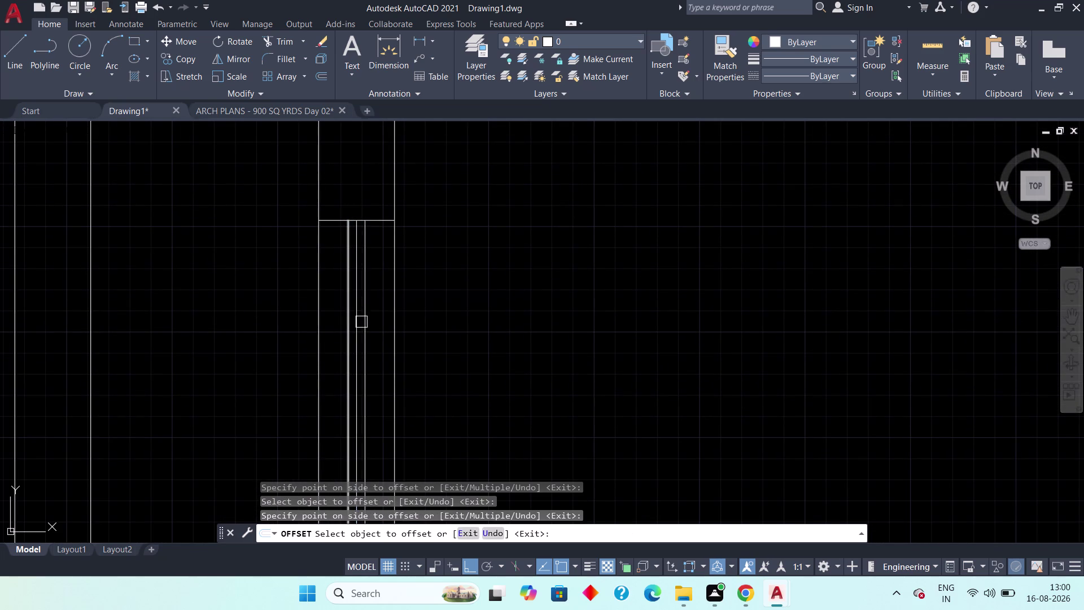
scroll(down, 3)
middle_drag(558, 306, 476, 280)
scroll(down, 3)
middle_drag(588, 266, 280, 362)
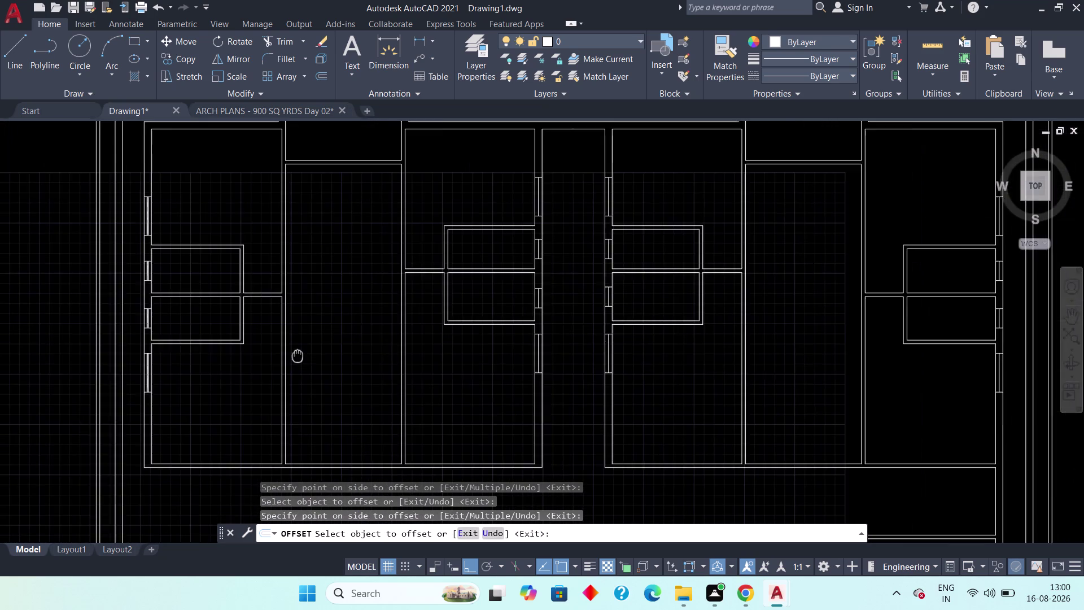
middle_drag(279, 361, 276, 361)
scroll(up, 3)
middle_drag(509, 376, 510, 266)
scroll(up, 3)
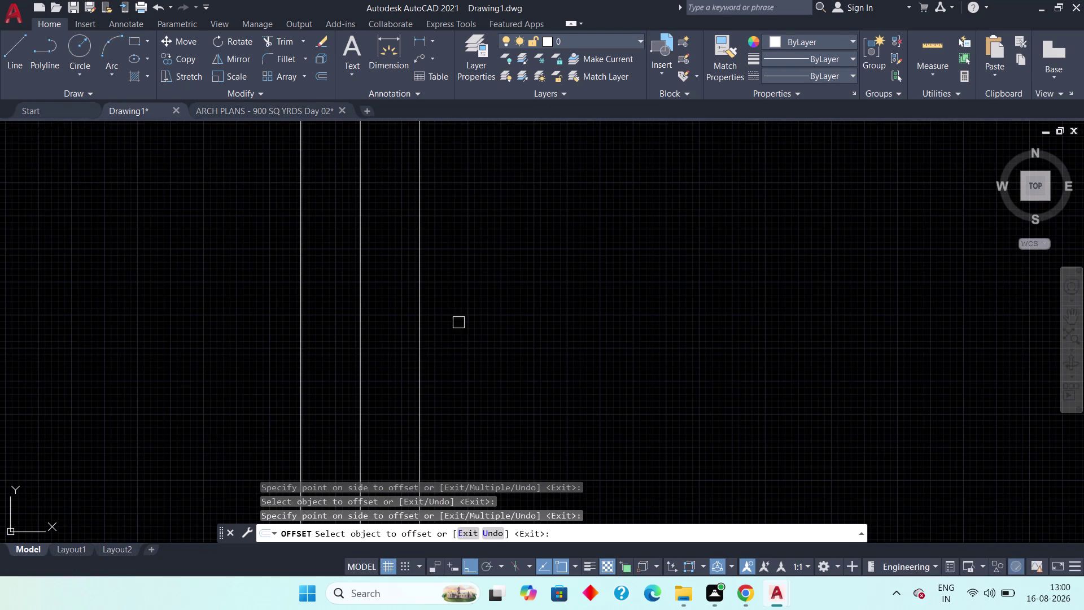
click(362, 353)
click(386, 346)
click(358, 355)
click(334, 361)
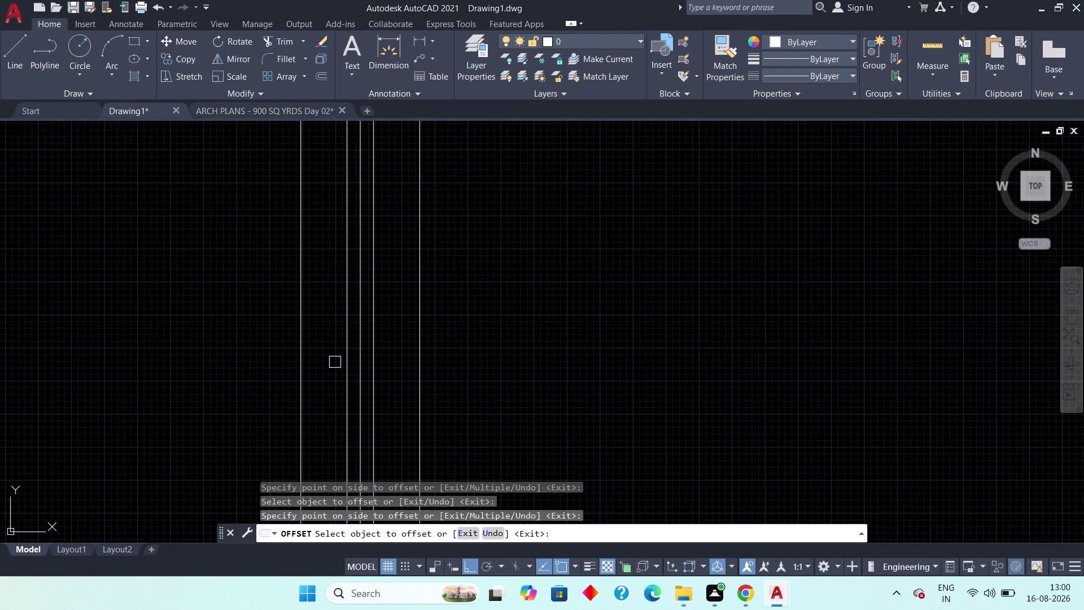
Offset sill lines on both sides at the next two window openings.
scroll(down, 3)
middle_drag(419, 295, 438, 380)
scroll(up, 3)
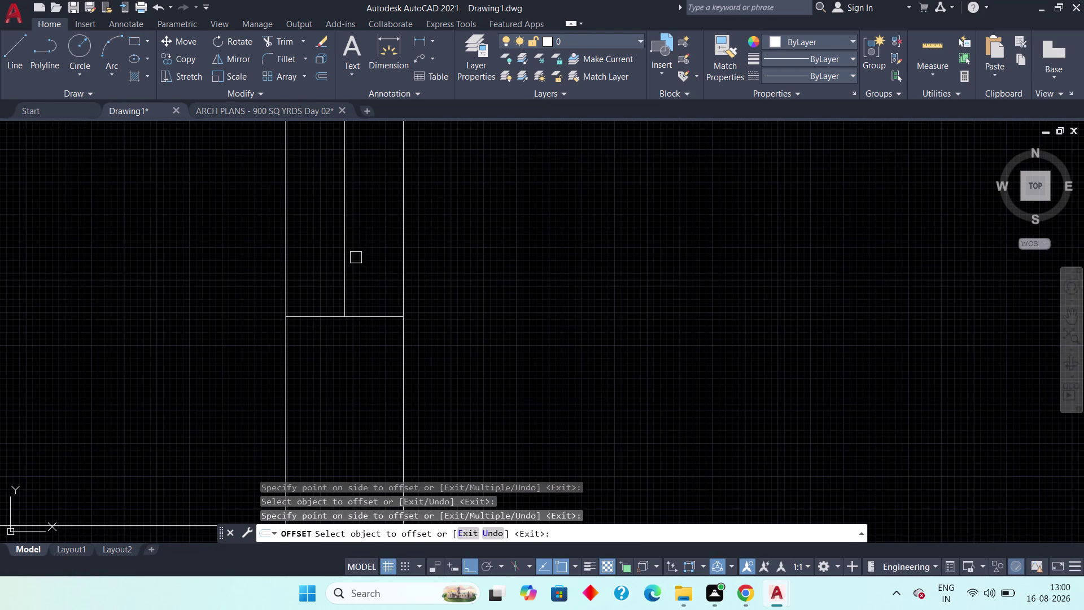
drag(347, 273, 357, 273)
click(371, 272)
click(340, 284)
click(333, 285)
scroll(down, 3)
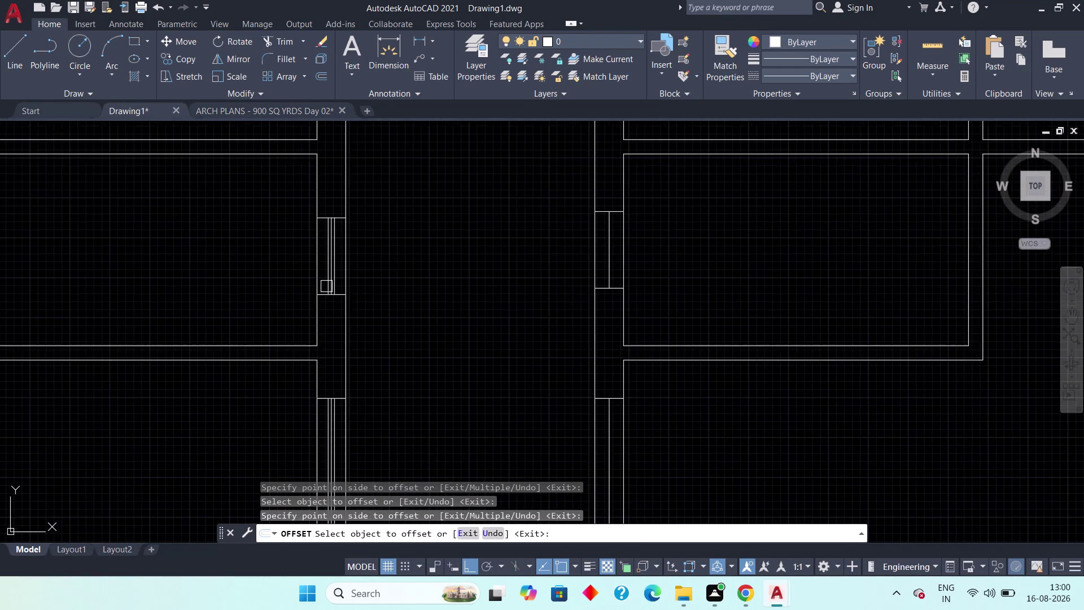
middle_drag(397, 228, 436, 407)
scroll(up, 3)
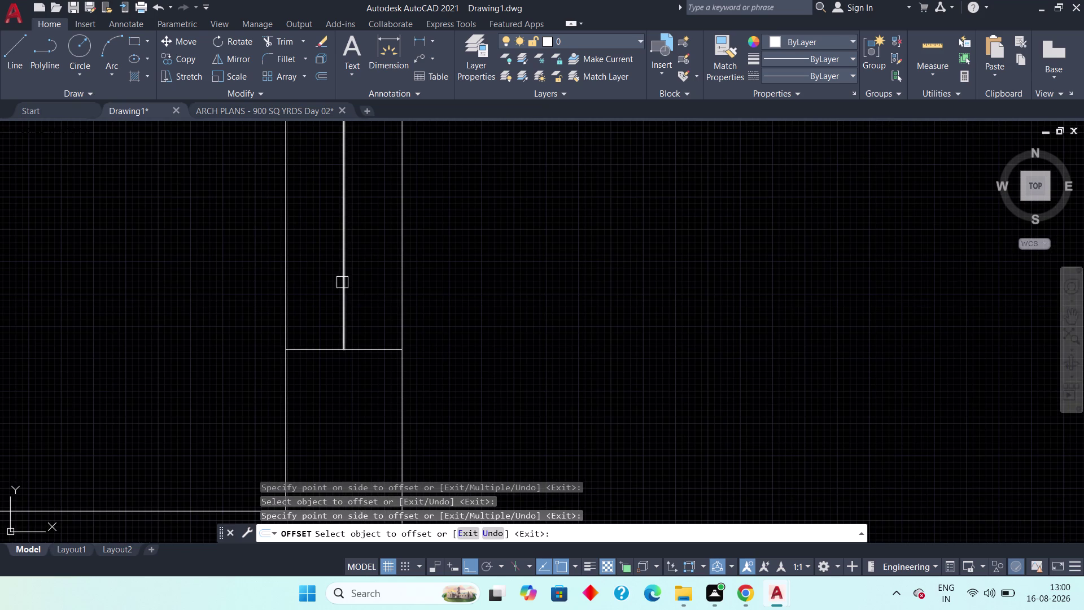
click(342, 282)
click(375, 284)
drag(340, 294, 332, 296)
click(322, 296)
scroll(down, 3)
middle_drag(385, 240, 406, 402)
scroll(up, 3)
click(338, 332)
click(355, 331)
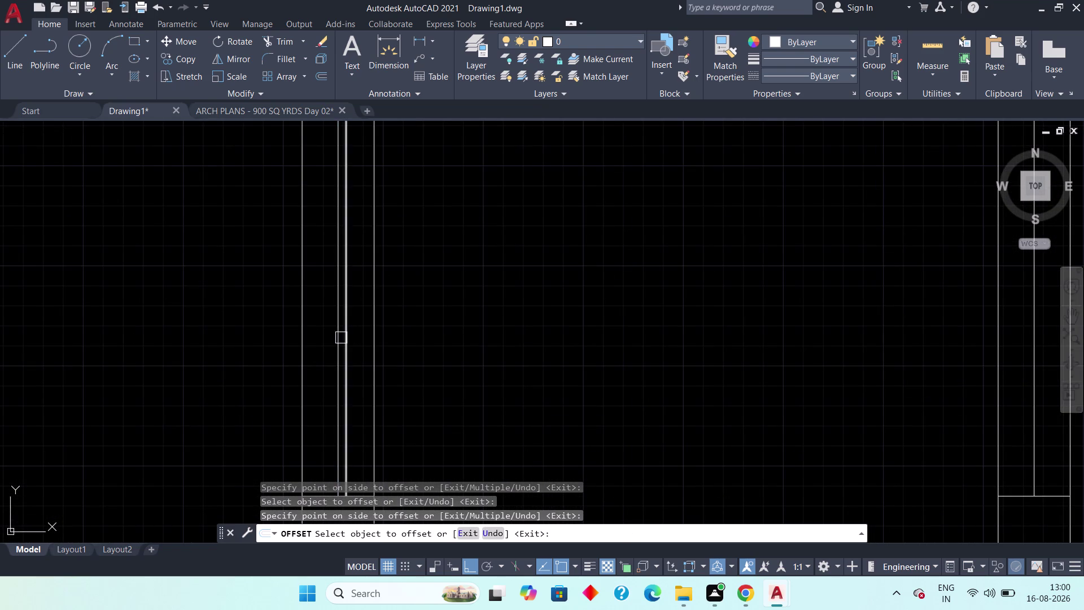
click(332, 338)
drag(323, 343, 318, 351)
drag(335, 342, 326, 350)
click(325, 350)
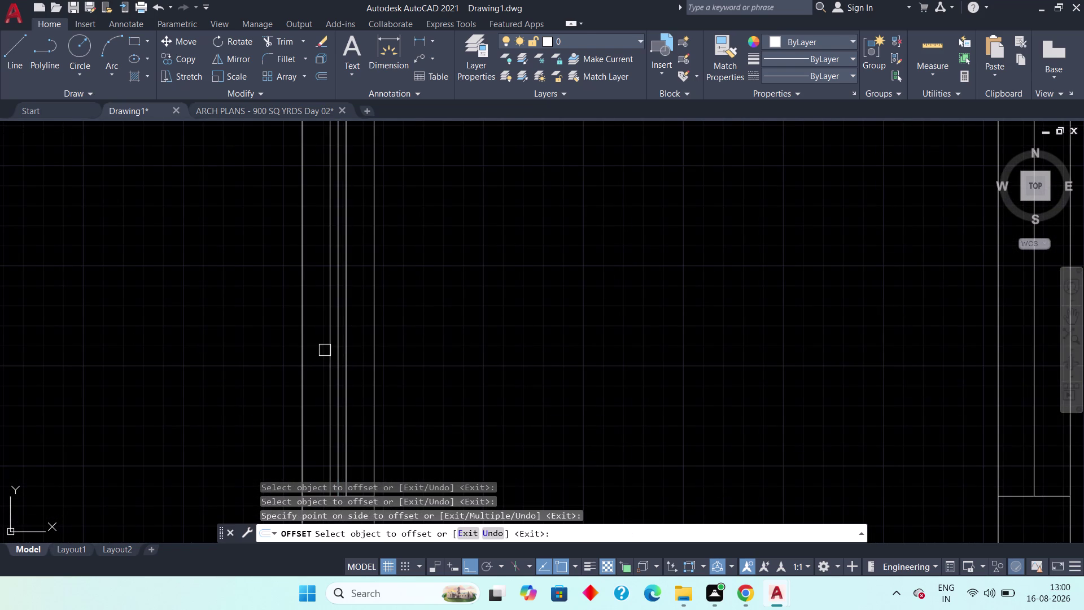
Copy sill lines into three more corridor openings, one on each side.
scroll(down, 3)
middle_drag(549, 337, 429, 357)
scroll(up, 3)
click(468, 345)
click(484, 342)
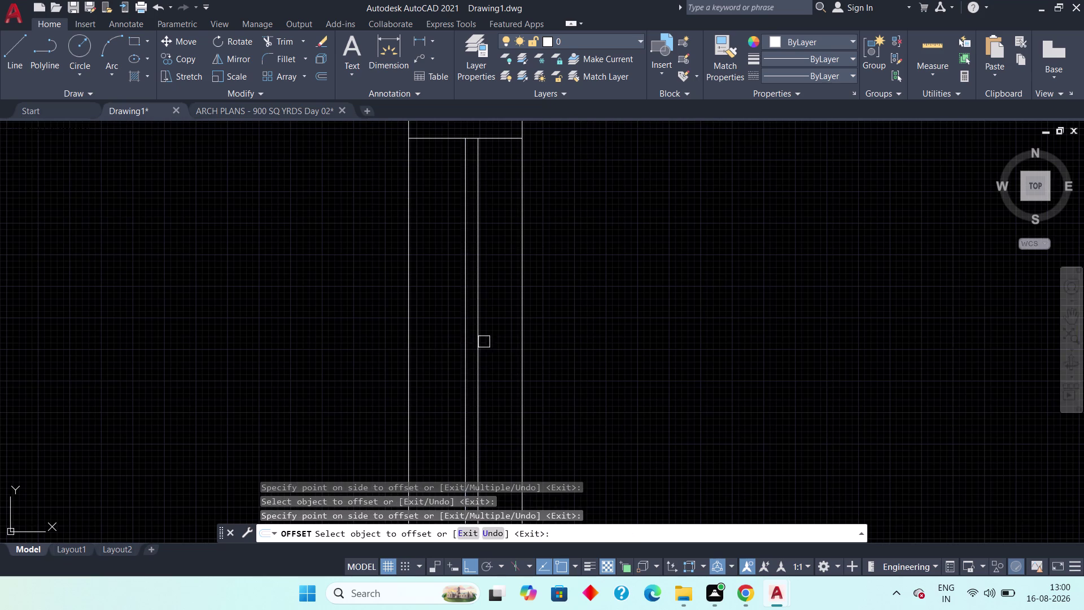
drag(459, 351, 451, 357)
click(439, 359)
drag(462, 354, 445, 364)
click(443, 362)
middle_drag(451, 365, 447, 313)
scroll(down, 3)
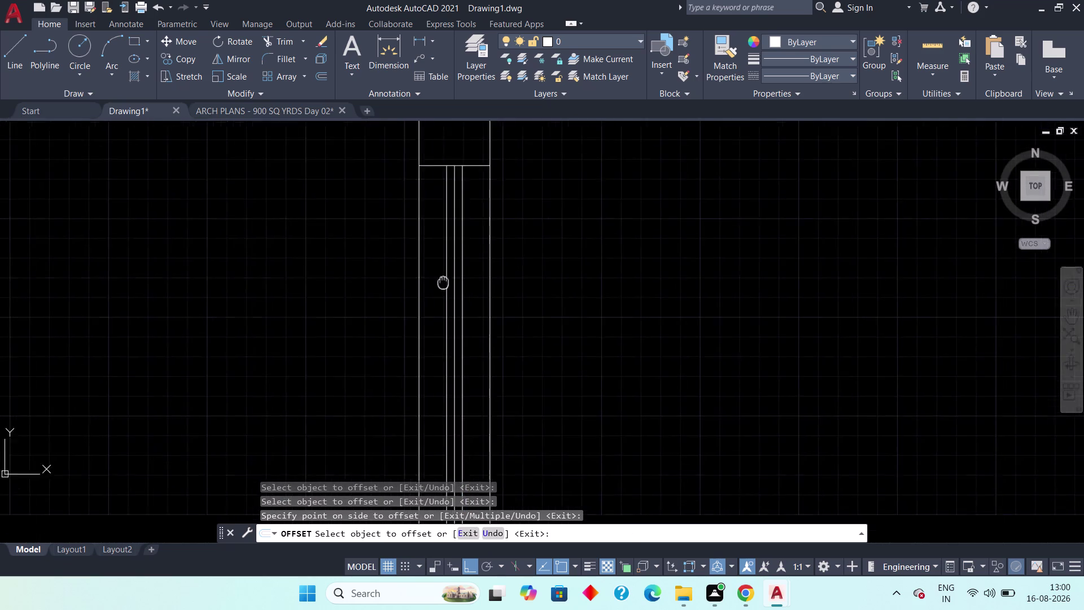
middle_drag(447, 313, 440, 249)
scroll(down, 3)
middle_drag(448, 380, 442, 194)
scroll(up, 3)
click(419, 300)
click(438, 298)
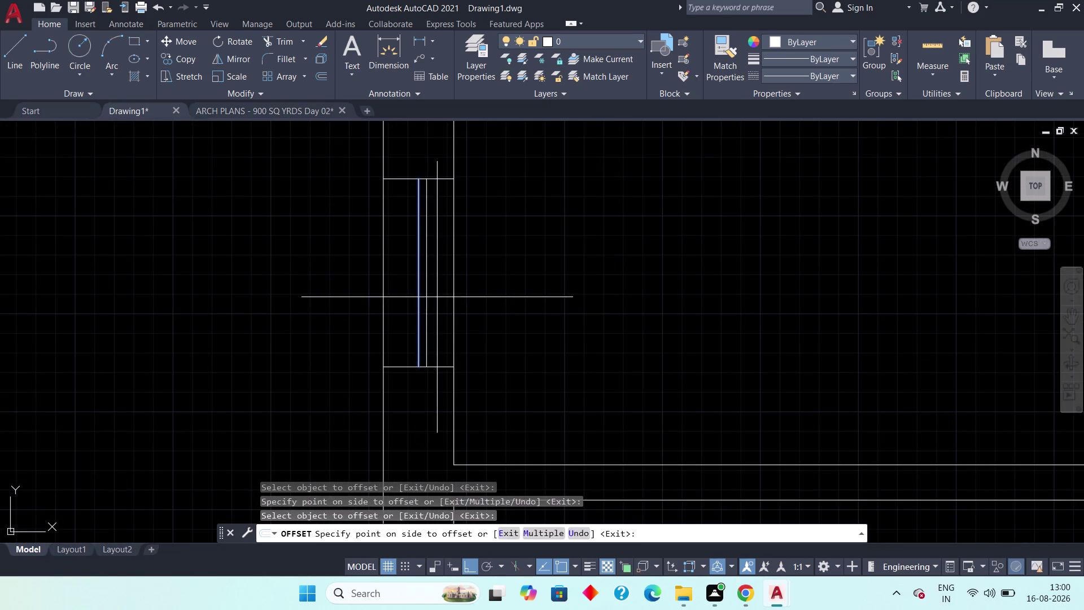
click(417, 307)
click(412, 309)
click(420, 324)
click(391, 326)
scroll(down, 3)
middle_drag(399, 335, 415, 202)
scroll(up, 3)
drag(402, 336, 409, 336)
click(421, 330)
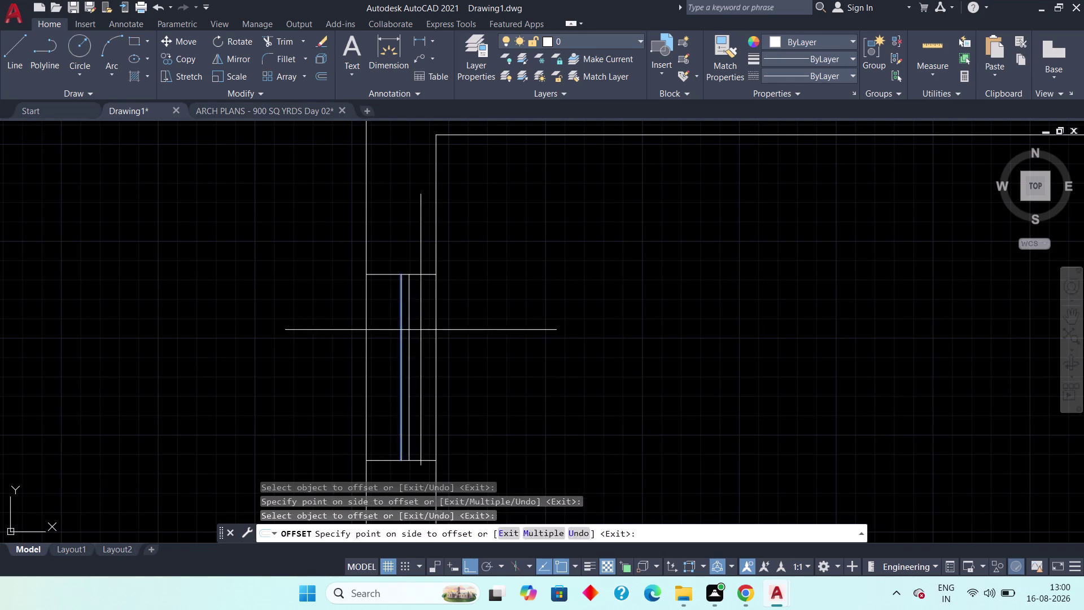
drag(403, 337, 386, 343)
click(379, 343)
Give three further window openings across the plan their triple sill lines.
scroll(down, 3)
middle_drag(391, 349, 424, 173)
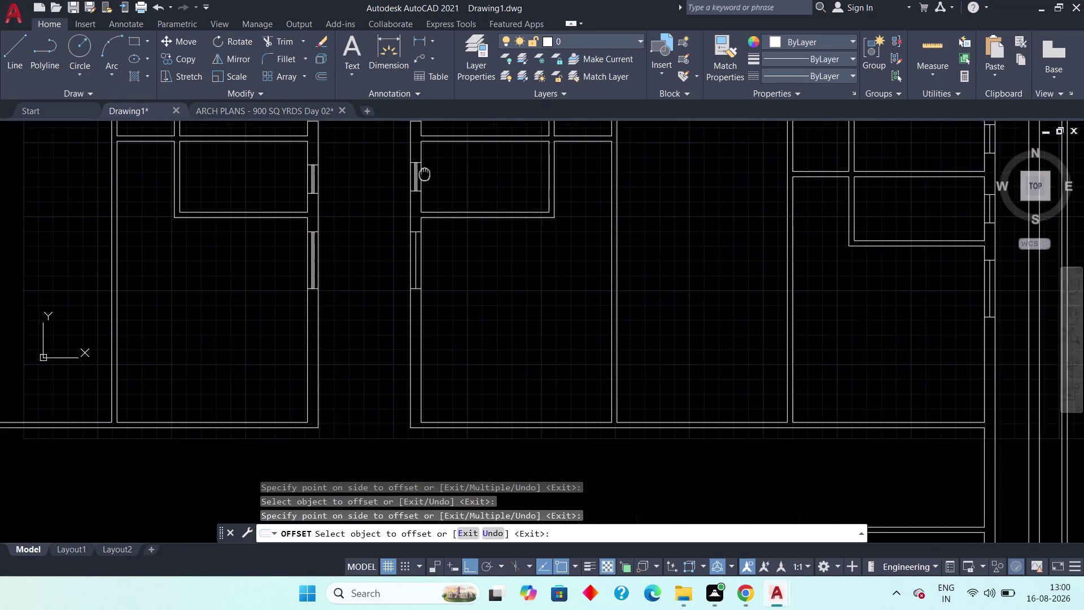
middle_drag(424, 173, 425, 169)
scroll(up, 3)
click(369, 277)
click(389, 275)
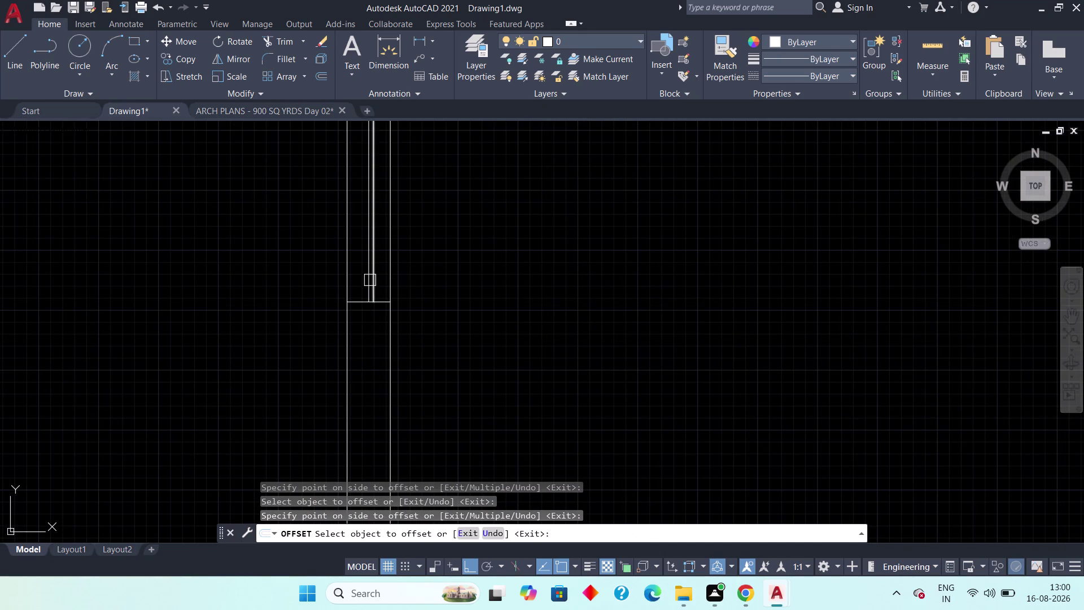
click(367, 280)
click(364, 281)
drag(366, 284, 357, 288)
click(348, 289)
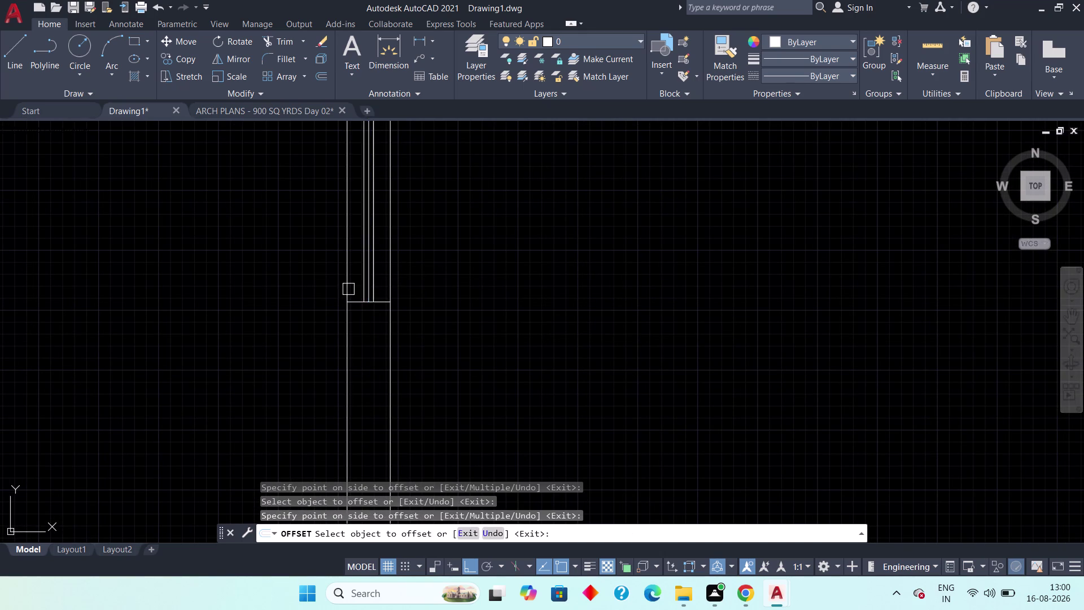
scroll(down, 3)
middle_drag(476, 265, 349, 283)
middle_drag(665, 270, 438, 291)
scroll(up, 3)
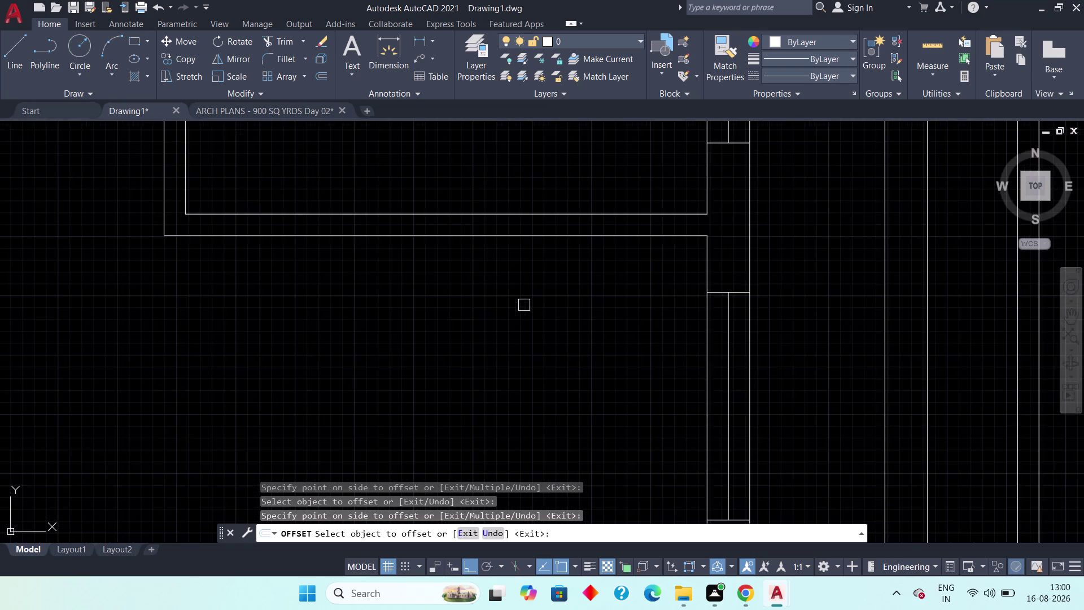
middle_drag(594, 324, 336, 218)
click(472, 271)
click(495, 268)
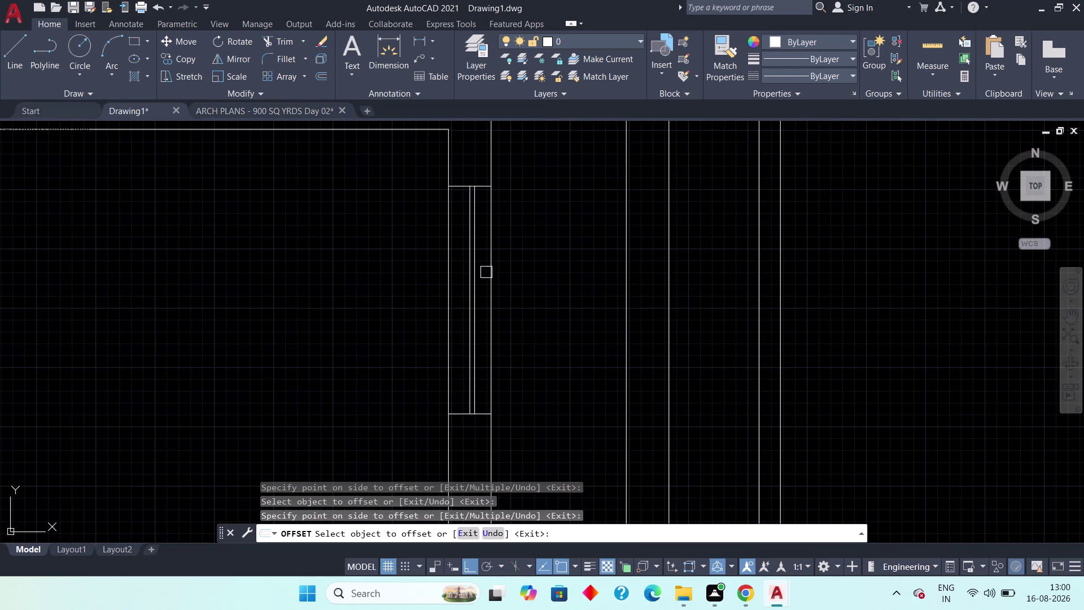
click(470, 275)
click(457, 276)
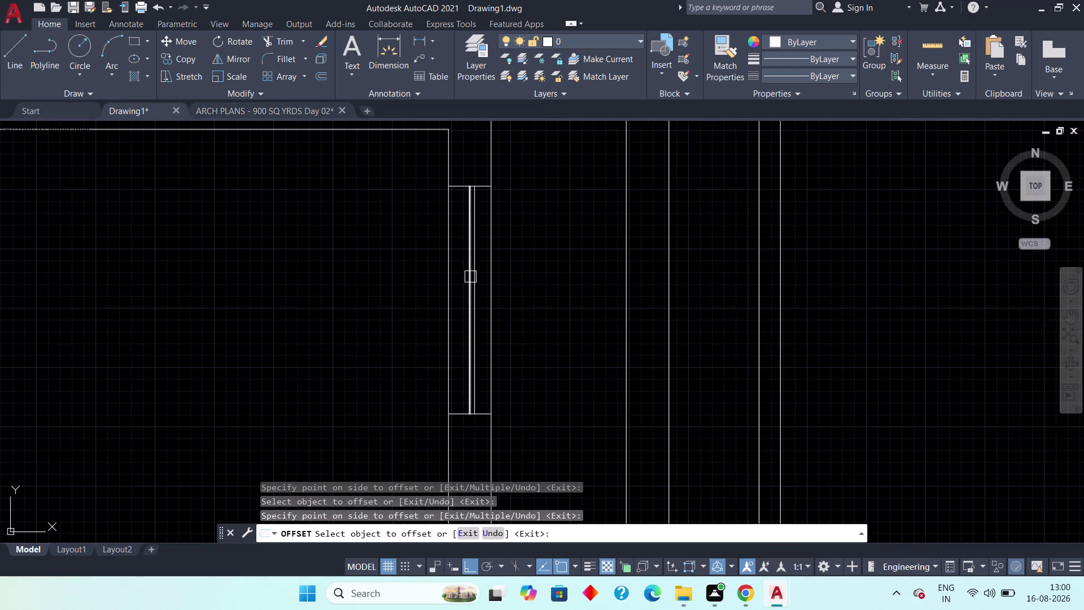
scroll(up, 3)
drag(441, 288, 435, 291)
click(429, 291)
scroll(down, 3)
scroll(down, 3)
middle_drag(427, 250, 430, 315)
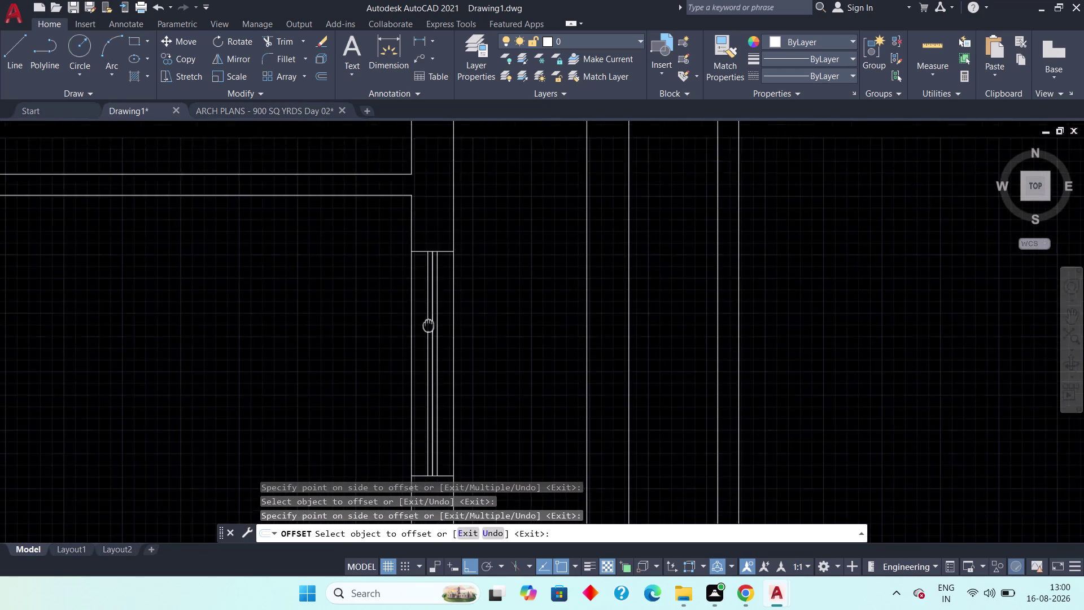
middle_drag(430, 316, 427, 363)
scroll(down, 3)
scroll(up, 3)
scroll(up, 3)
middle_drag(428, 272, 424, 366)
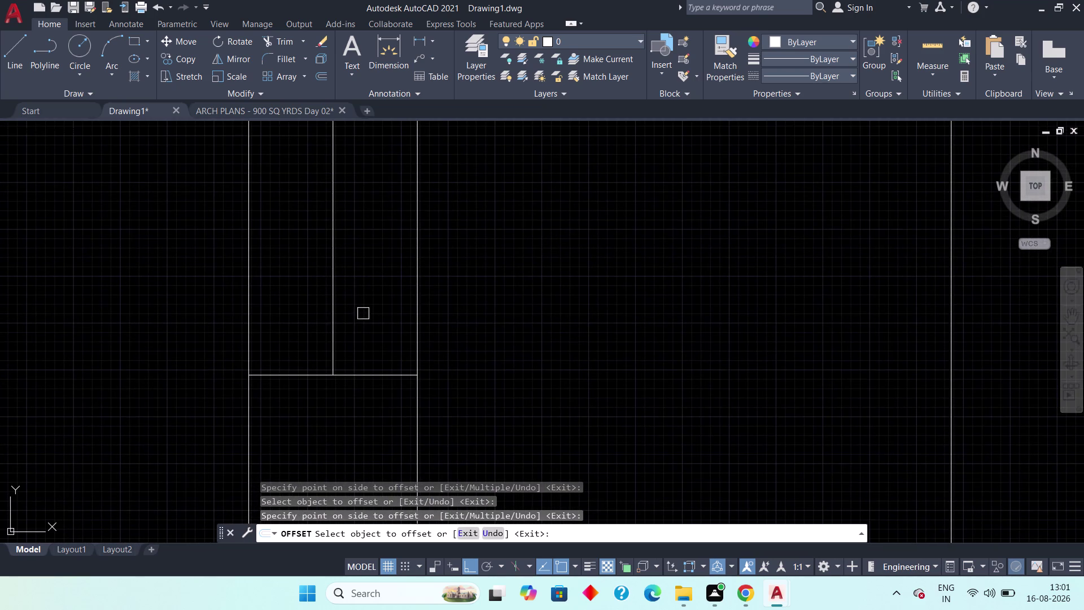
click(328, 324)
click(382, 319)
drag(336, 326, 330, 328)
click(314, 321)
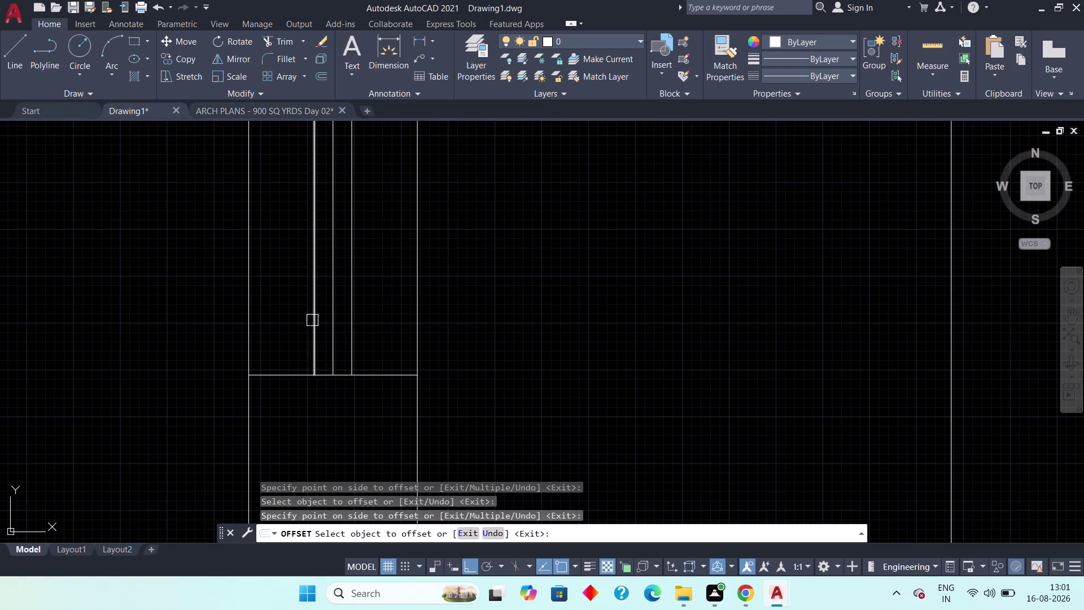
Offset the last opening's sill line, review the plan, and end OFFSET.
scroll(down, 3)
middle_drag(351, 252, 355, 424)
scroll(up, 3)
drag(336, 310, 343, 313)
click(362, 310)
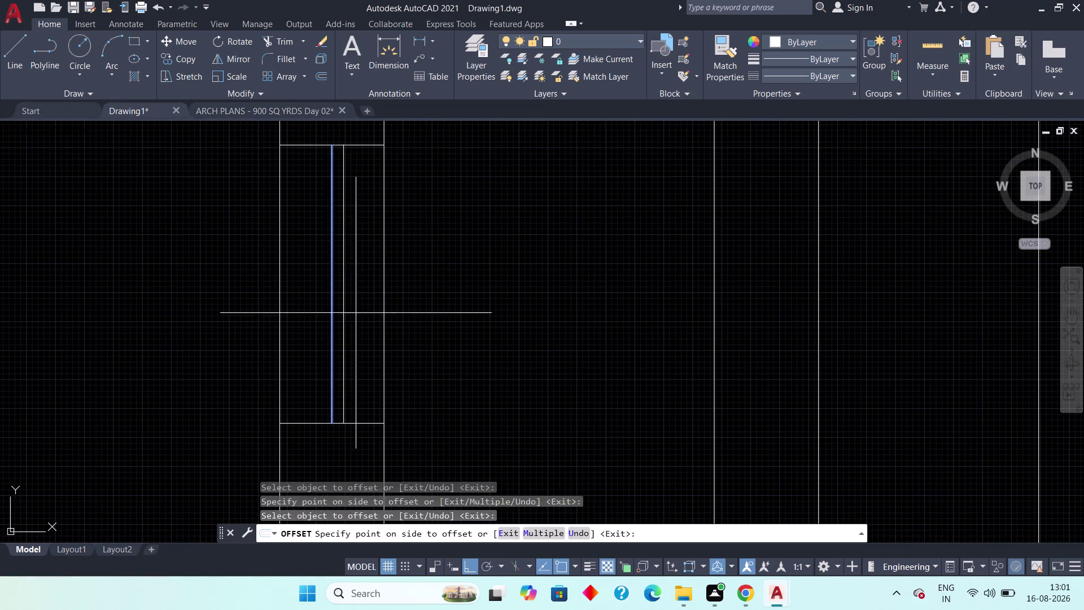
drag(334, 319, 324, 321)
drag(315, 322, 313, 329)
scroll(down, 3)
middle_drag(322, 273, 307, 487)
scroll(down, 3)
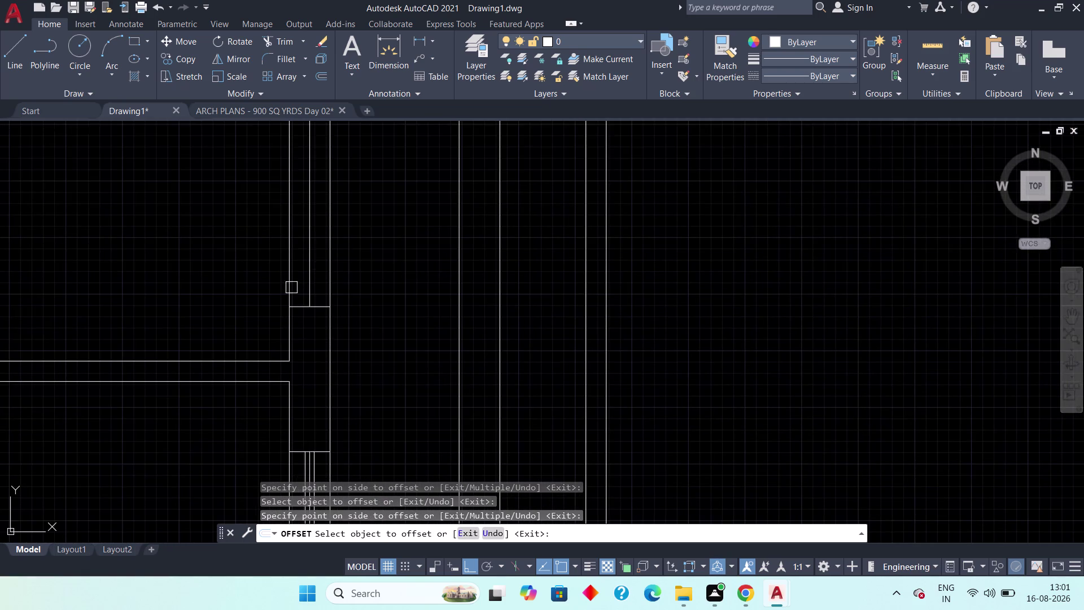
scroll(up, 3)
drag(319, 276, 329, 280)
drag(342, 275, 337, 286)
drag(316, 290, 311, 292)
click(287, 295)
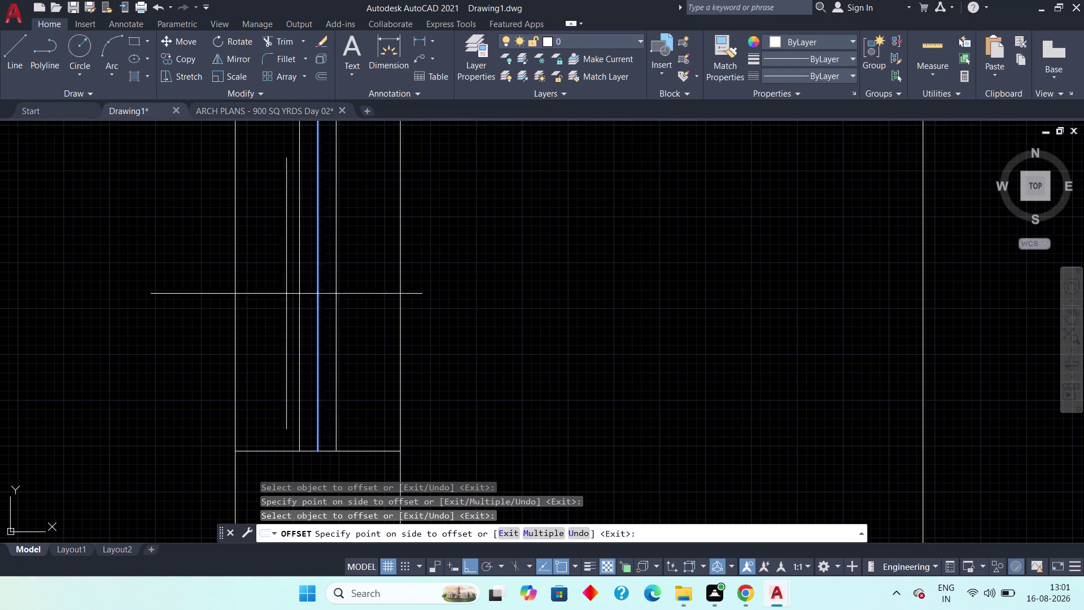
scroll(down, 3)
scroll(down, 3)
middle_drag(302, 302, 304, 374)
middle_drag(299, 356, 339, 260)
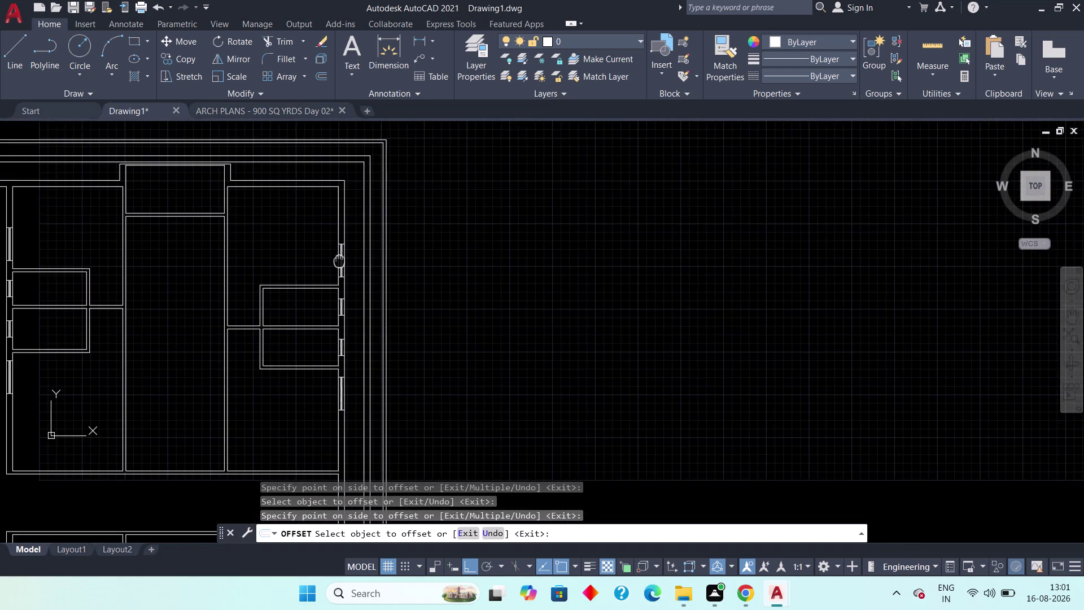
middle_drag(339, 260, 345, 239)
scroll(down, 3)
scroll(up, 3)
scroll(up, 3)
middle_drag(351, 267, 357, 453)
scroll(down, 3)
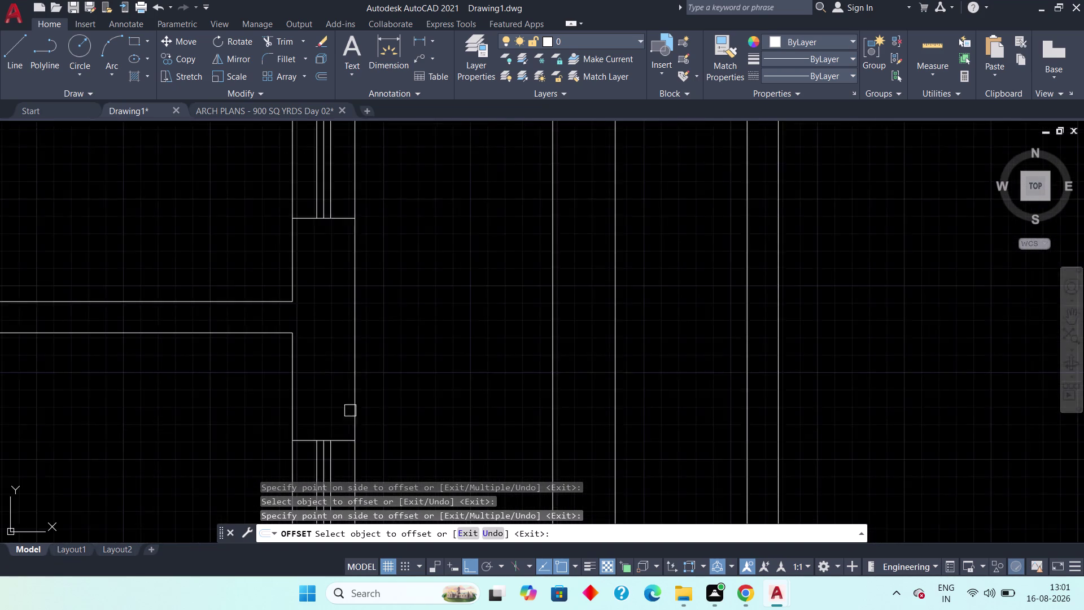
scroll(down, 3)
middle_drag(338, 321, 349, 425)
key(Escape)
Erase the extra lines at the first two window openings along the wall.
scroll(up, 3)
click(356, 324)
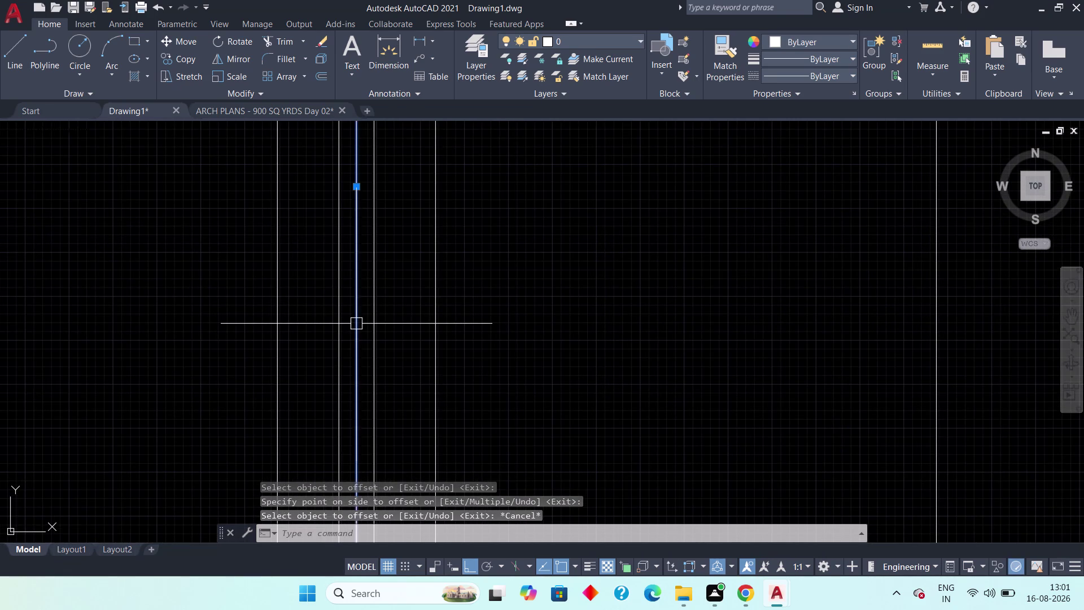
key(Delete)
scroll(down, 3)
middle_drag(368, 346, 364, 198)
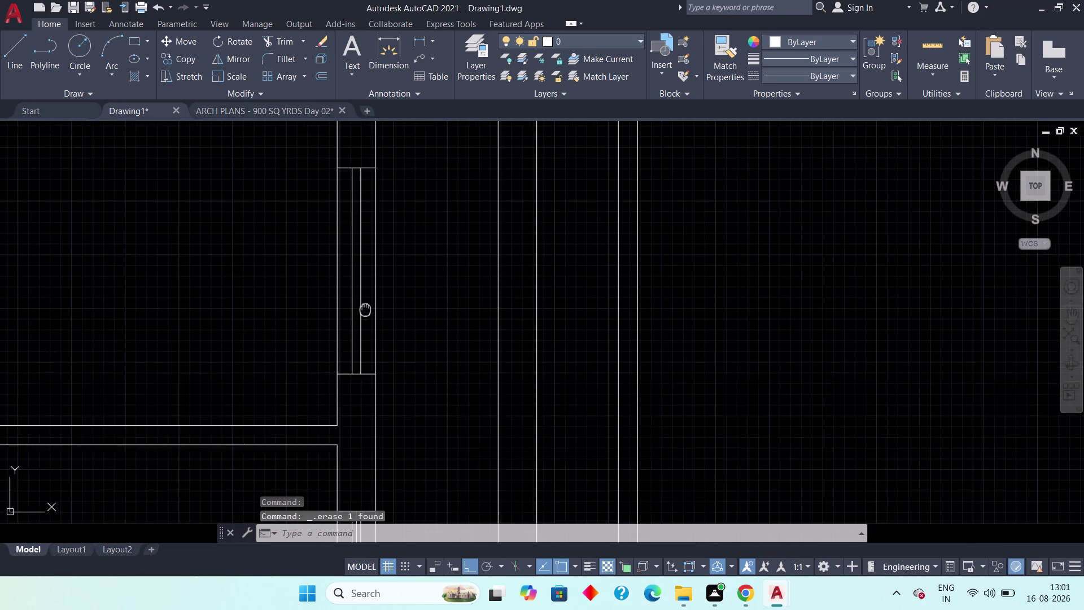
middle_drag(364, 198, 365, 112)
scroll(up, 3)
click(364, 349)
key(Delete)
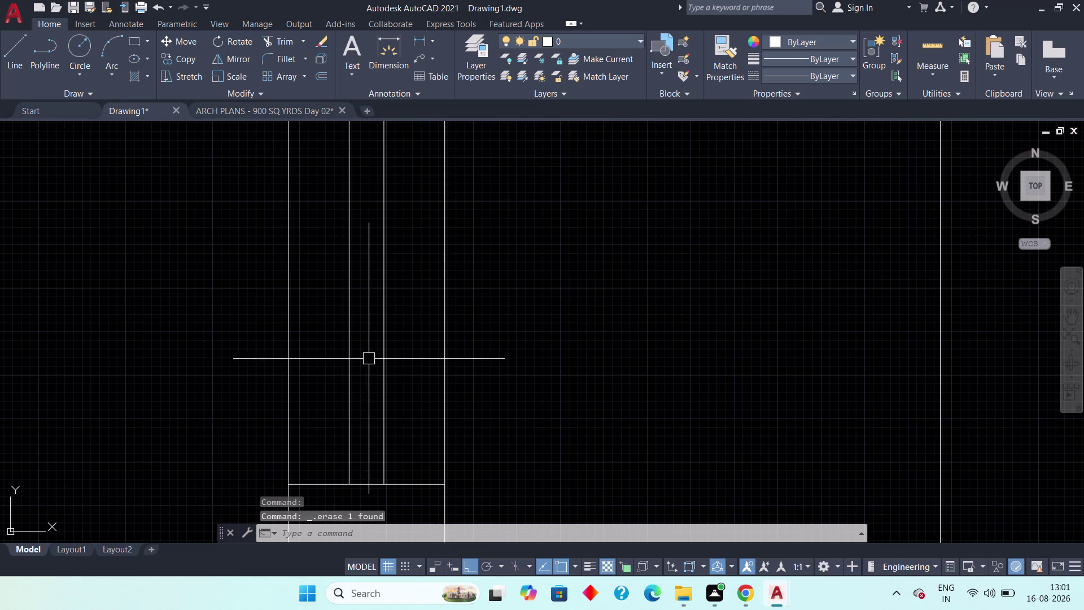
Erase the several leftover lines at the next window opening.
scroll(down, 3)
middle_drag(369, 379, 368, 177)
middle_drag(395, 400, 387, 213)
scroll(up, 3)
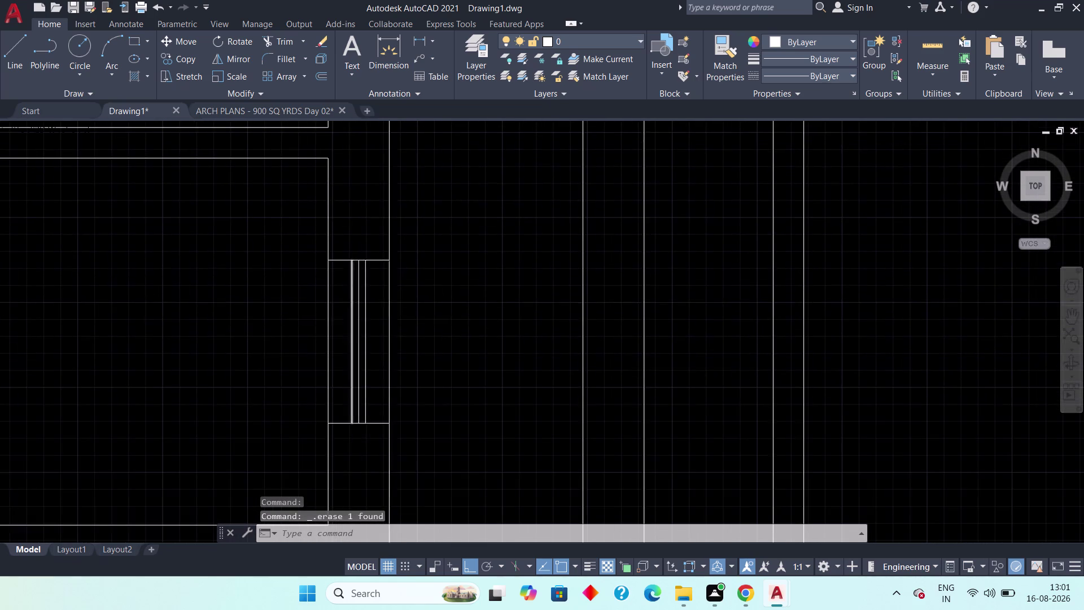
scroll(up, 3)
click(370, 335)
key(Delete)
click(382, 337)
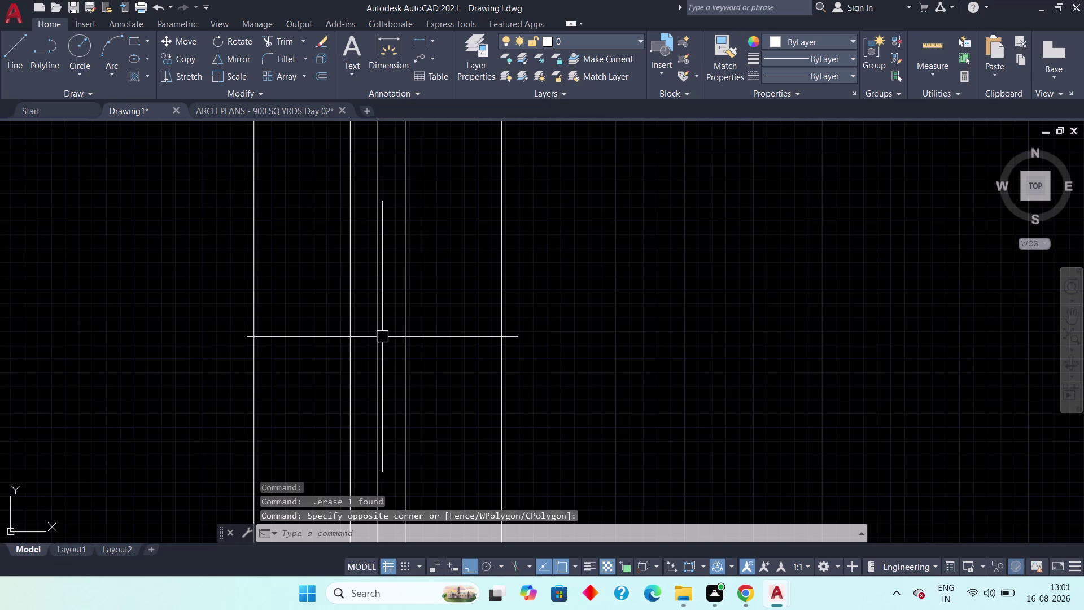
click(377, 343)
key(Delete)
Erase two more stray lines at the following opening.
scroll(down, 3)
middle_drag(401, 366, 418, 162)
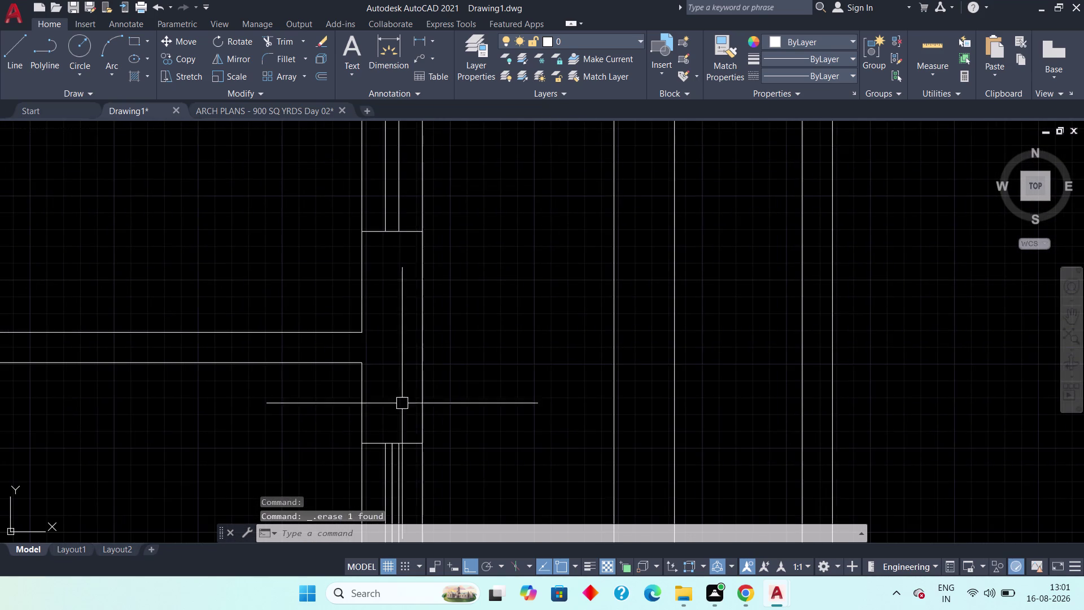
middle_drag(395, 417, 392, 196)
scroll(up, 3)
click(383, 335)
key(Delete)
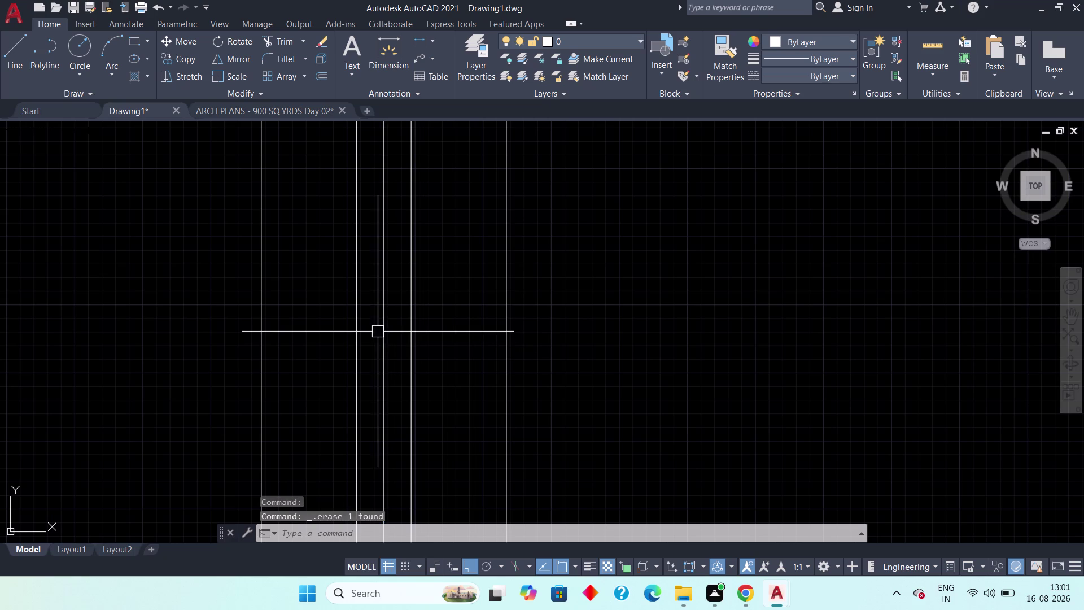
click(379, 344)
key(Delete)
Move across the plan and erase a cluster of three stray lines at another opening.
scroll(down, 3)
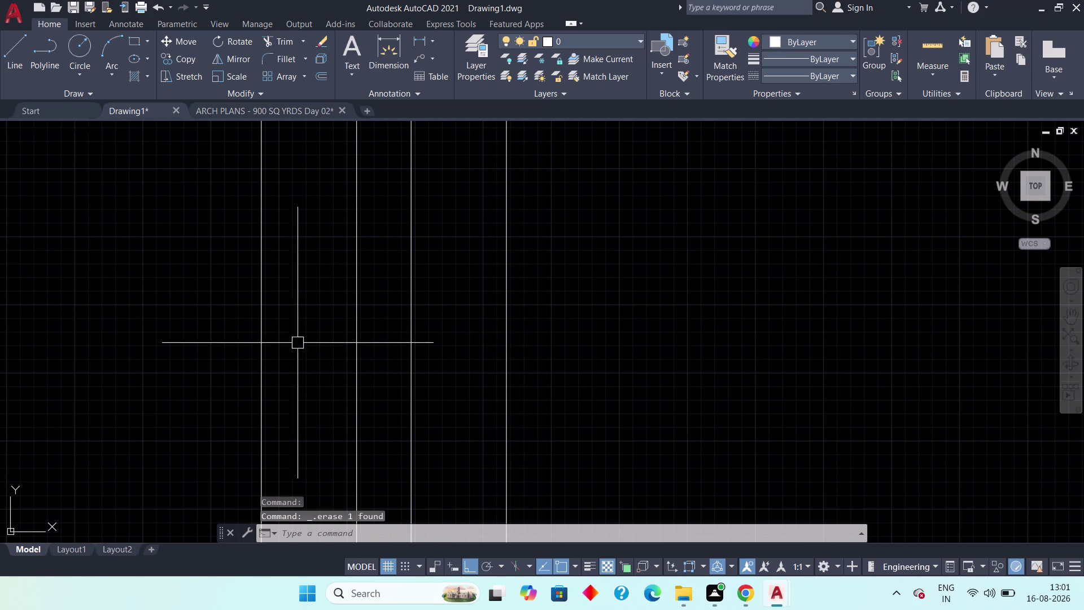
scroll(down, 3)
scroll(down, 3)
middle_drag(259, 319, 511, 300)
middle_click(530, 306)
middle_drag(333, 270, 336, 277)
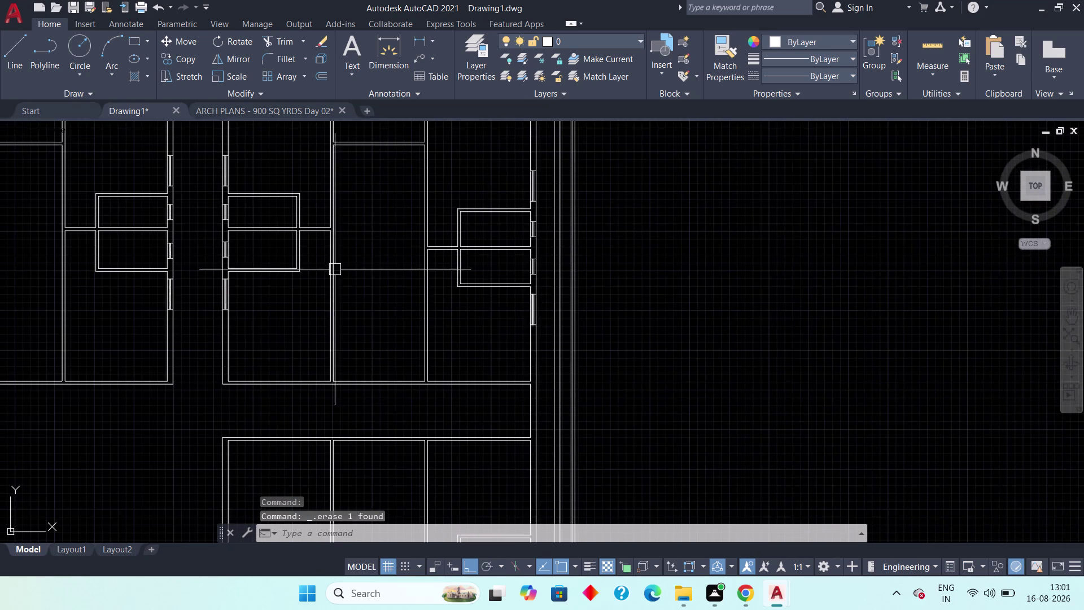
middle_drag(336, 278, 447, 343)
scroll(up, 3)
scroll(up, 3)
middle_drag(266, 387, 348, 367)
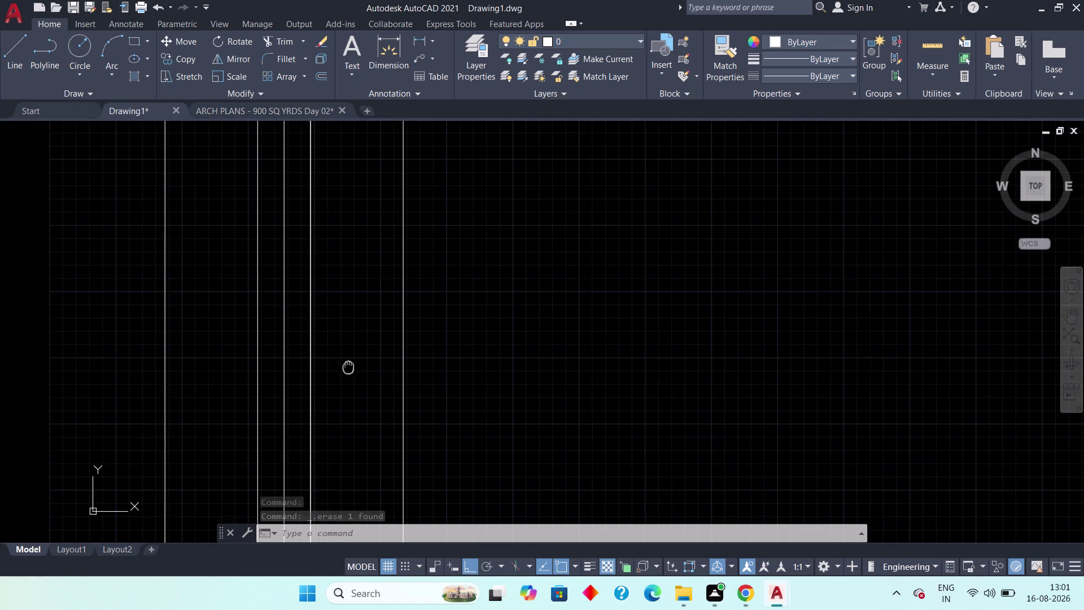
click(276, 382)
click(286, 381)
click(284, 392)
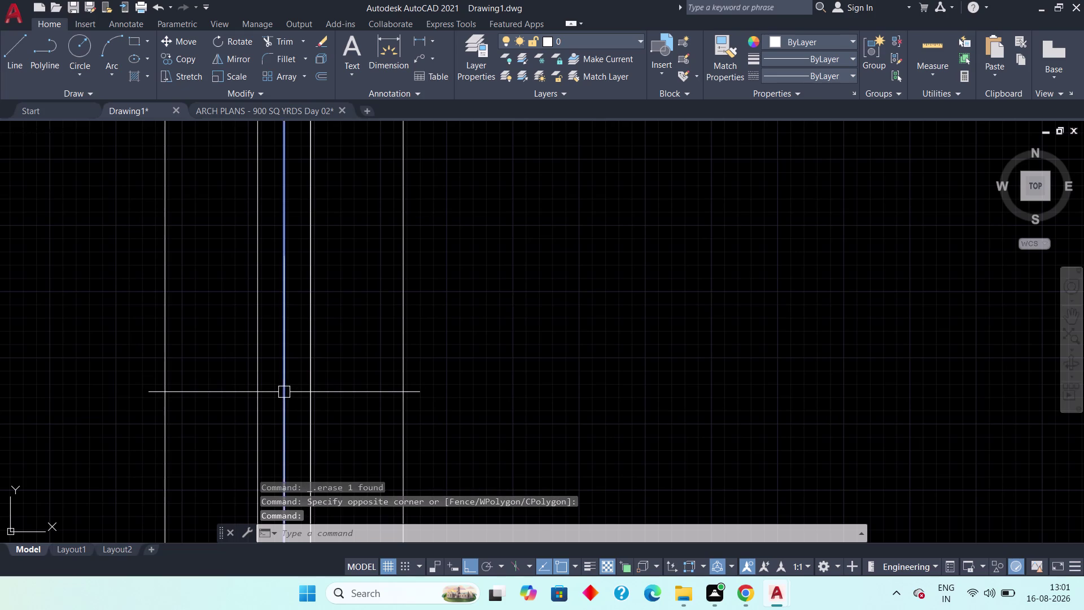
key(Delete)
Erase single stray lines at three successive openings.
scroll(down, 3)
middle_drag(285, 323, 294, 501)
scroll(down, 3)
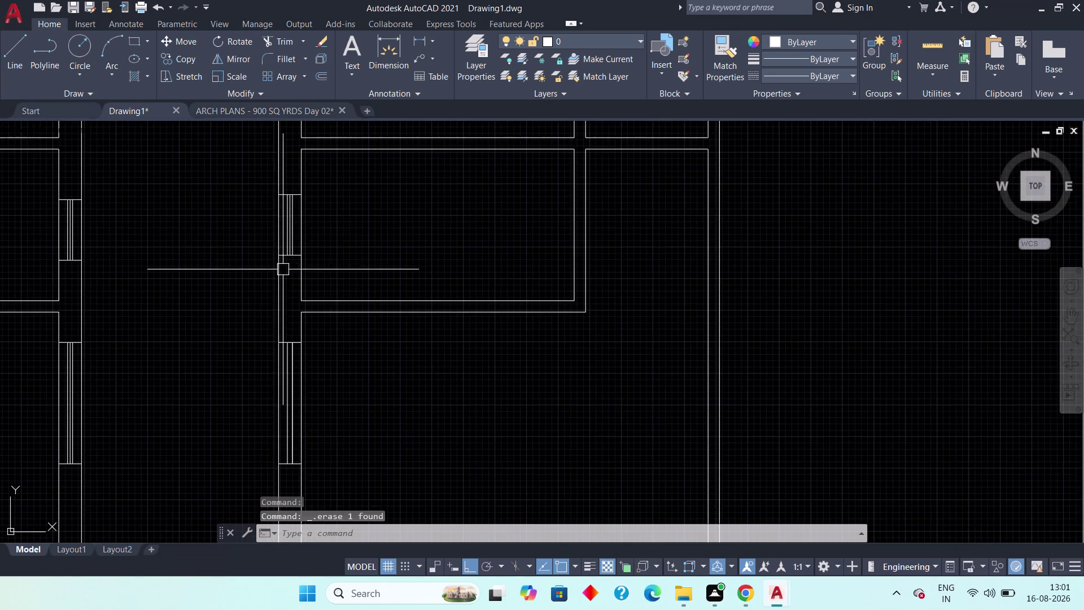
scroll(up, 3)
click(300, 248)
key(Delete)
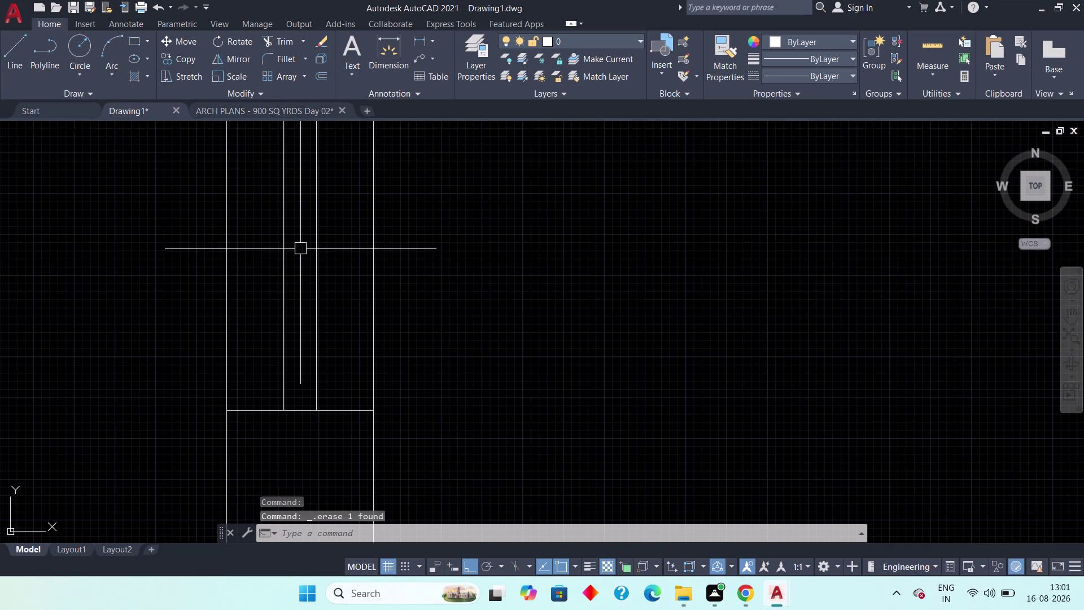
scroll(down, 3)
middle_drag(308, 231, 318, 467)
scroll(up, 3)
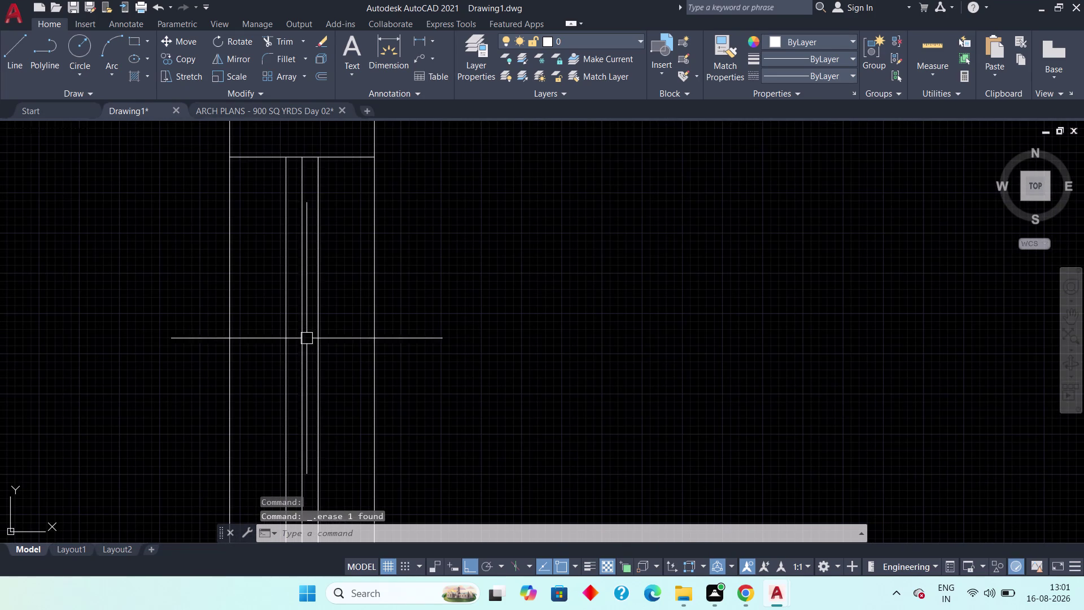
click(303, 344)
key(Delete)
scroll(down, 3)
middle_drag(315, 292, 315, 472)
scroll(up, 3)
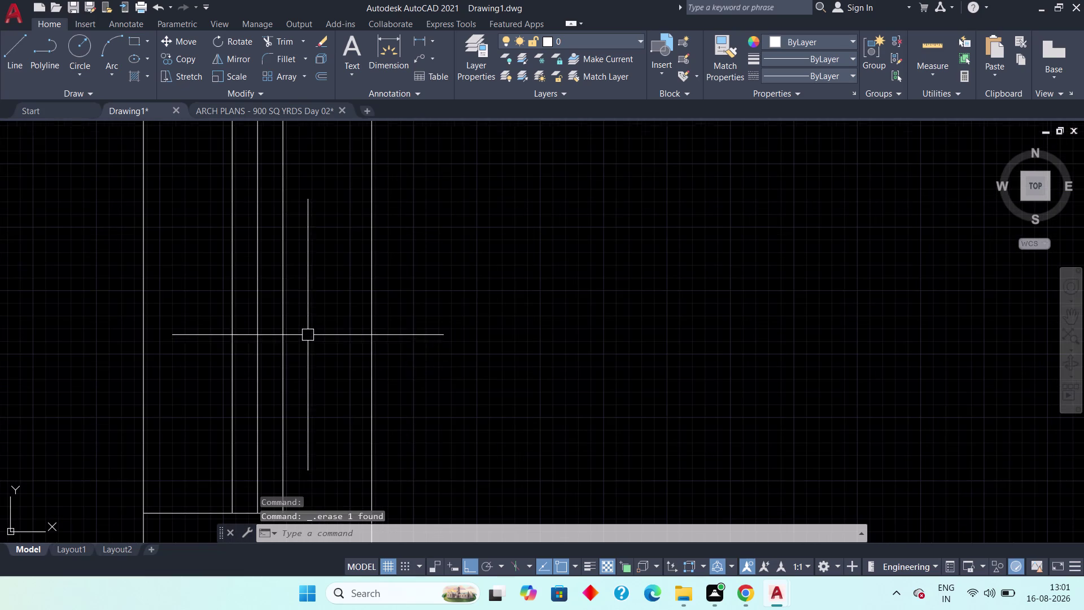
click(260, 371)
key(Delete)
Erase the leftover lines at two further window openings.
scroll(down, 3)
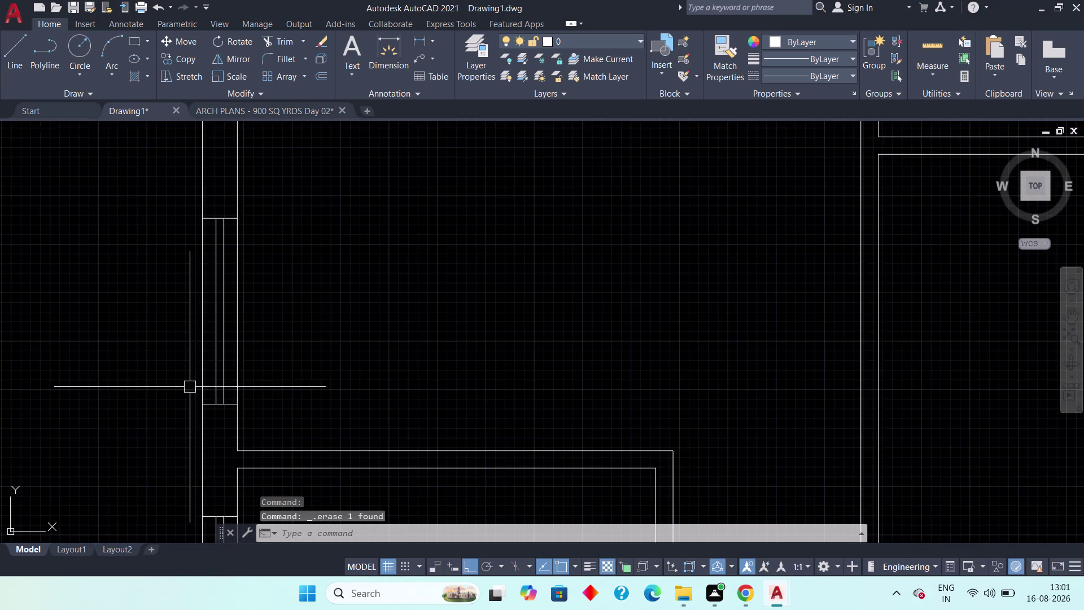
middle_drag(190, 386, 586, 374)
scroll(up, 3)
middle_drag(349, 367, 494, 382)
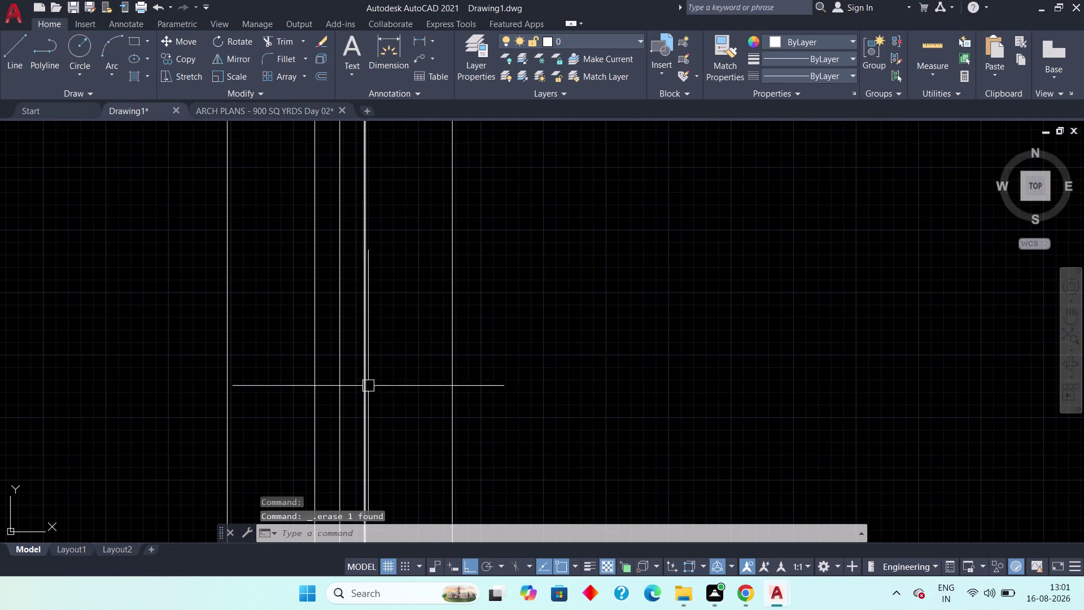
click(338, 386)
key(Delete)
scroll(down, 3)
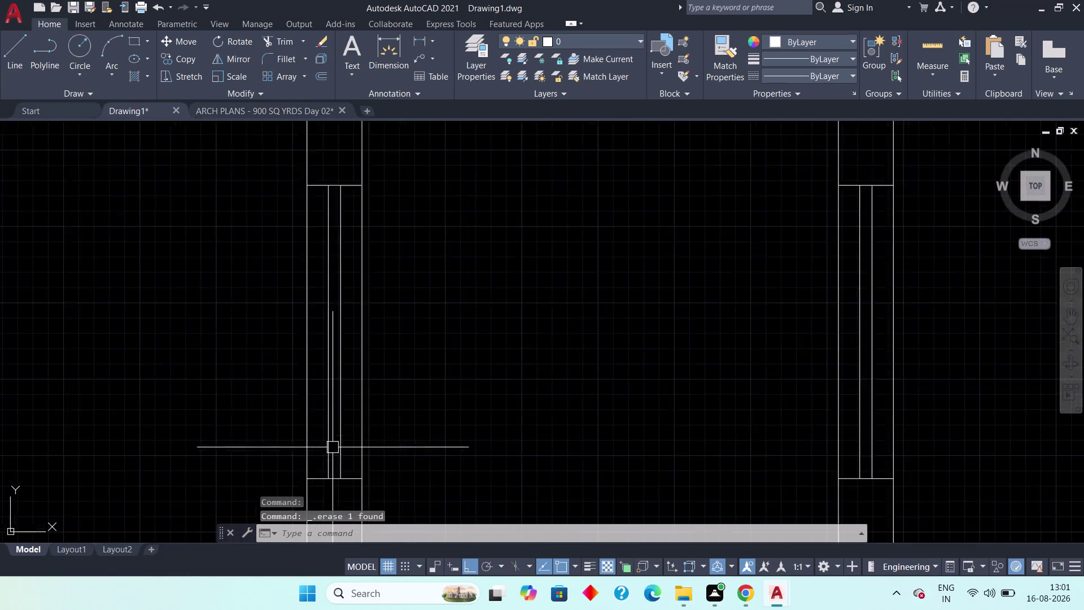
scroll(down, 3)
middle_drag(334, 440, 368, 209)
scroll(down, 3)
scroll(up, 3)
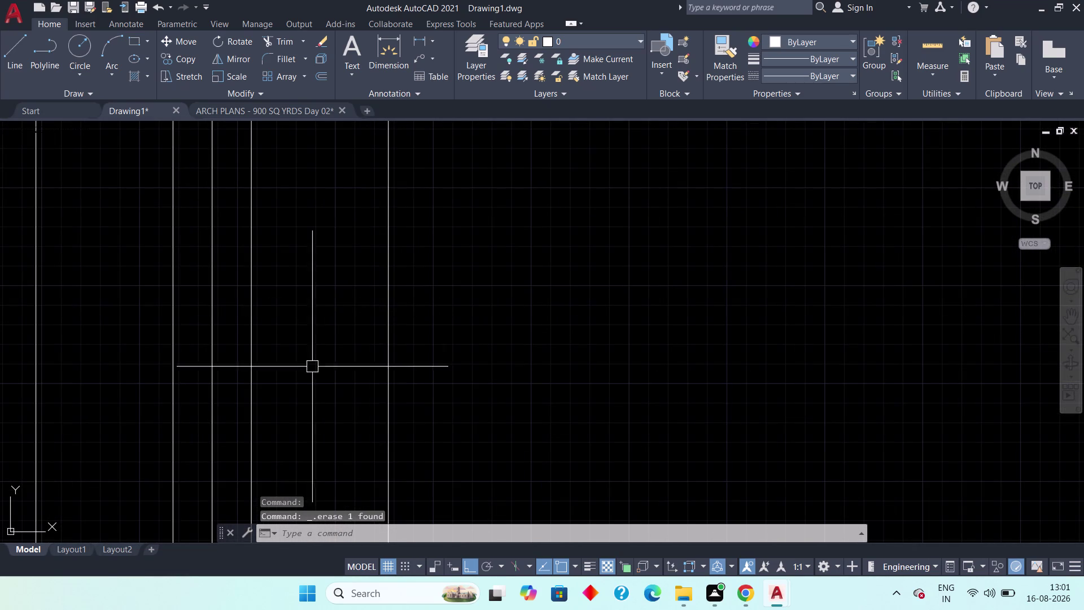
click(213, 399)
key(Delete)
Move to the far side of the plan and erase stray lines at two openings there.
scroll(down, 3)
middle_drag(349, 383, 694, 155)
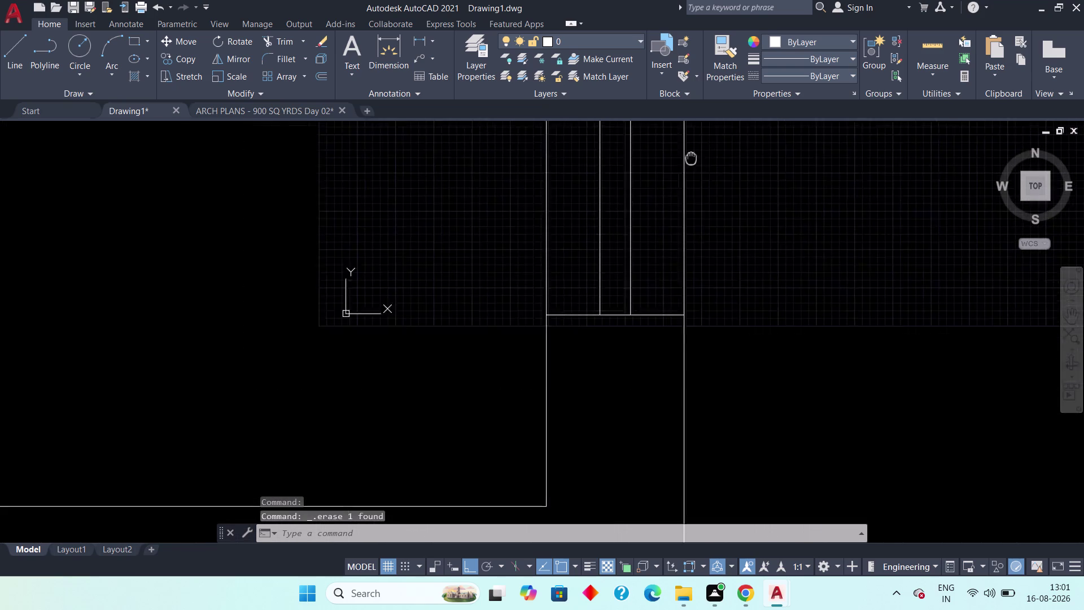
scroll(down, 3)
middle_drag(679, 419, 644, 128)
scroll(down, 3)
middle_drag(617, 329, 600, 224)
scroll(up, 3)
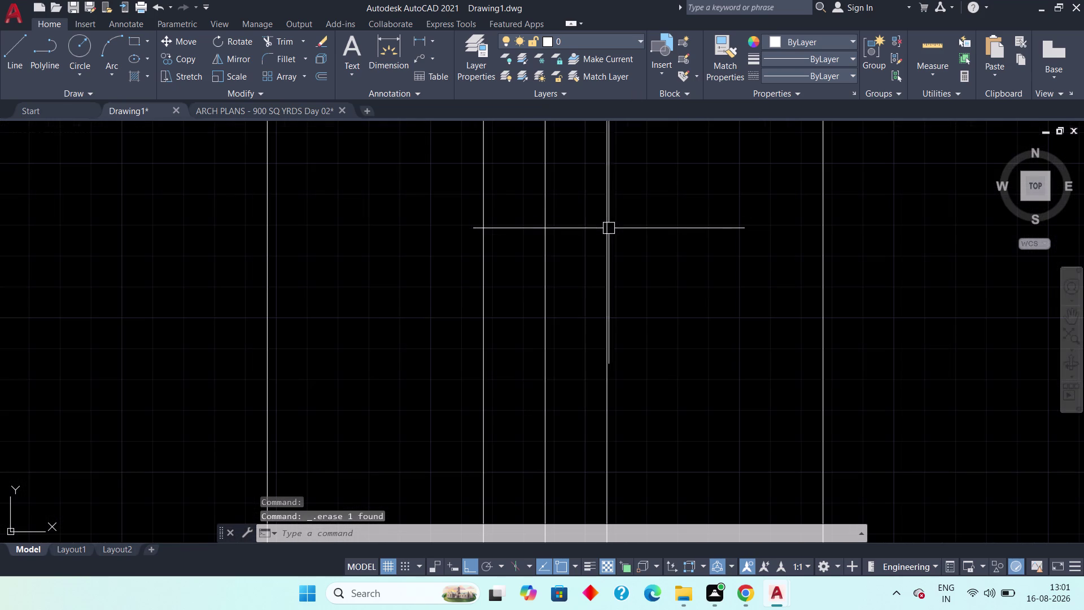
click(545, 291)
key(Delete)
scroll(down, 3)
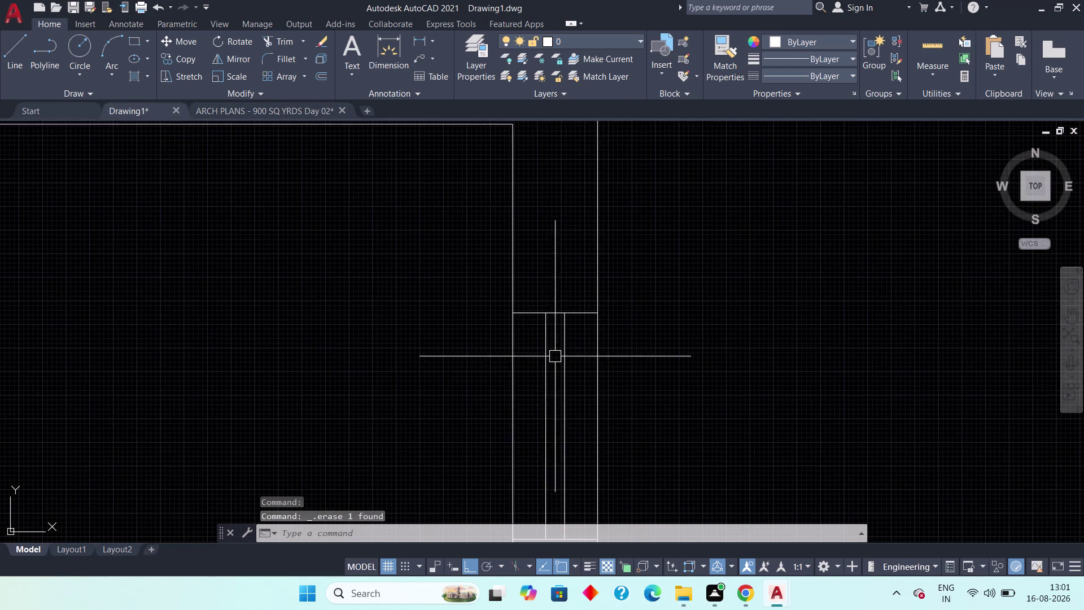
middle_drag(549, 368, 533, 41)
scroll(down, 3)
middle_drag(590, 346, 563, 144)
scroll(up, 3)
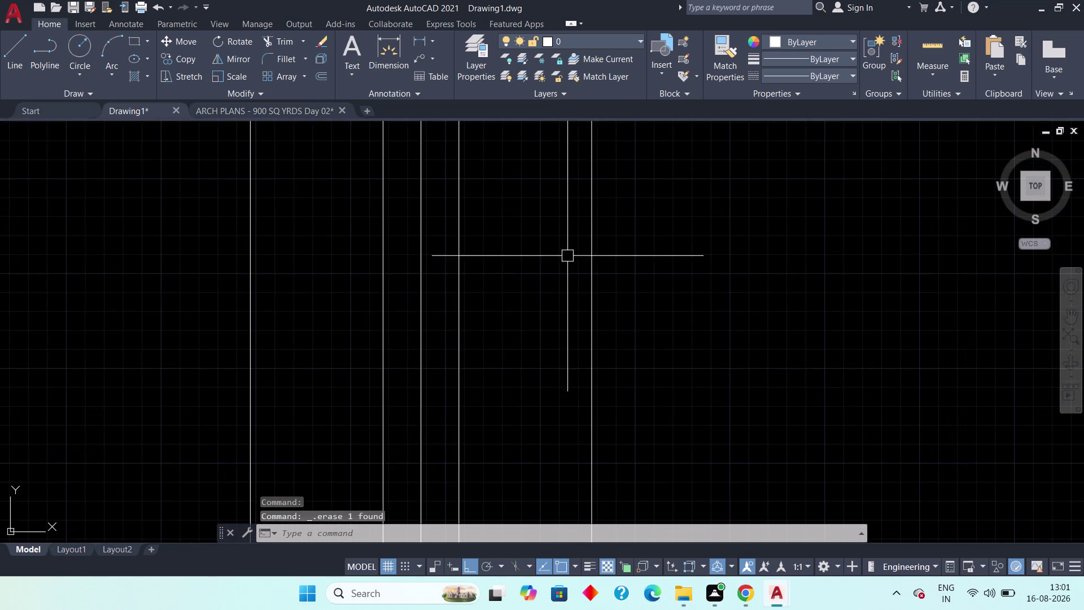
click(421, 367)
key(Delete)
Erase the stray lines at the next two openings.
scroll(down, 3)
middle_drag(497, 367, 652, 177)
scroll(down, 3)
middle_drag(582, 298, 705, 314)
middle_drag(348, 281, 491, 392)
scroll(up, 3)
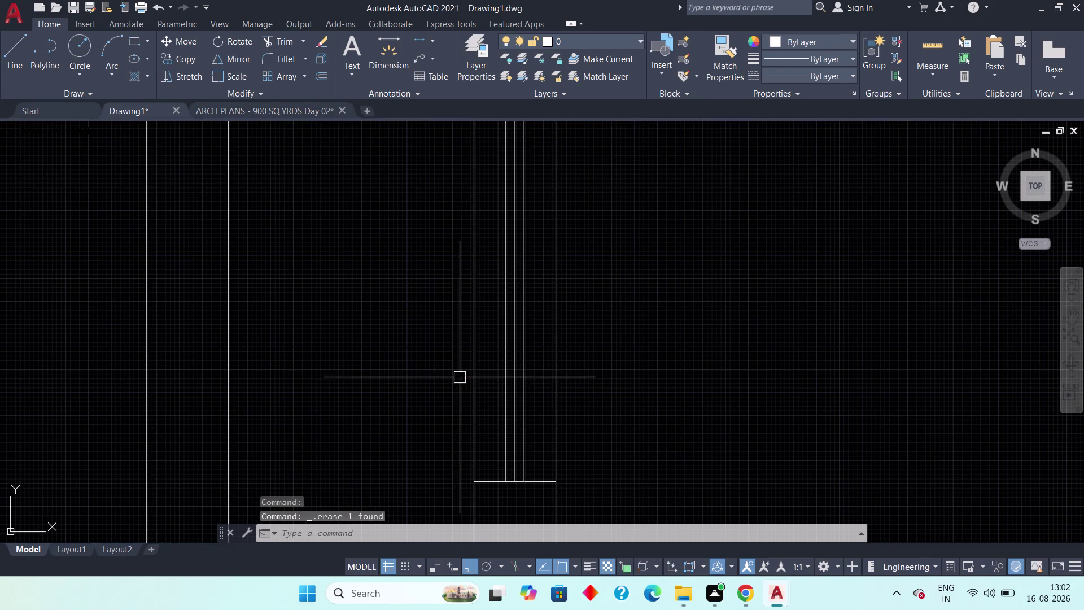
scroll(up, 3)
click(551, 364)
key(Delete)
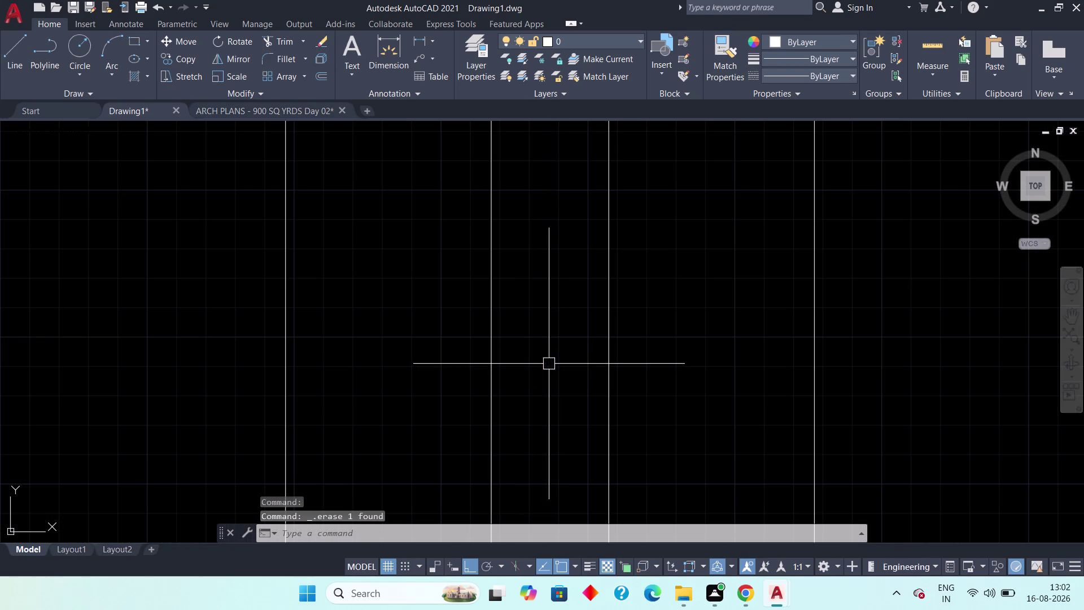
scroll(down, 3)
middle_drag(530, 309, 529, 414)
scroll(down, 3)
middle_drag(526, 273, 535, 363)
scroll(up, 3)
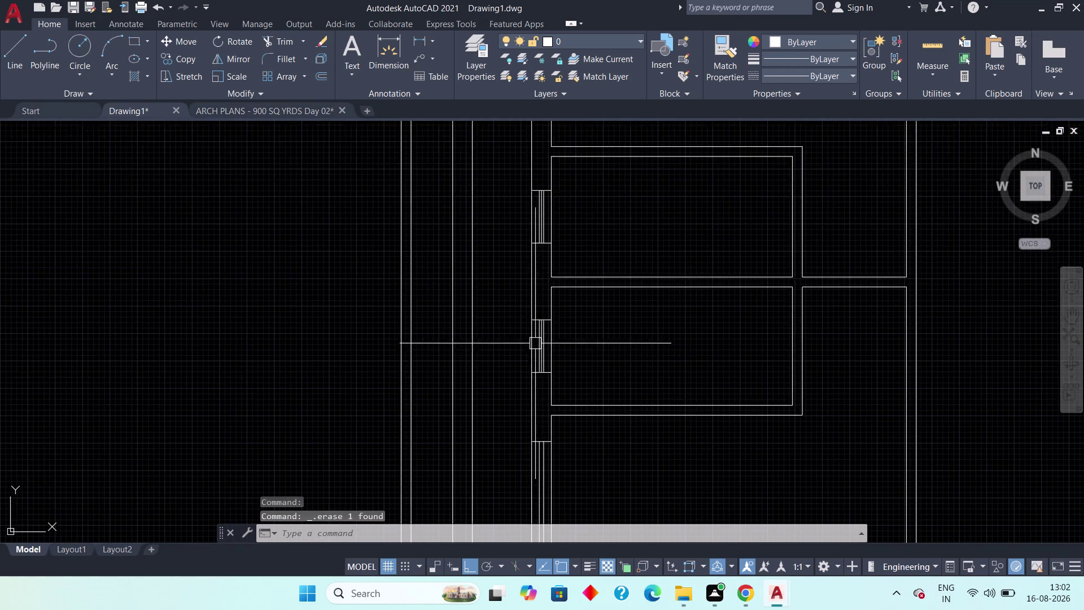
scroll(up, 3)
scroll(up, 3)
click(576, 341)
key(Delete)
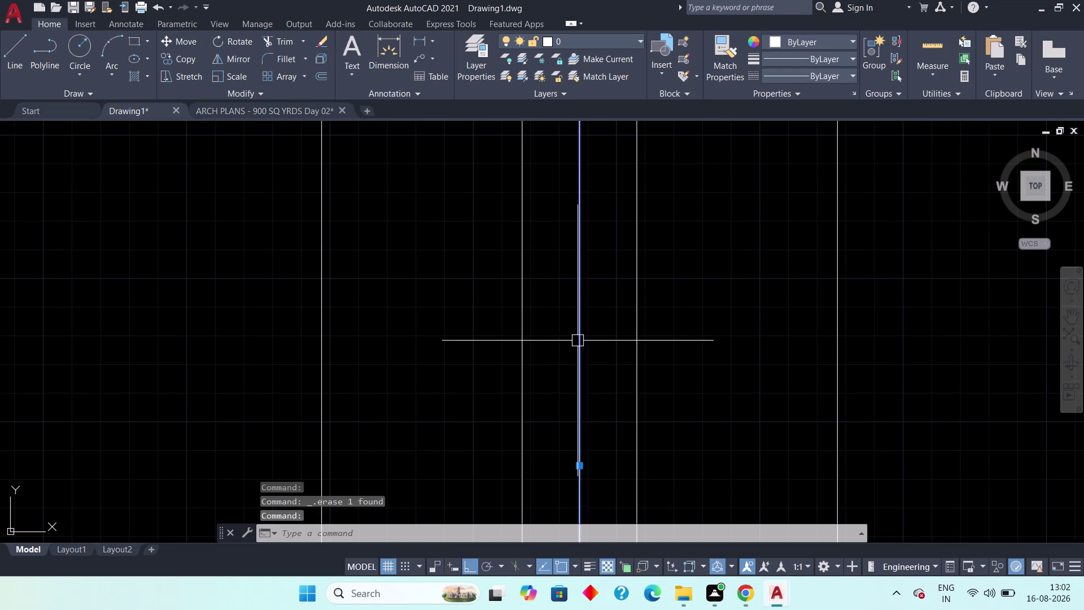
Erase one more stray line and move on toward the remaining openings.
scroll(down, 3)
middle_drag(559, 324, 556, 478)
scroll(down, 3)
scroll(up, 3)
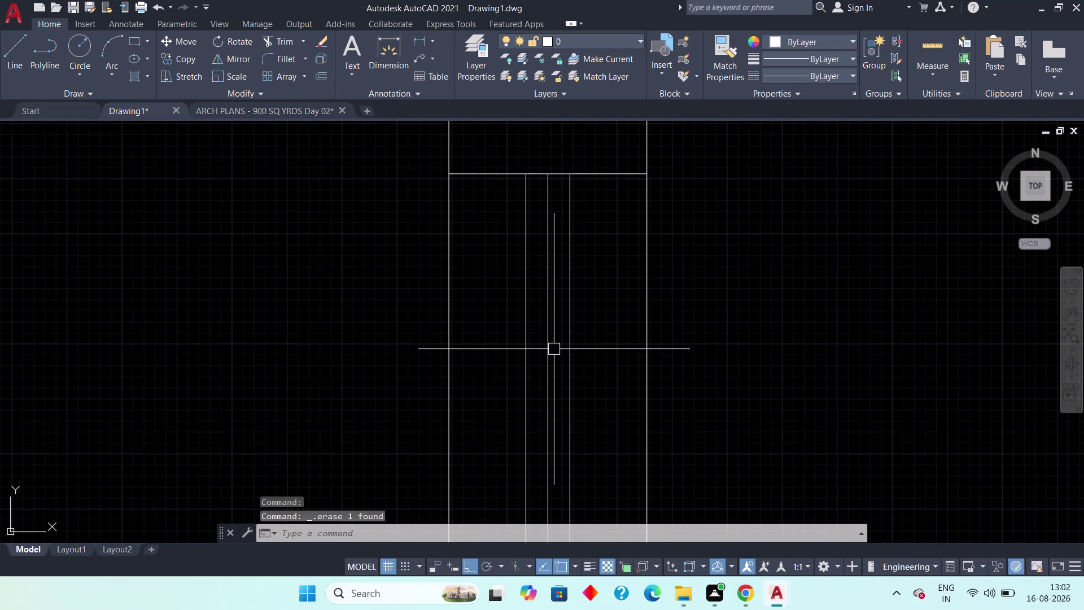
click(548, 370)
key(Delete)
scroll(down, 3)
middle_drag(552, 339, 554, 403)
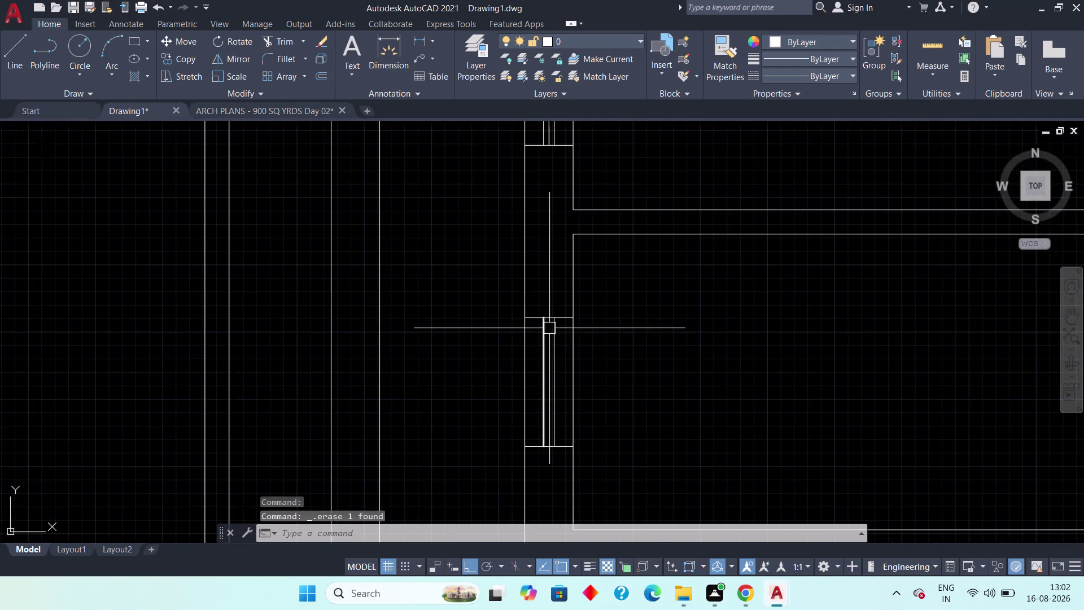
middle_drag(554, 404, 555, 491)
middle_drag(551, 371, 550, 511)
Erase the last leftover stray line at a window opening.
scroll(up, 3)
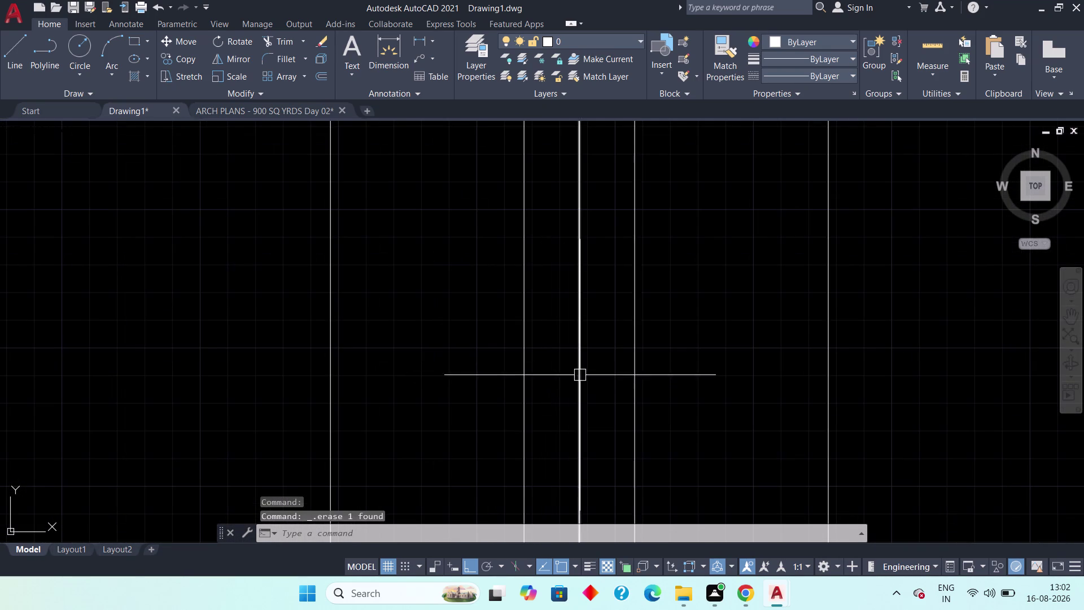
click(580, 375)
key(Delete)
scroll(down, 3)
scroll(down, 3)
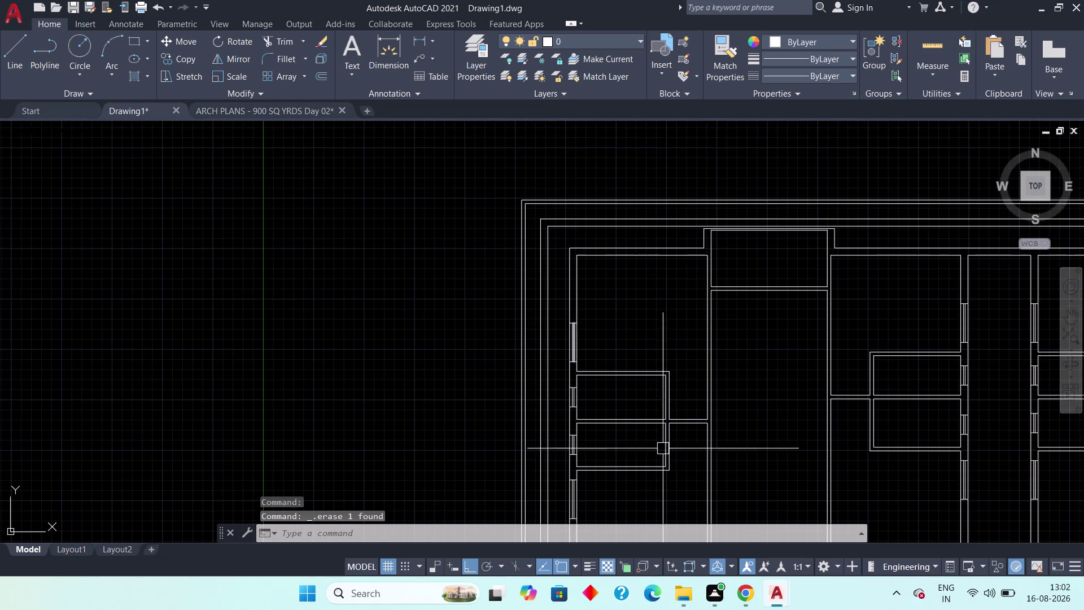
Reposition the view of the floor plan and start the Line command.
middle_drag(780, 453, 707, 366)
scroll(up, 3)
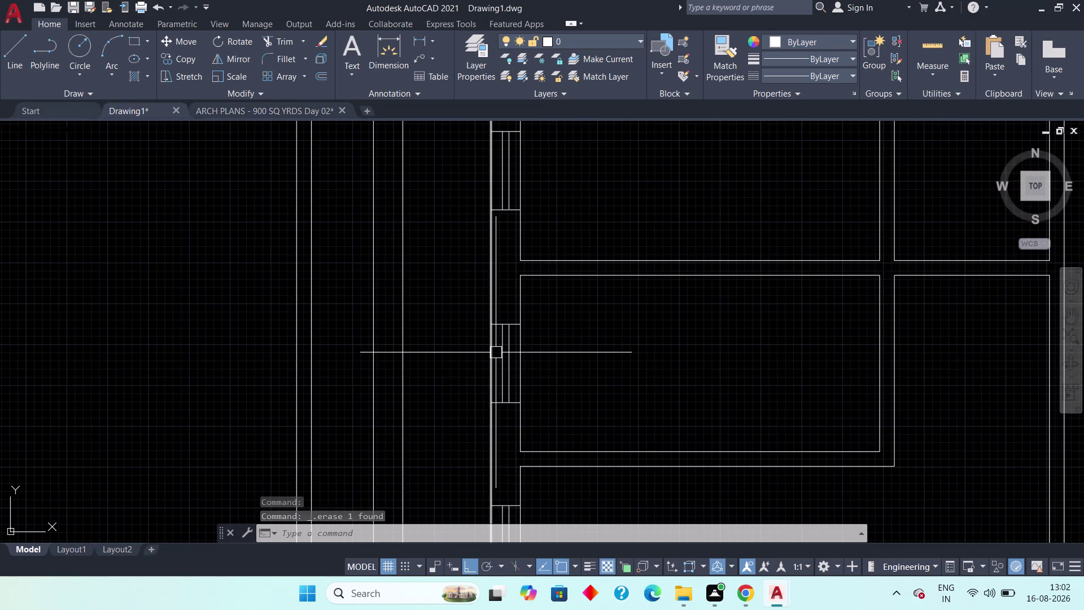
scroll(down, 3)
middle_drag(645, 387, 466, 279)
middle_drag(648, 354, 501, 259)
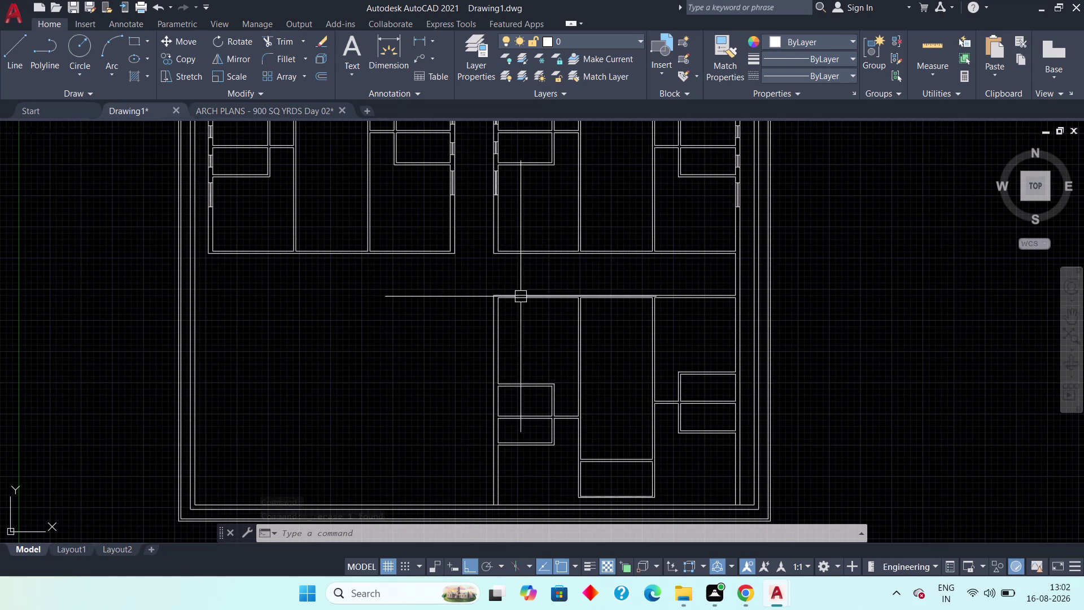
scroll(up, 3)
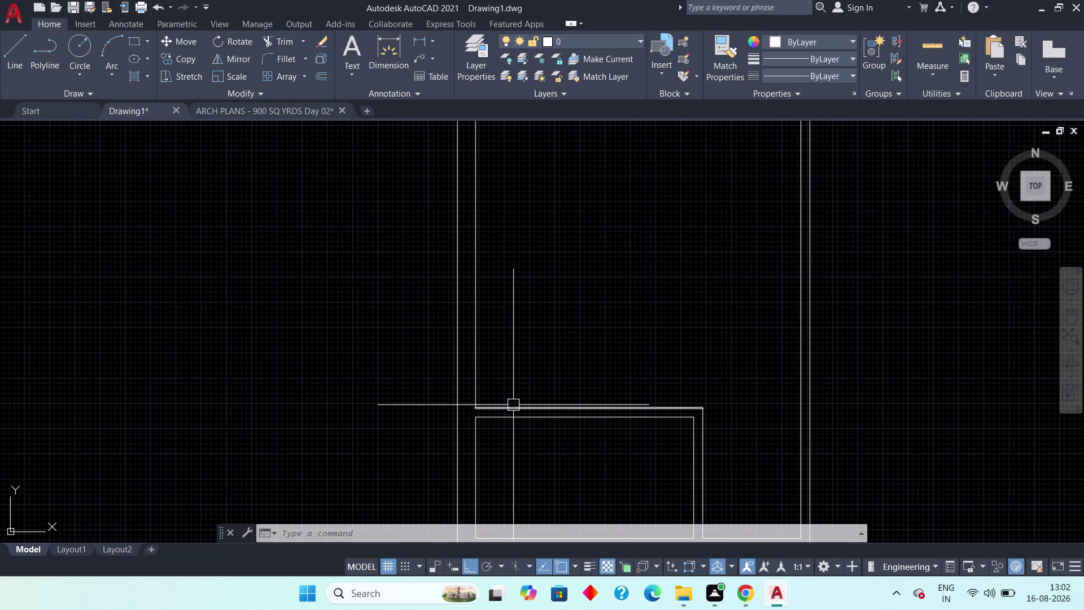
click(23, 61)
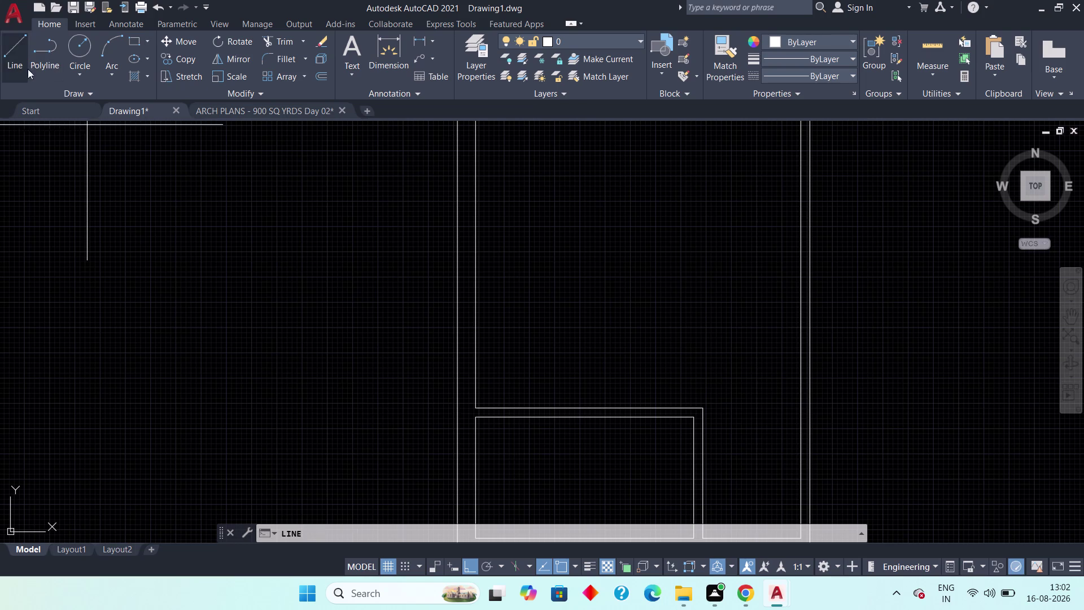
Draw a short line across the wall at the first window opening.
middle_drag(312, 296, 322, 220)
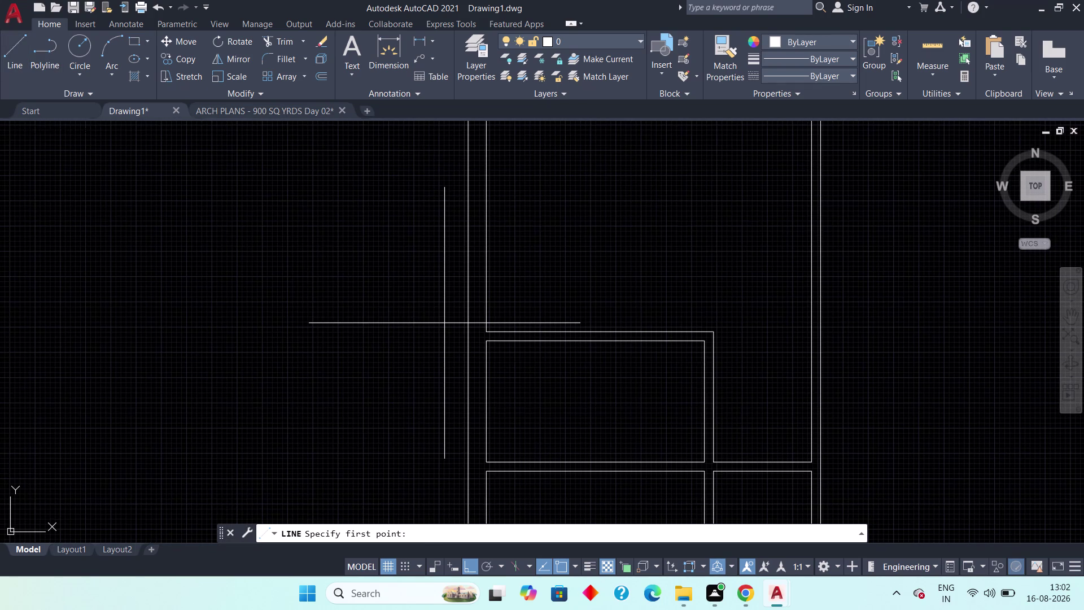
scroll(up, 3)
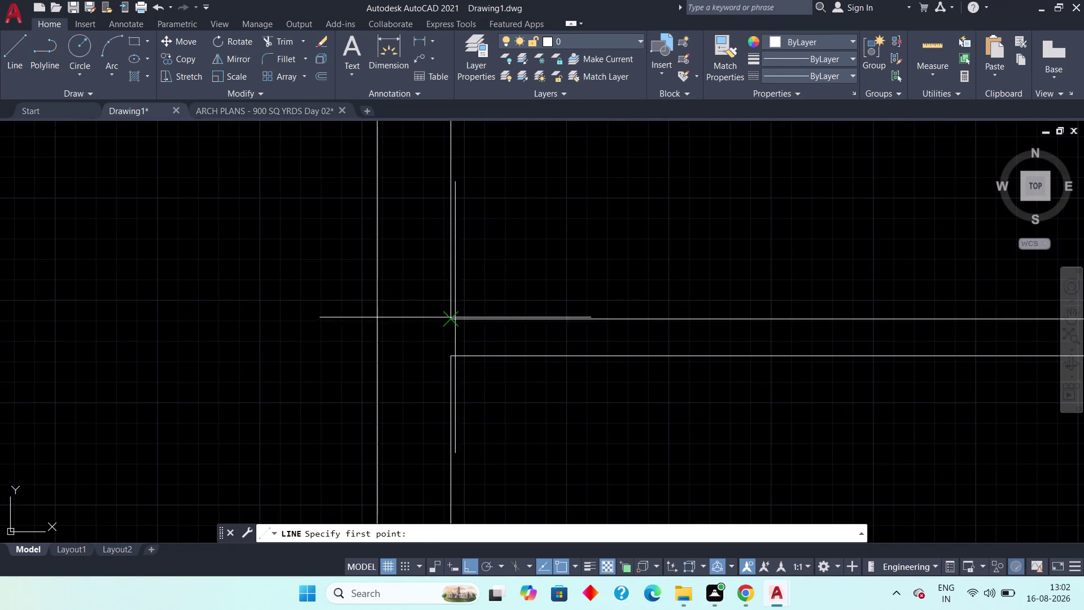
click(456, 318)
click(375, 317)
key(F1)
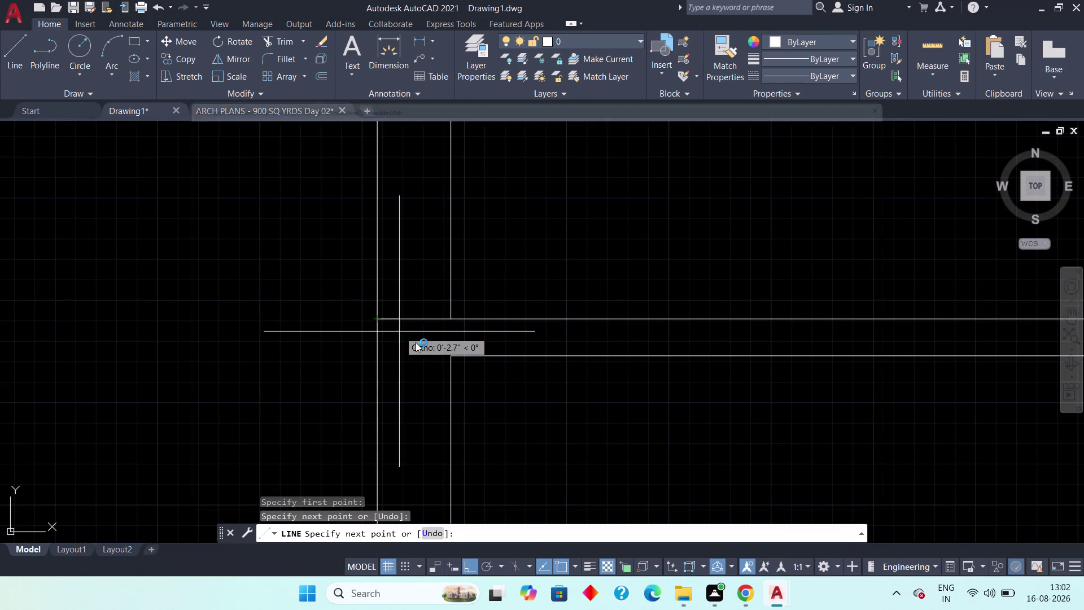
click(925, 76)
key(Escape)
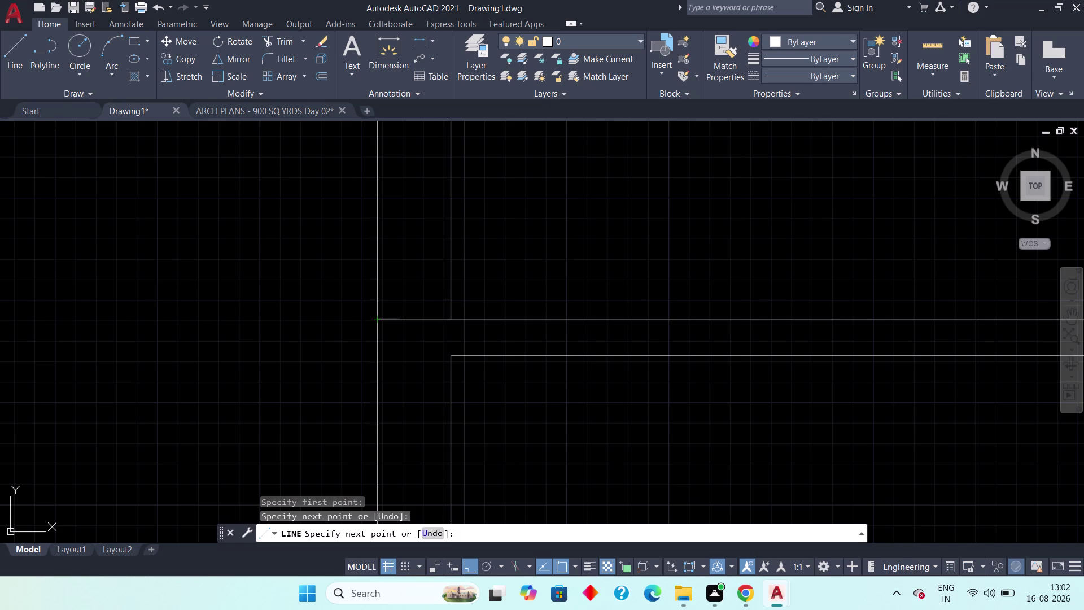
Draw short lines across the wall thickness at the next two openings.
scroll(down, 3)
middle_drag(496, 285, 485, 271)
scroll(down, 3)
key(space)
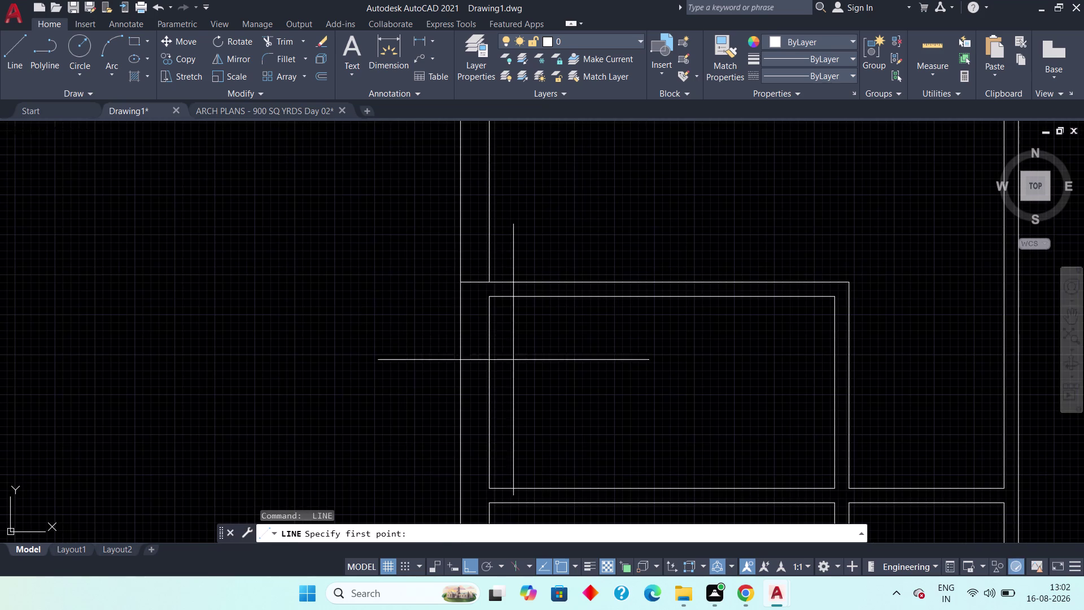
click(488, 394)
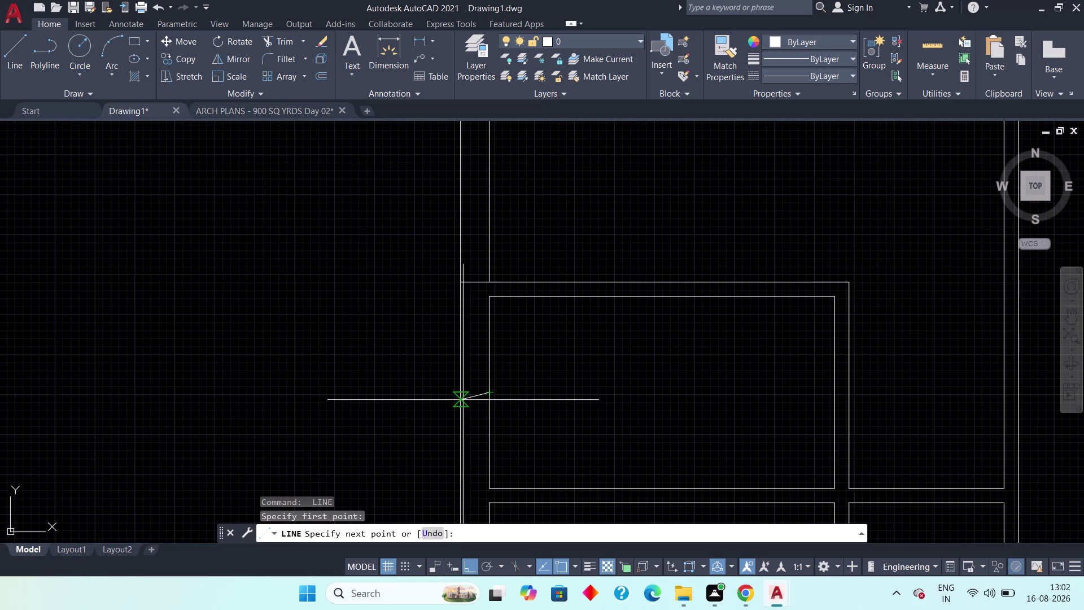
click(457, 394)
key(Escape)
middle_drag(511, 430, 481, 282)
scroll(down, 3)
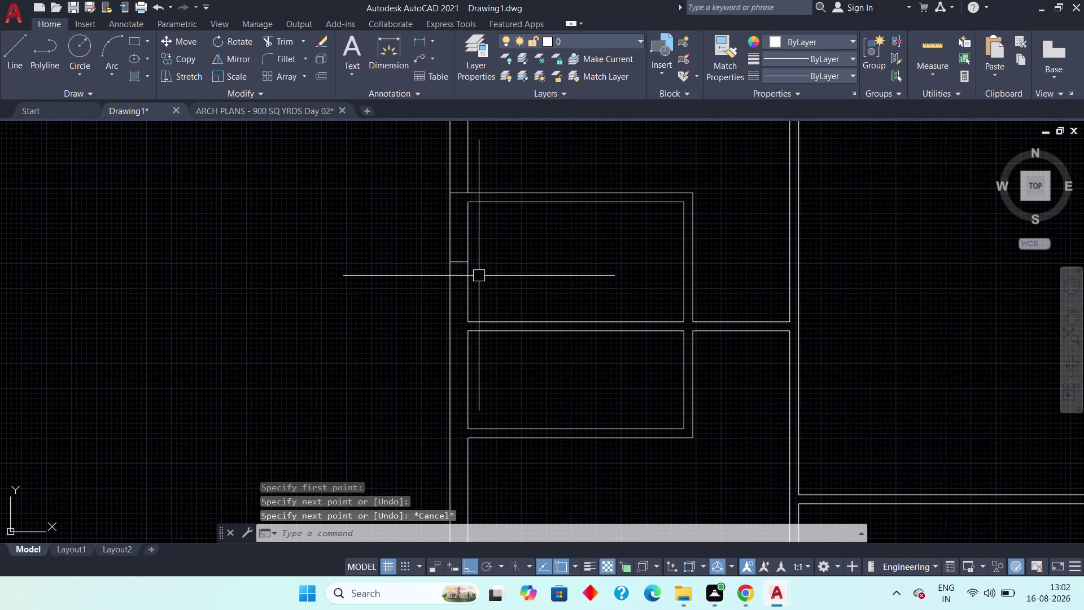
key(space)
click(468, 384)
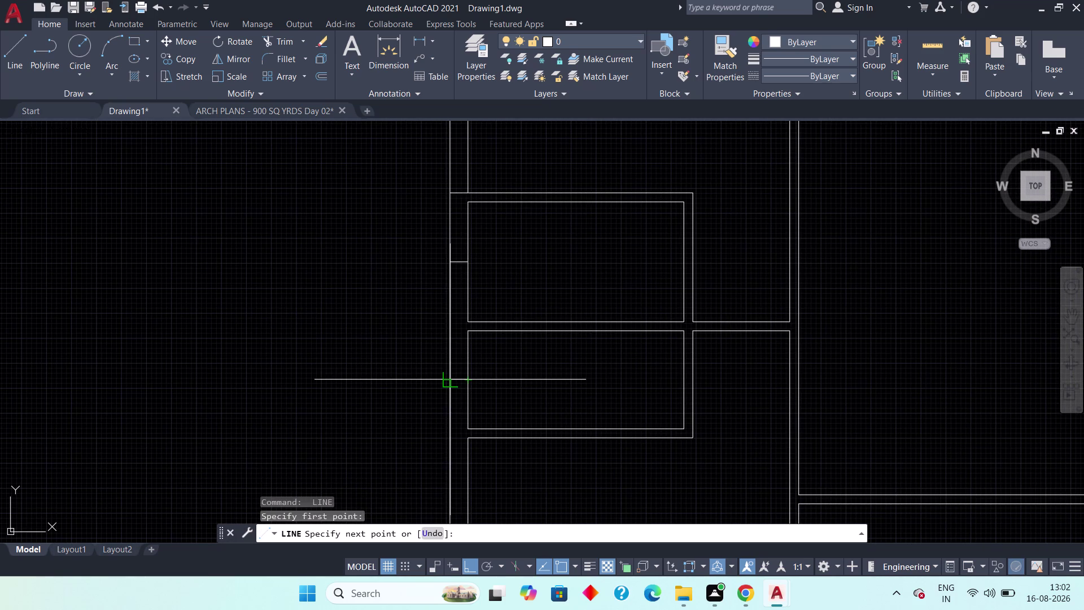
click(453, 386)
key(Escape)
Draw another short wall-edge line, then reposition the view toward the right wall.
middle_drag(476, 413, 472, 290)
scroll(up, 3)
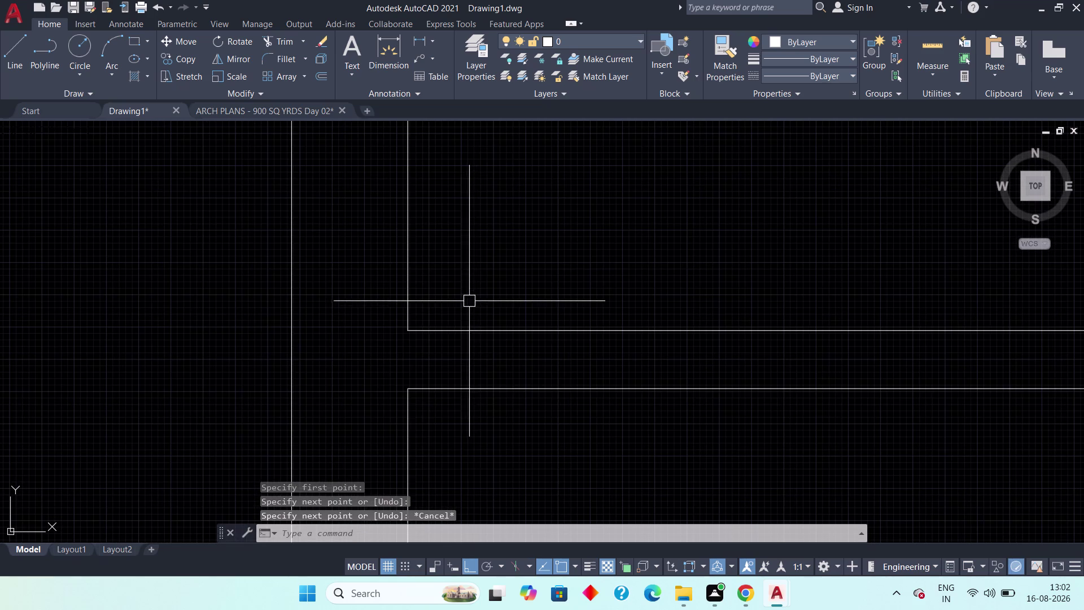
key(space)
drag(409, 388, 402, 388)
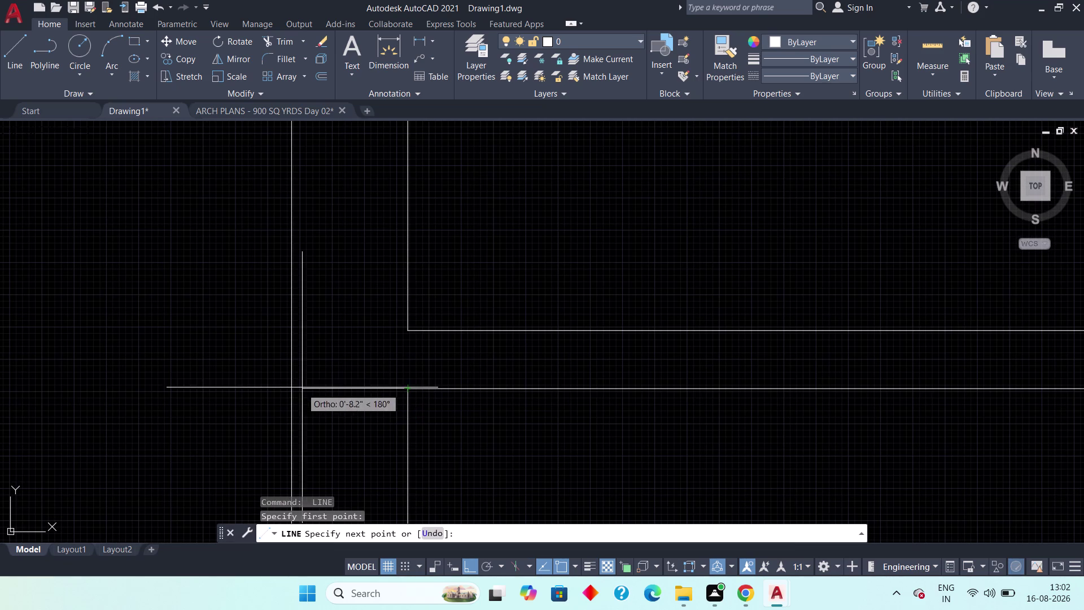
click(291, 390)
key(Escape)
scroll(down, 3)
middle_drag(461, 372, 446, 367)
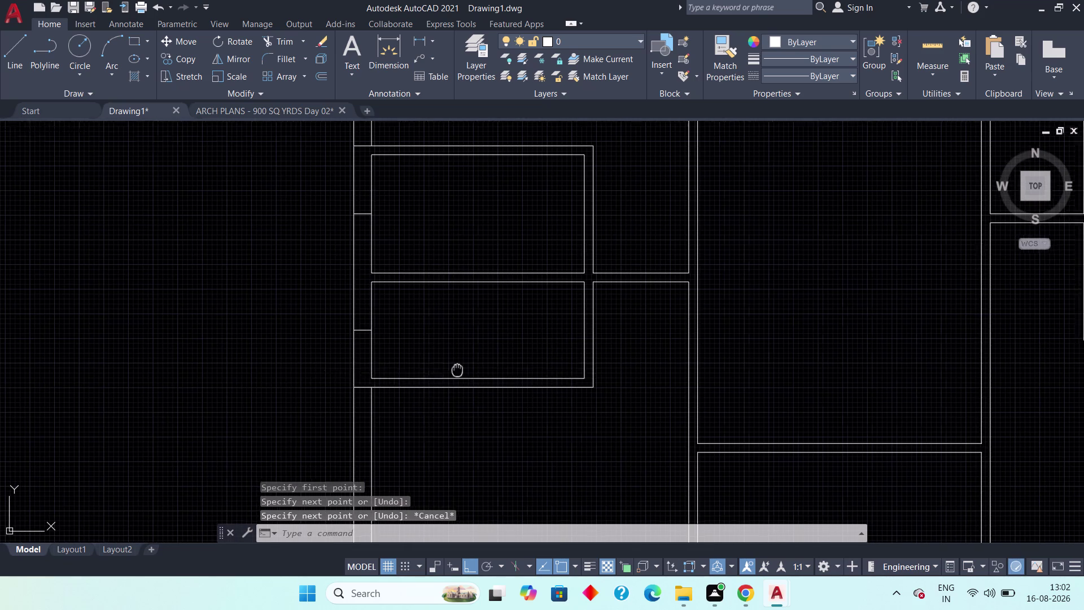
middle_drag(446, 367, 408, 349)
scroll(down, 3)
scroll(down, 3)
middle_drag(570, 329, 287, 275)
scroll(up, 3)
Draw two short lines across the right wall marking its opening edges.
key(space)
middle_drag(268, 395, 296, 346)
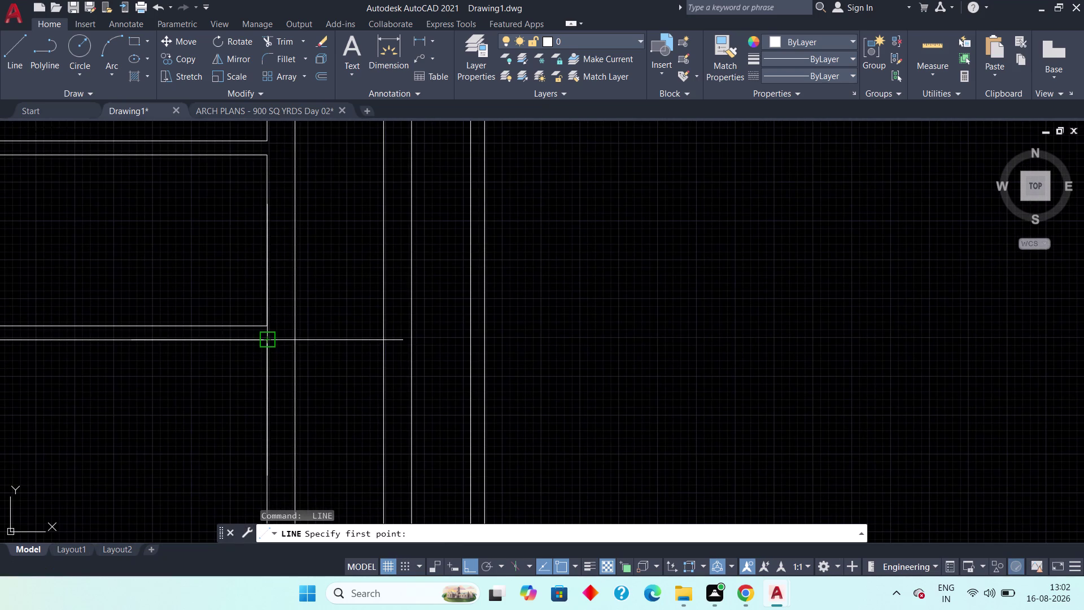
click(268, 344)
click(295, 345)
key(Escape)
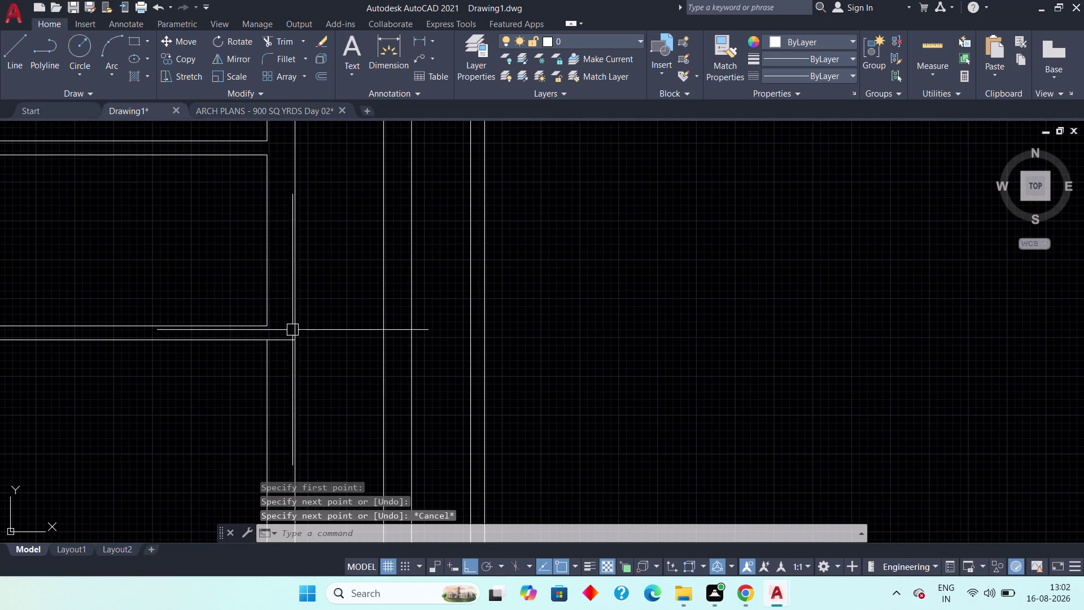
middle_drag(298, 267, 299, 342)
key(space)
click(268, 311)
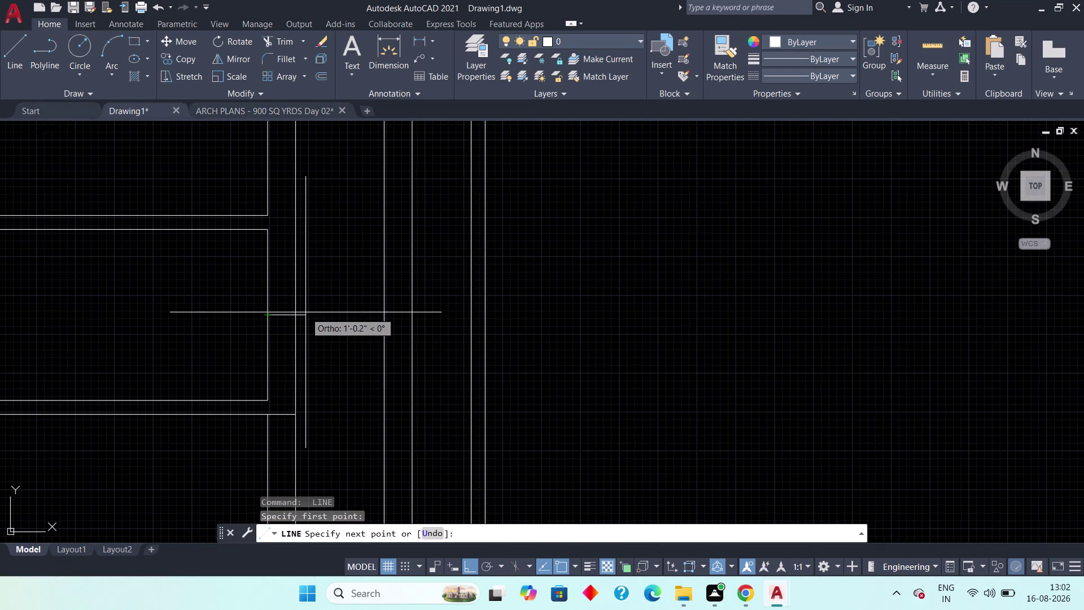
click(297, 312)
key(Escape)
Mark two more opening edges with short lines, then cancel LINE.
middle_drag(315, 291, 309, 354)
scroll(down, 3)
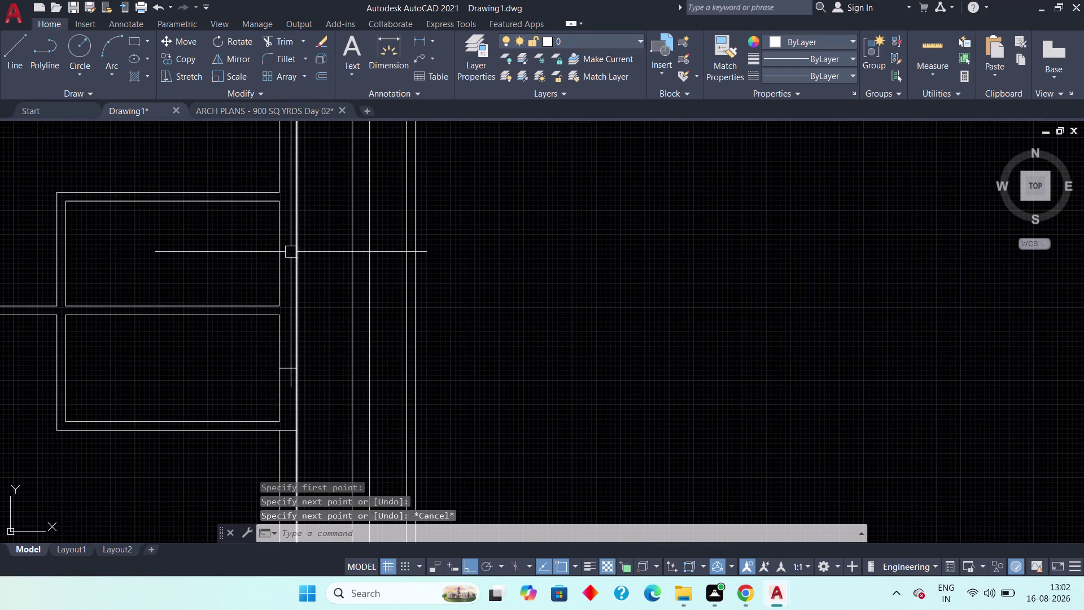
scroll(up, 3)
key(space)
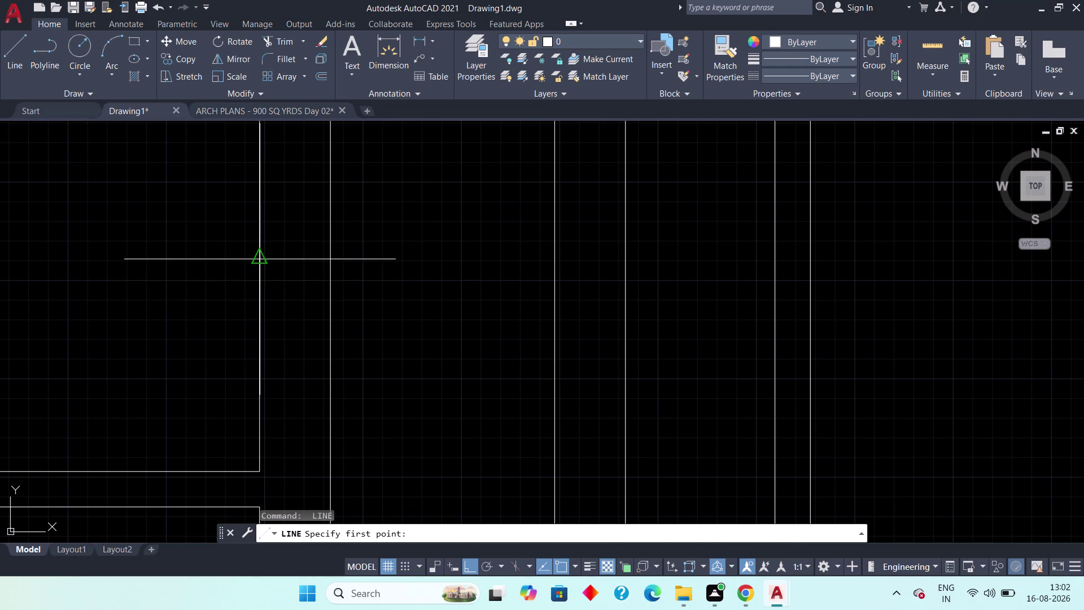
click(261, 260)
click(334, 256)
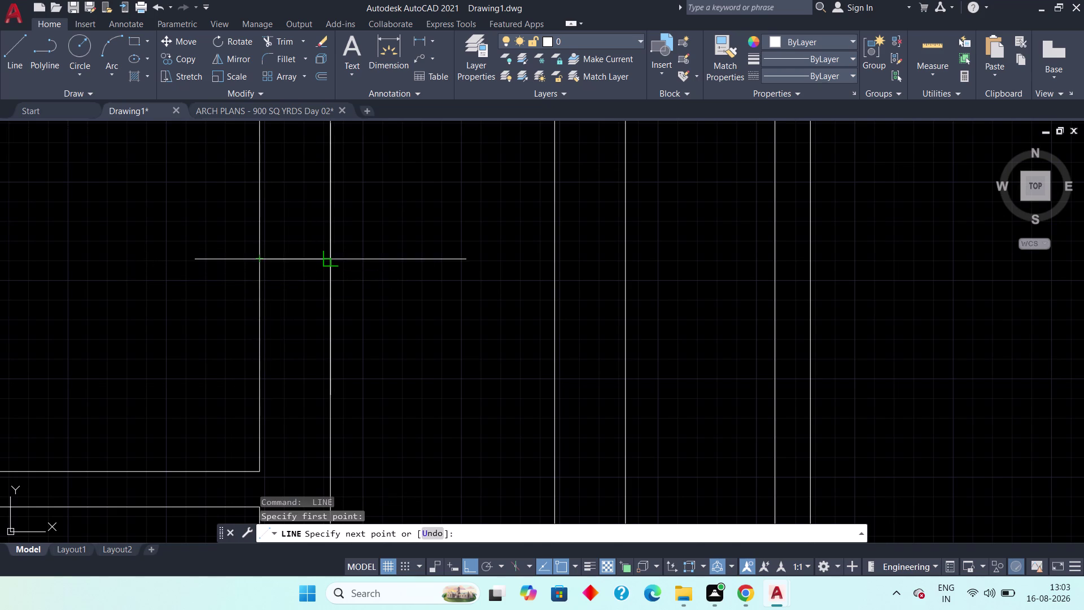
key(Escape)
scroll(down, 3)
middle_drag(326, 236, 329, 296)
scroll(up, 3)
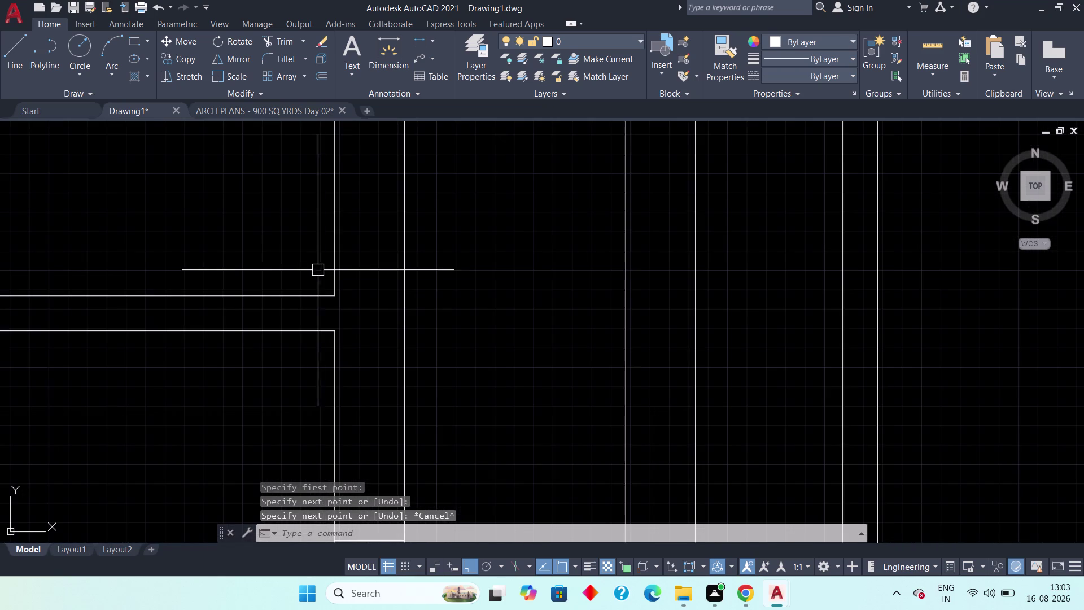
key(space)
click(335, 293)
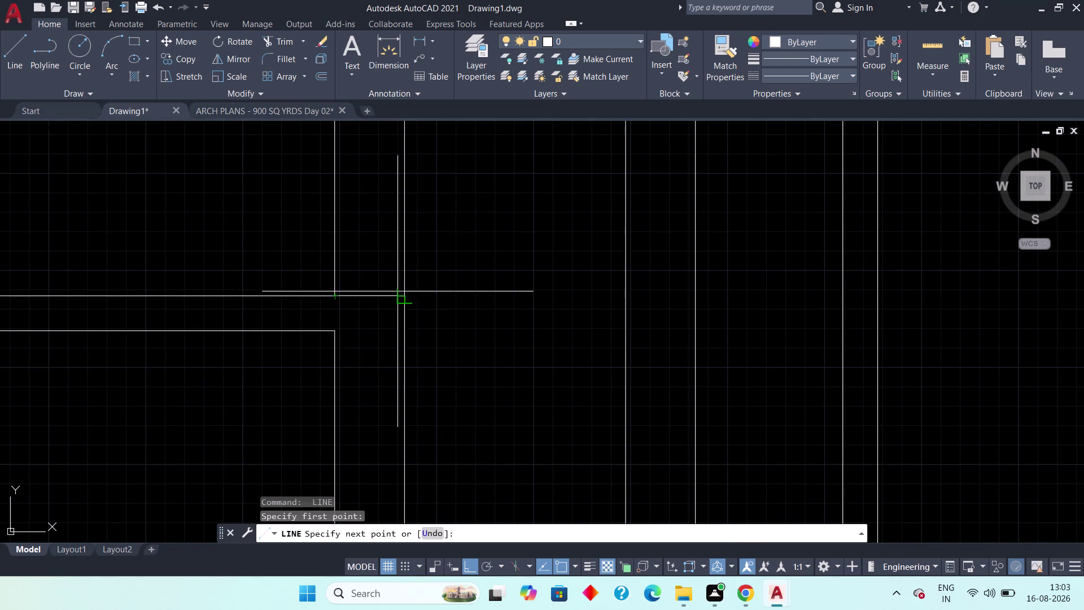
click(404, 294)
key(Escape)
key(Escape)
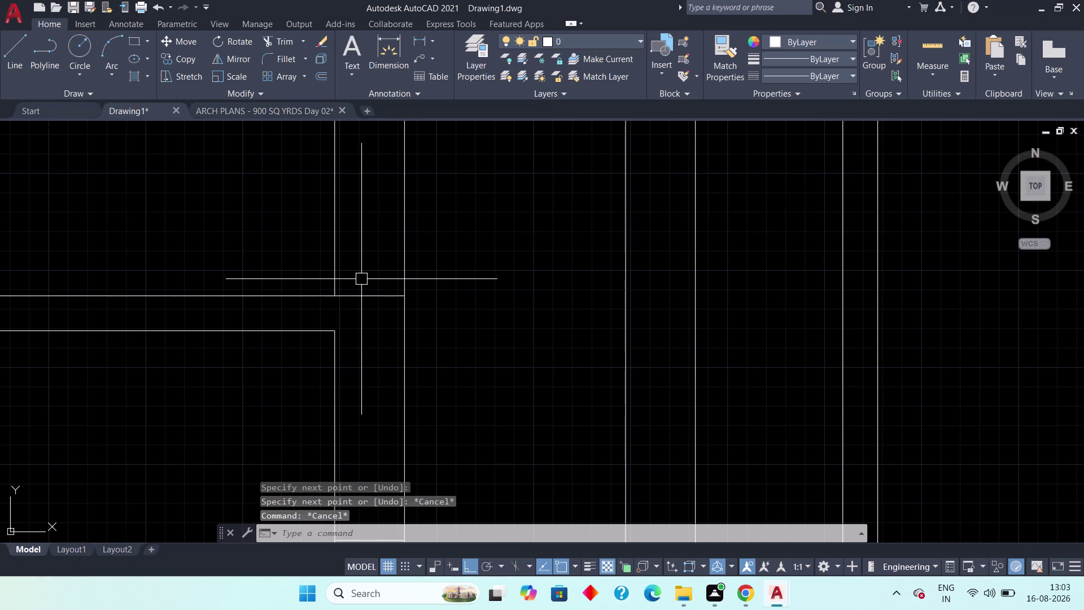
Offset a wall-opening line by 1' to one side.
text(of)
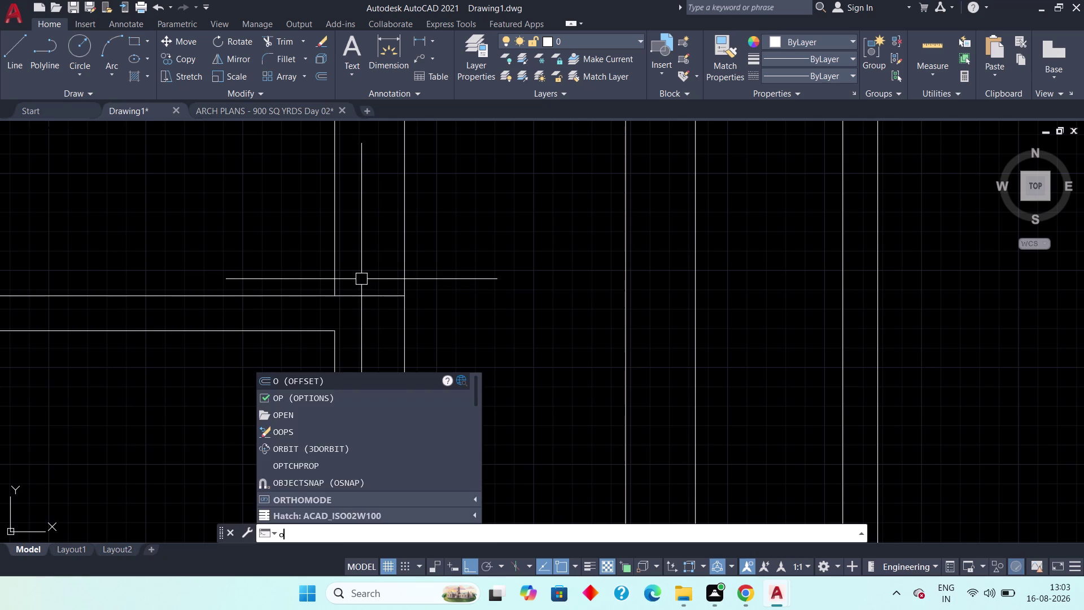
text(f 1')
key(space)
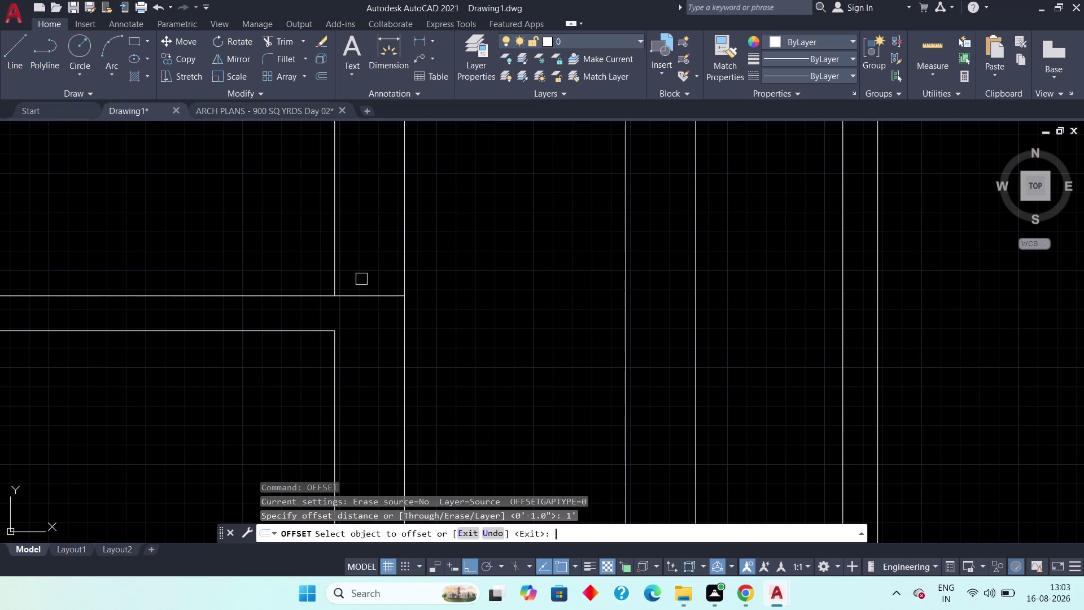
click(365, 299)
click(365, 267)
Abandon a second offset near the lower room and delete the stray short line.
scroll(down, 3)
middle_drag(378, 340, 377, 340)
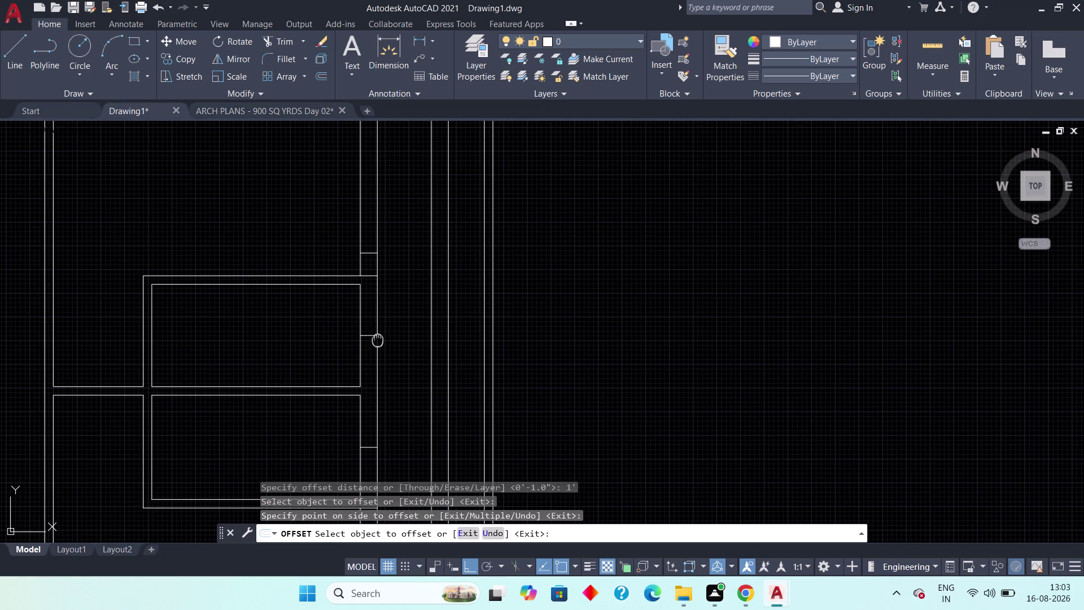
middle_drag(378, 340, 353, 163)
scroll(up, 3)
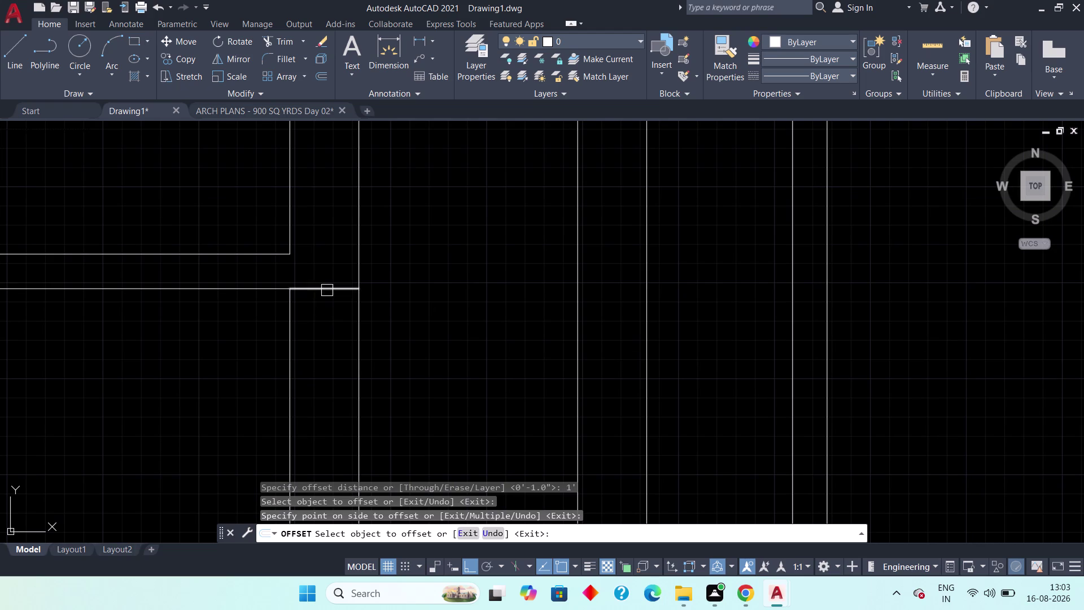
click(328, 290)
drag(331, 346, 335, 360)
scroll(down, 3)
key(Escape)
click(328, 341)
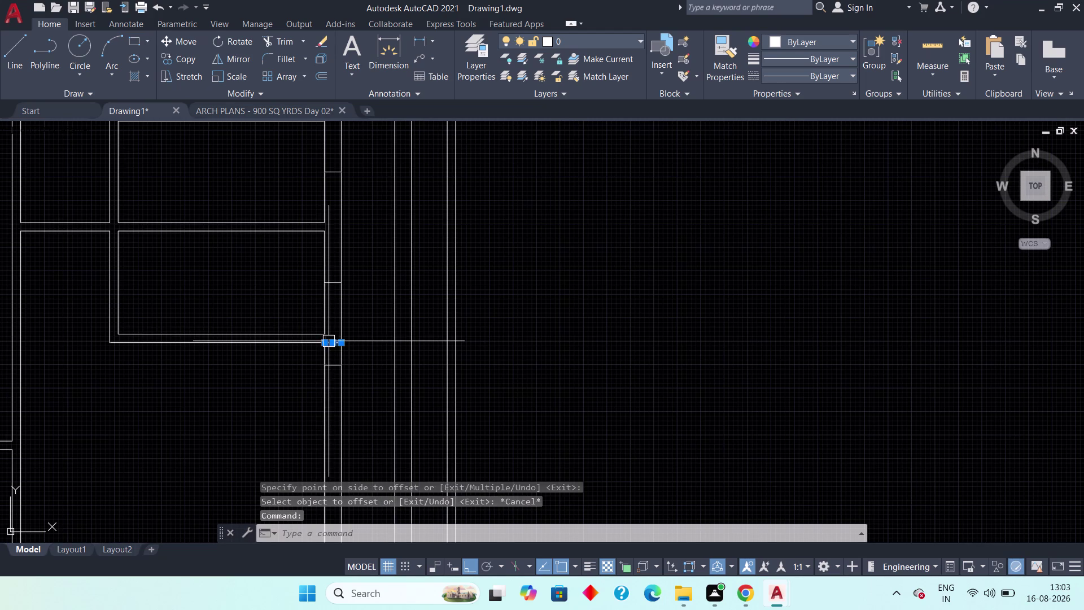
key(Delete)
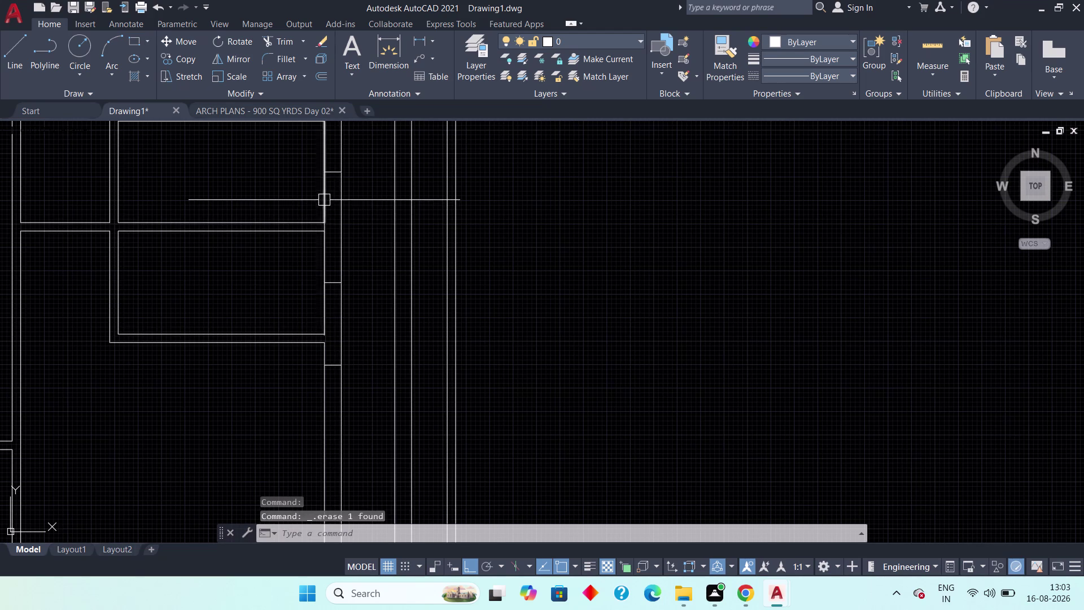
Delete the unwanted line near the window openings and zoom to check.
middle_drag(337, 224, 347, 366)
scroll(up, 3)
click(368, 253)
key(Delete)
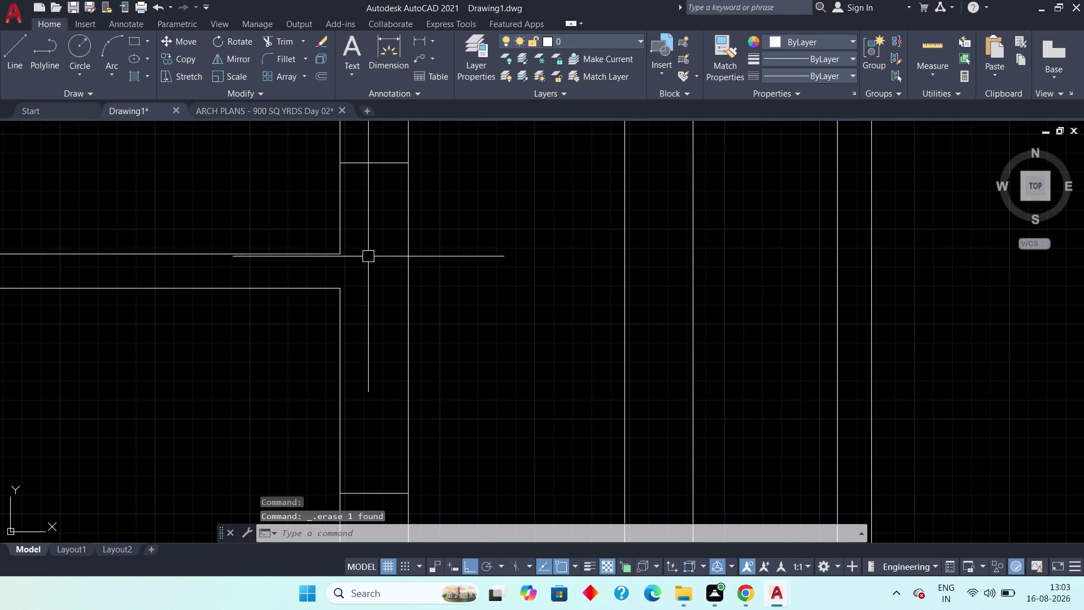
scroll(down, 3)
scroll(down, 3)
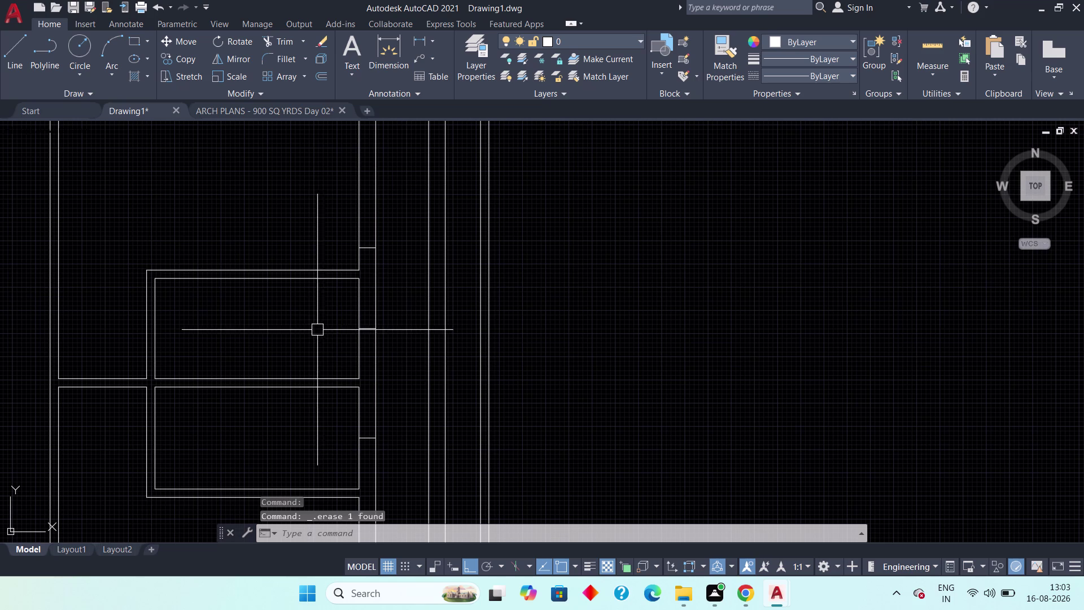
scroll(down, 3)
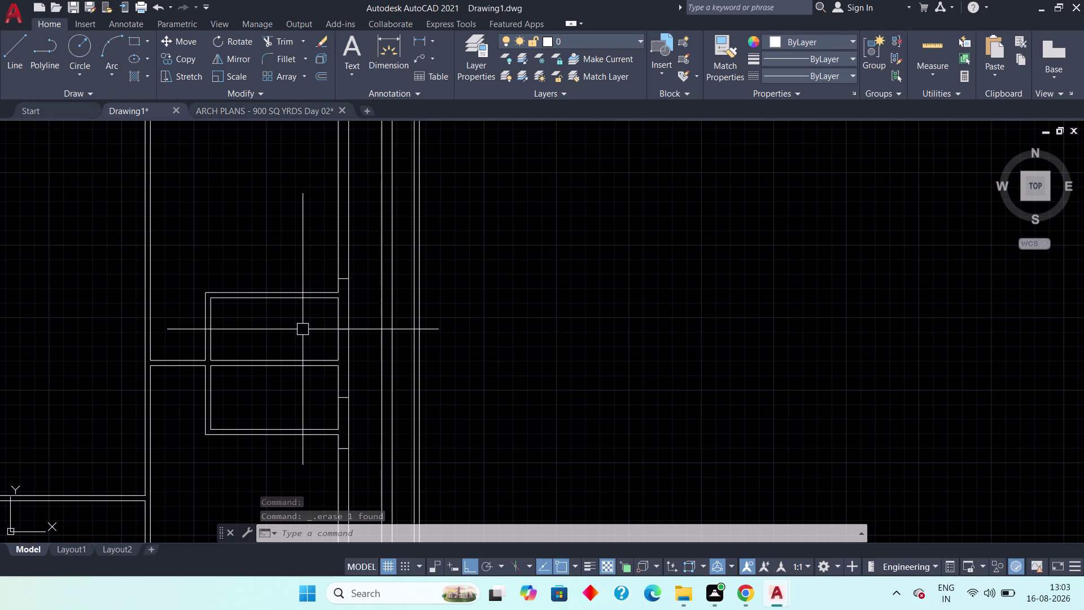
scroll(up, 3)
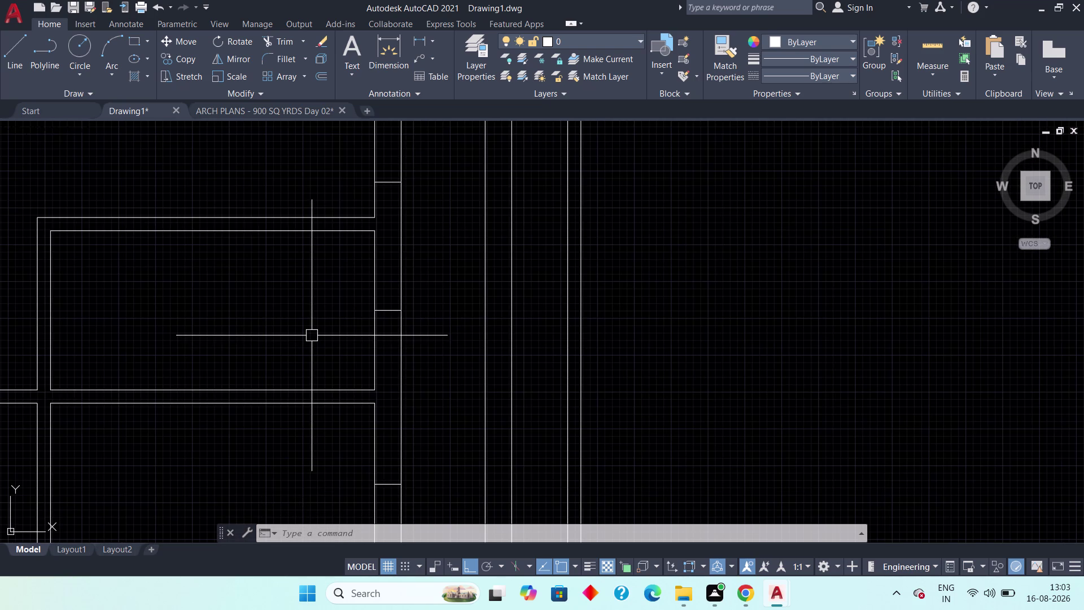
scroll(down, 3)
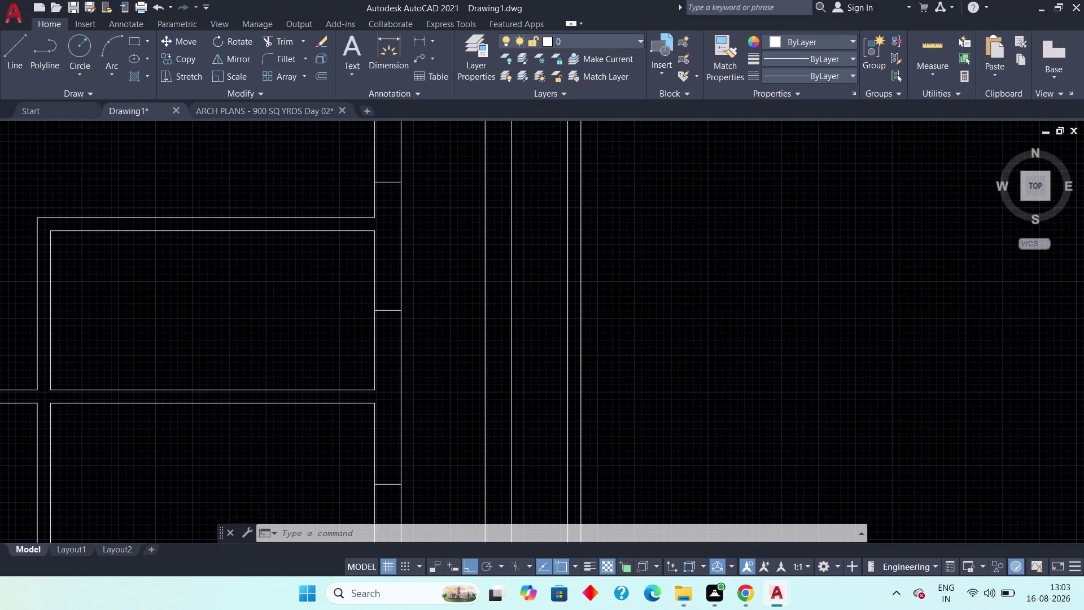
Cancel the started command and pan the plan to another wall.
key(o)
key(Escape)
scroll(down, 3)
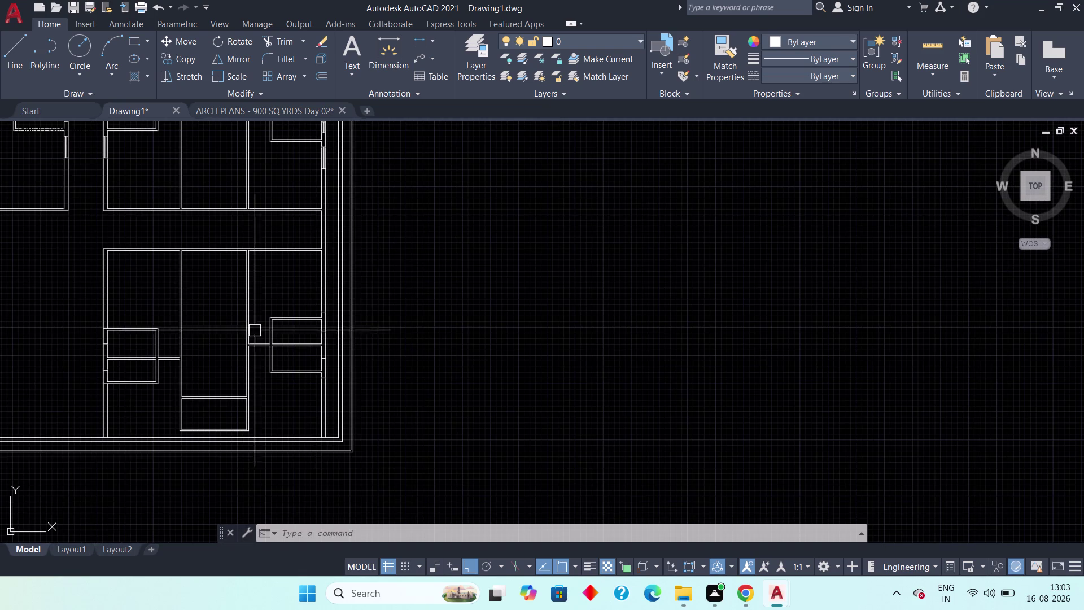
scroll(up, 3)
middle_drag(127, 339, 183, 341)
scroll(up, 3)
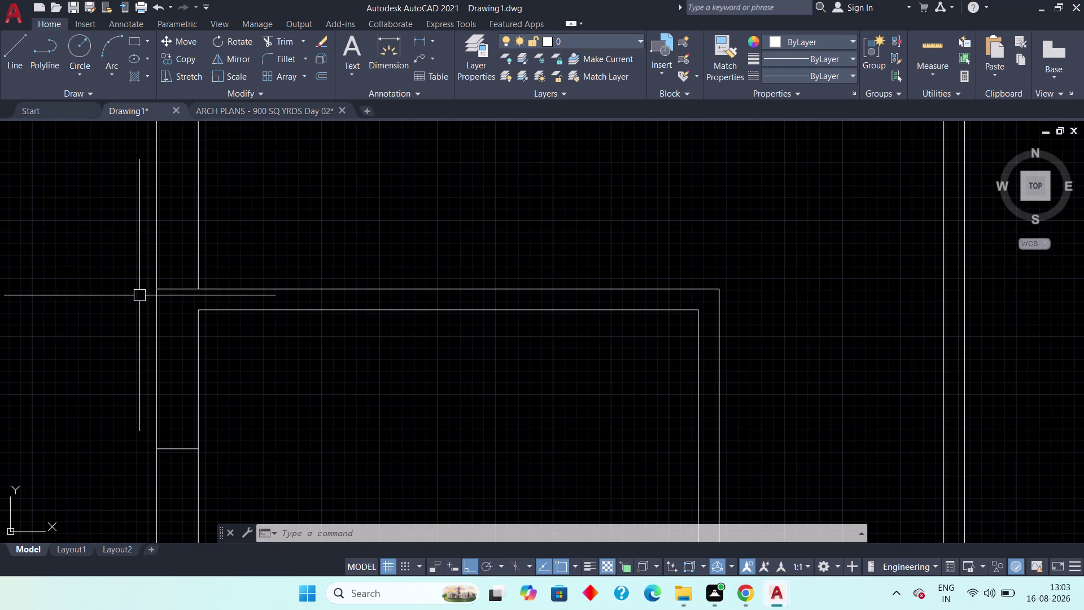
key(Escape)
Offset sill lines 1' apart at the first several window openings.
text(o)
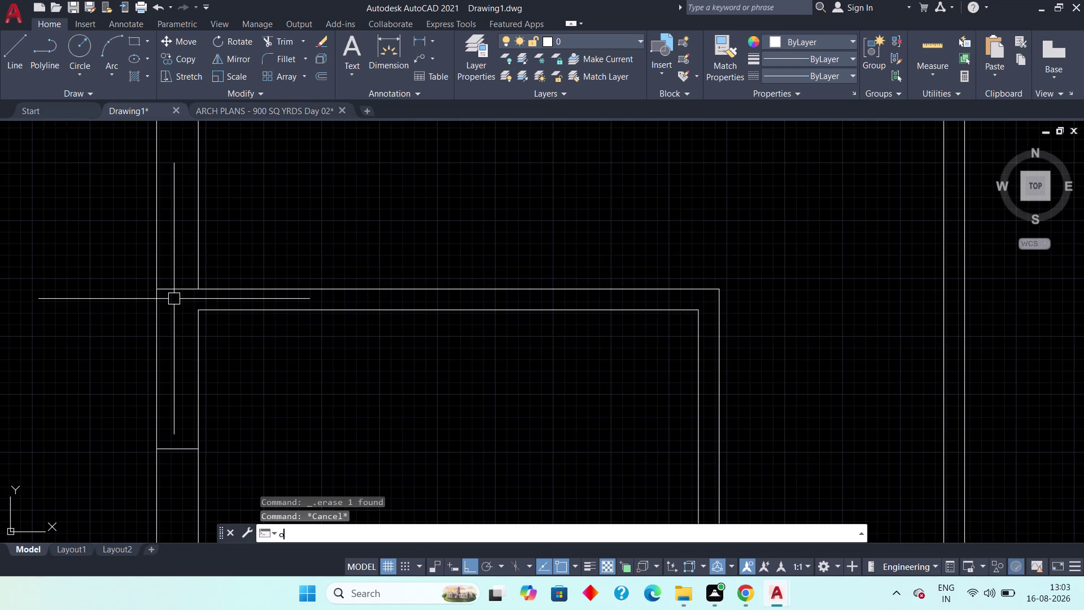
text(ff 1')
key(space)
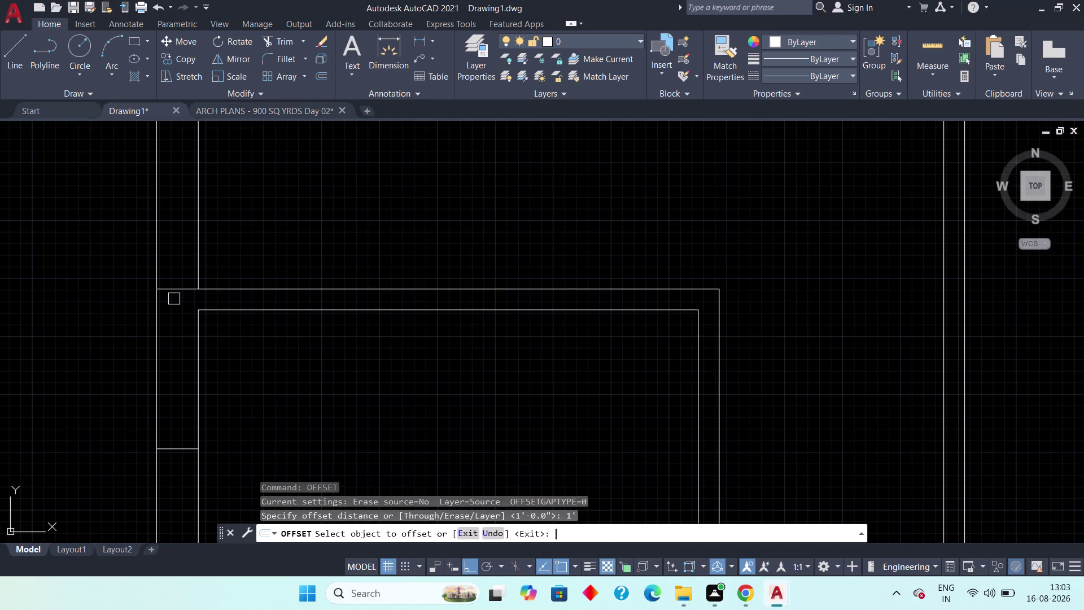
click(174, 291)
click(174, 252)
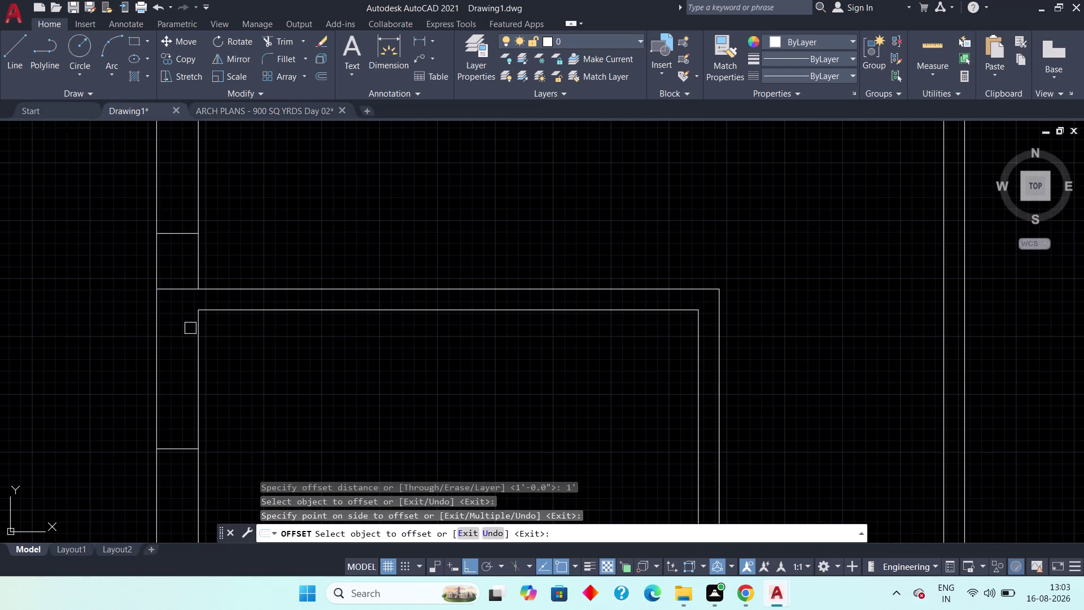
click(181, 453)
click(175, 426)
drag(182, 451, 181, 524)
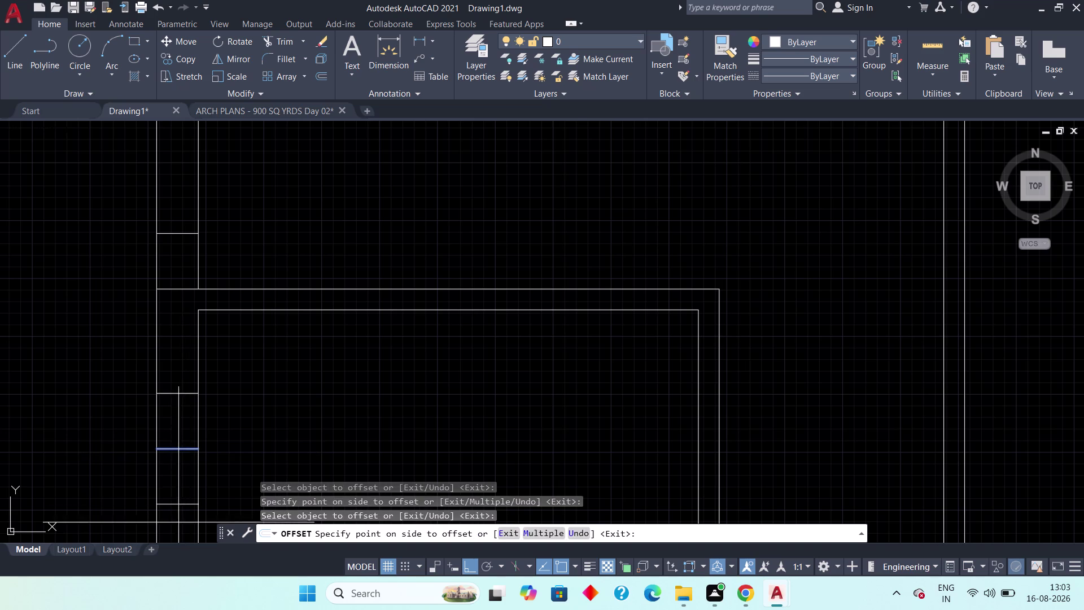
click(178, 522)
middle_drag(171, 522, 196, 265)
scroll(down, 3)
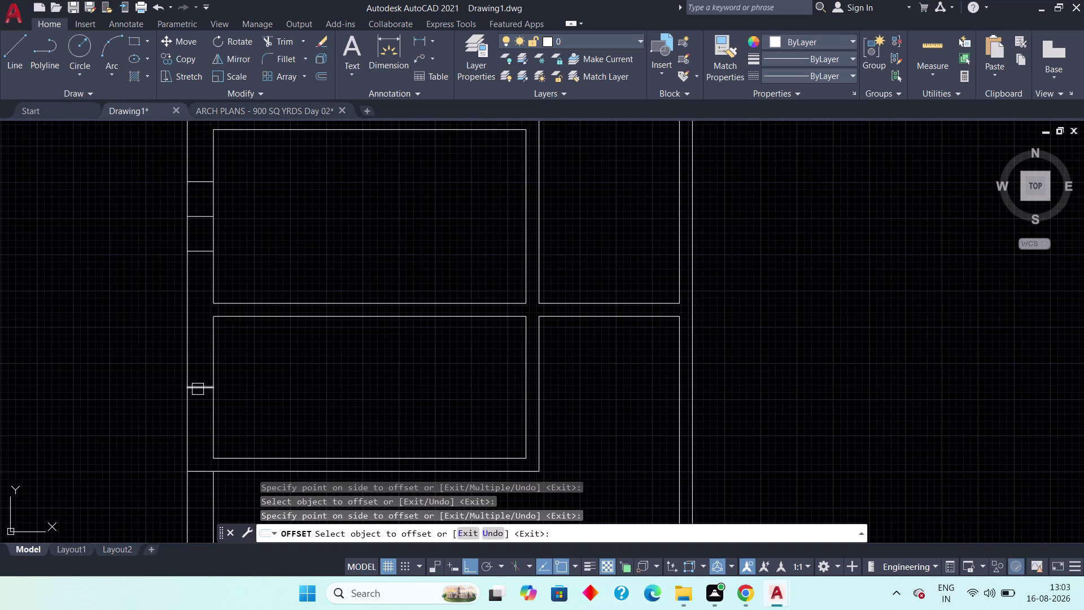
drag(197, 389, 198, 382)
click(197, 357)
drag(203, 390, 202, 397)
click(207, 435)
middle_drag(205, 436, 213, 286)
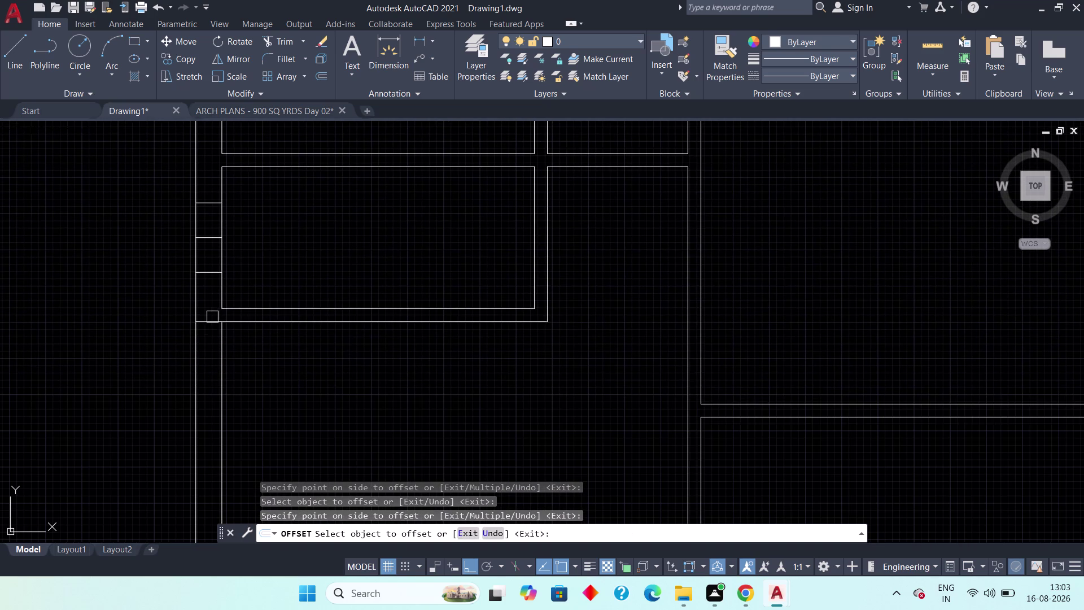
click(210, 324)
click(204, 364)
Copy more sill lines 1' apart at the openings farther along the wall.
scroll(down, 3)
middle_drag(531, 302, 295, 306)
scroll(up, 3)
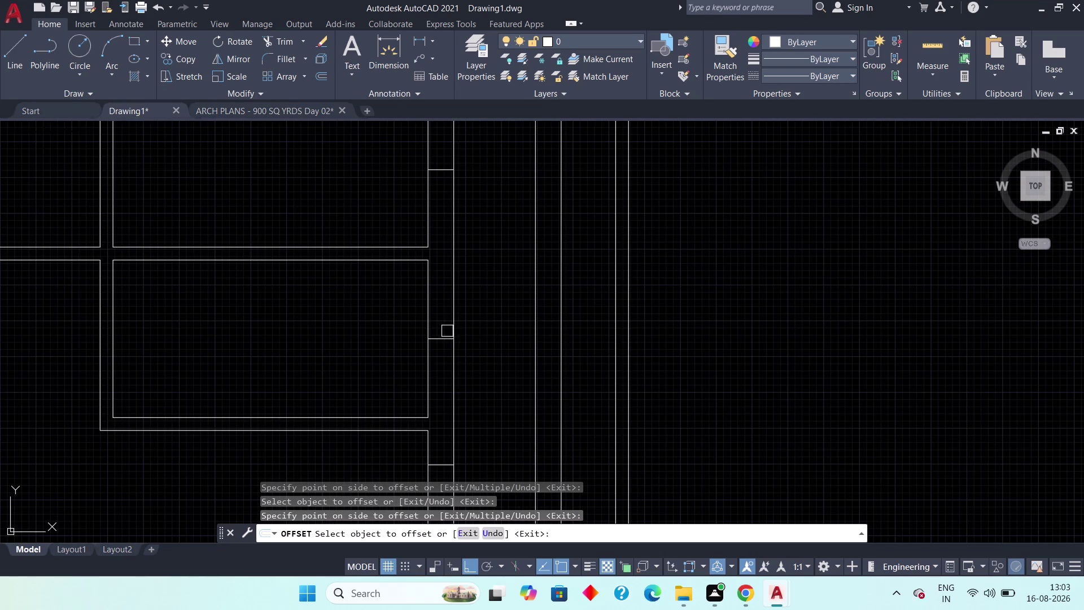
click(441, 340)
click(439, 314)
drag(442, 341, 444, 347)
click(441, 370)
middle_drag(439, 314, 437, 395)
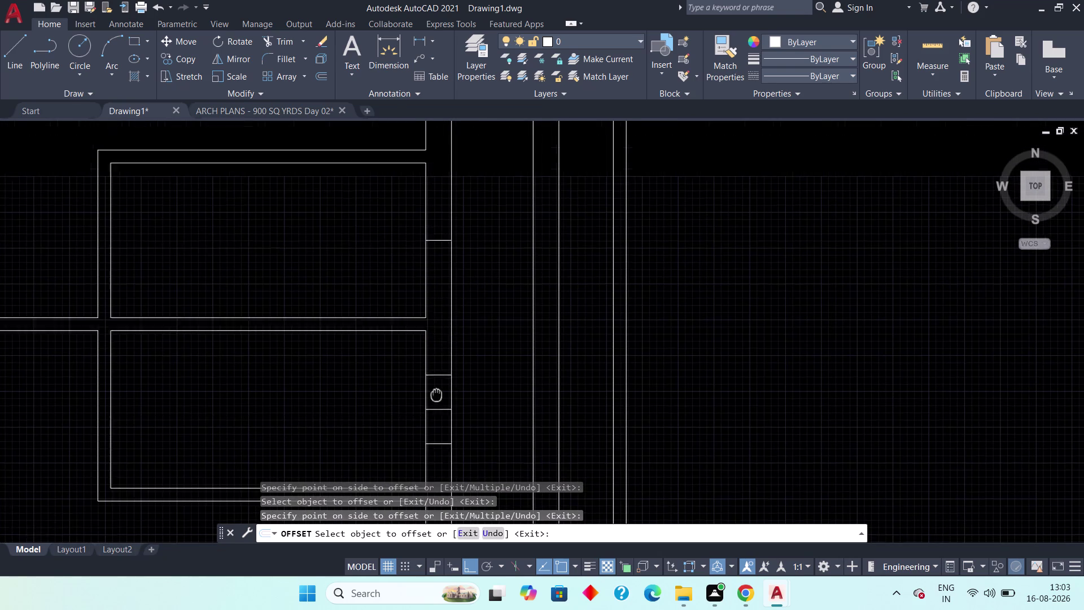
middle_drag(436, 395, 435, 423)
drag(440, 277, 439, 270)
click(435, 255)
drag(432, 282, 435, 293)
drag(436, 298, 437, 304)
key(Escape)
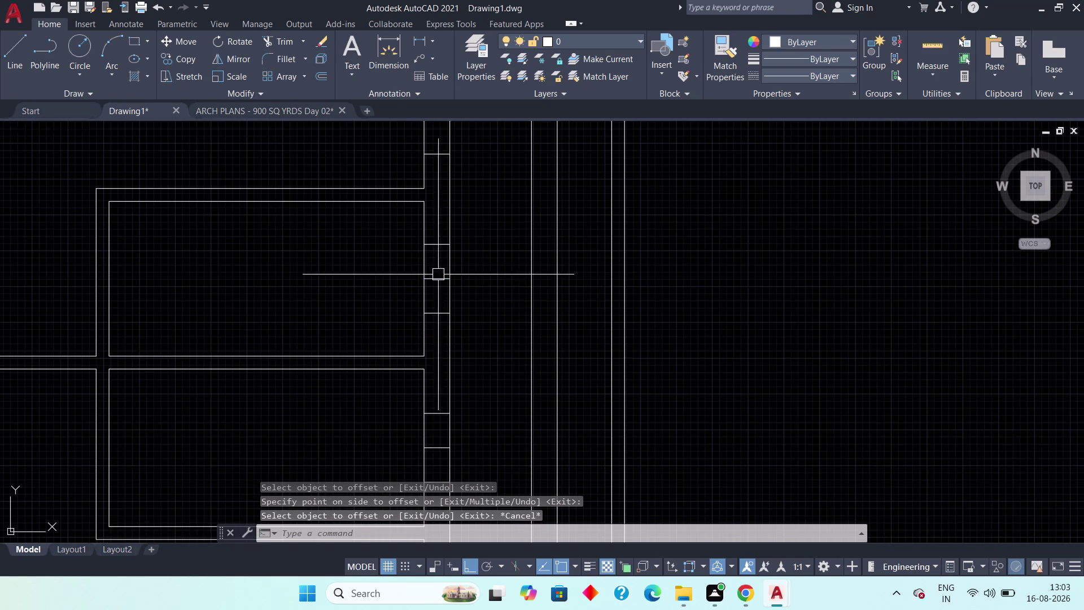
Erase an unwanted line elsewhere in the plan.
middle_drag(433, 241, 425, 299)
scroll(down, 3)
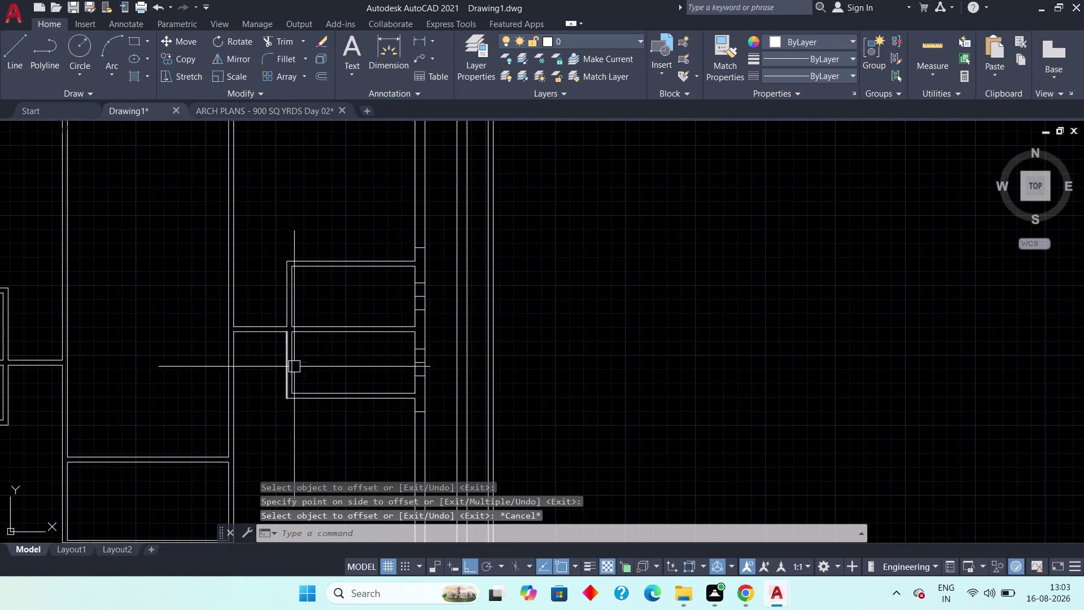
middle_drag(244, 374, 587, 351)
scroll(down, 3)
scroll(up, 3)
middle_drag(383, 359, 451, 287)
scroll(down, 3)
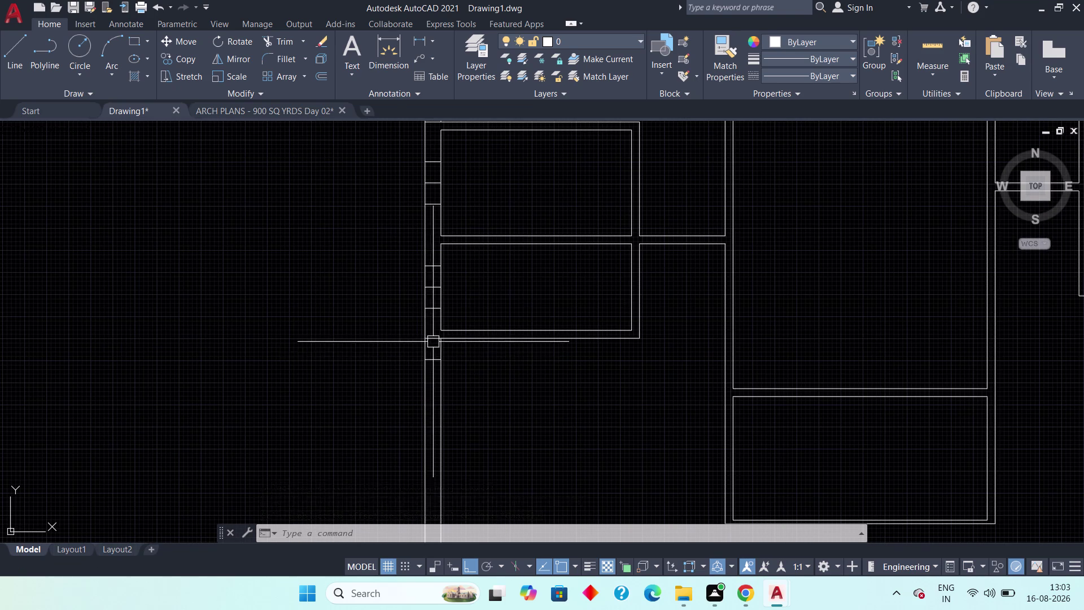
scroll(up, 3)
click(429, 338)
key(Delete)
Delete the stray line at the wall corner.
scroll(down, 3)
middle_drag(416, 288, 424, 363)
scroll(up, 3)
middle_drag(428, 248, 429, 477)
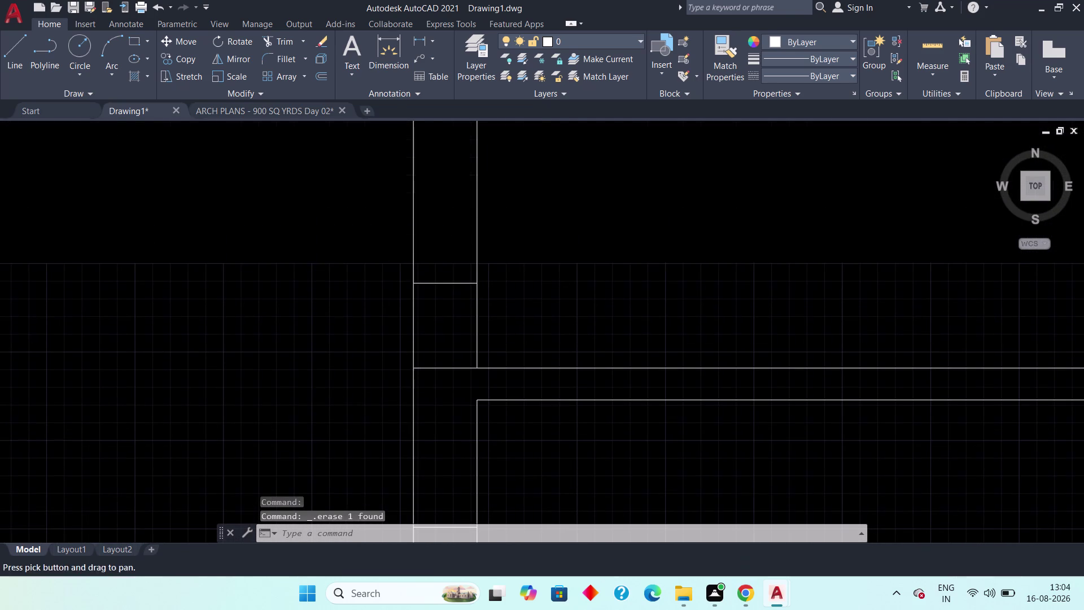
click(429, 365)
key(Delete)
scroll(down, 3)
middle_drag(476, 332, 493, 397)
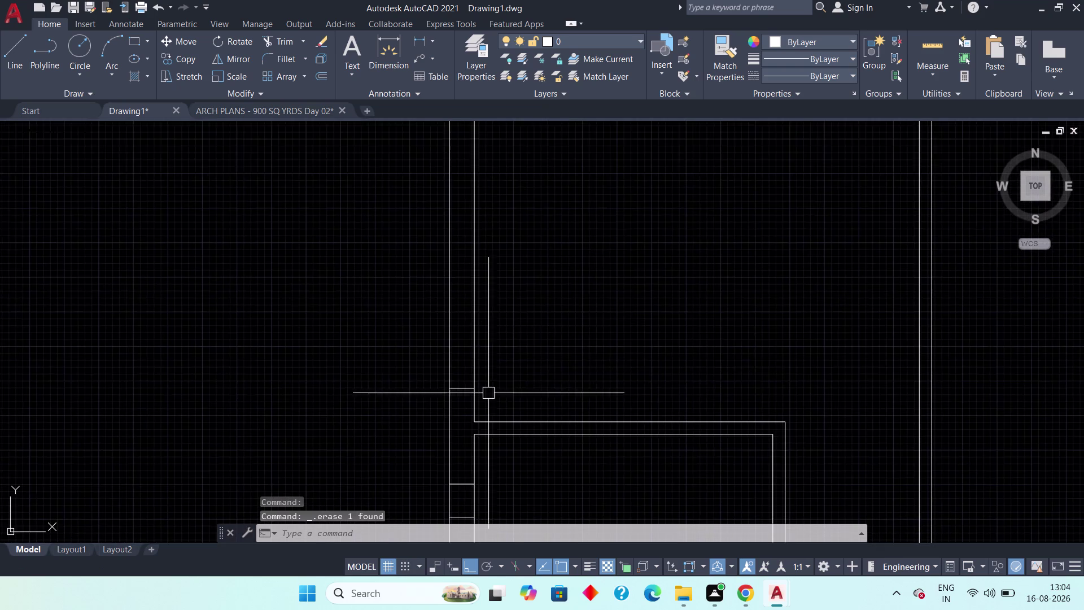
scroll(up, 3)
scroll(down, 3)
middle_drag(498, 361, 498, 442)
scroll(down, 3)
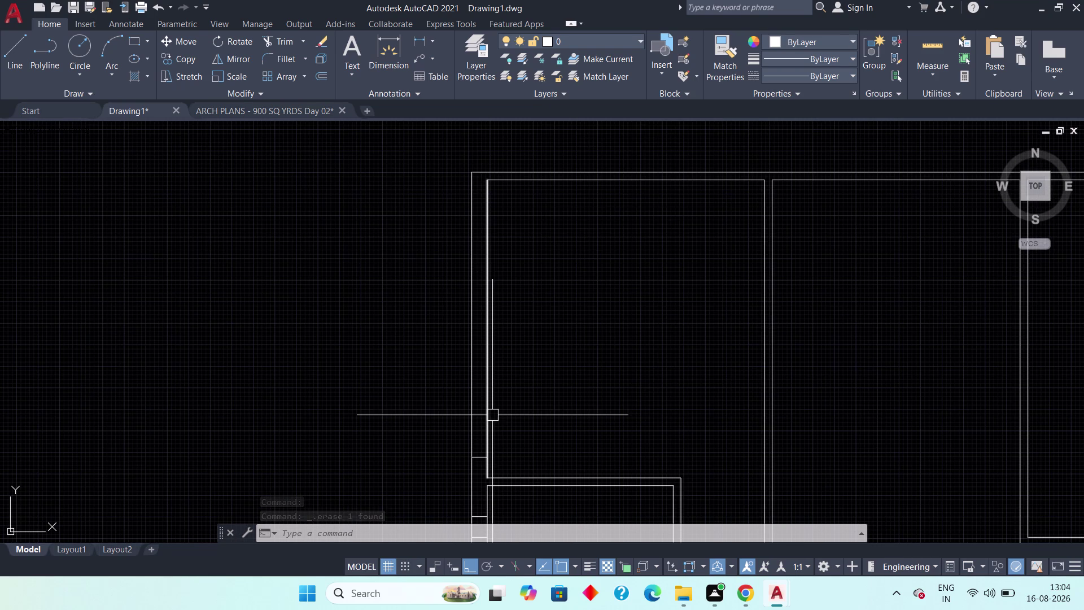
Offset the first line 4' at a window opening.
text(off)
key(space)
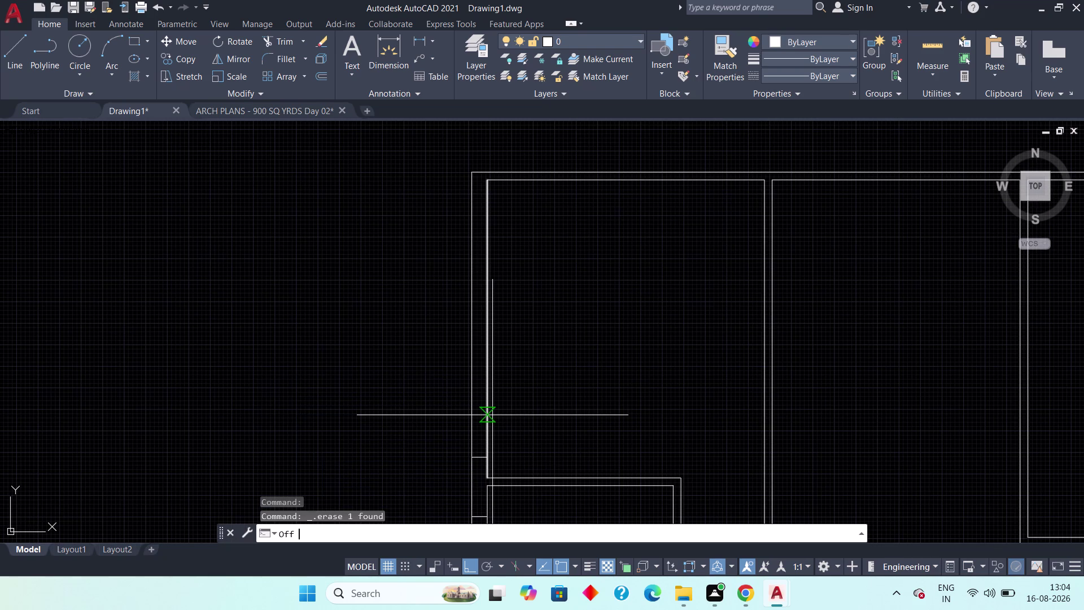
text(4')
key(space)
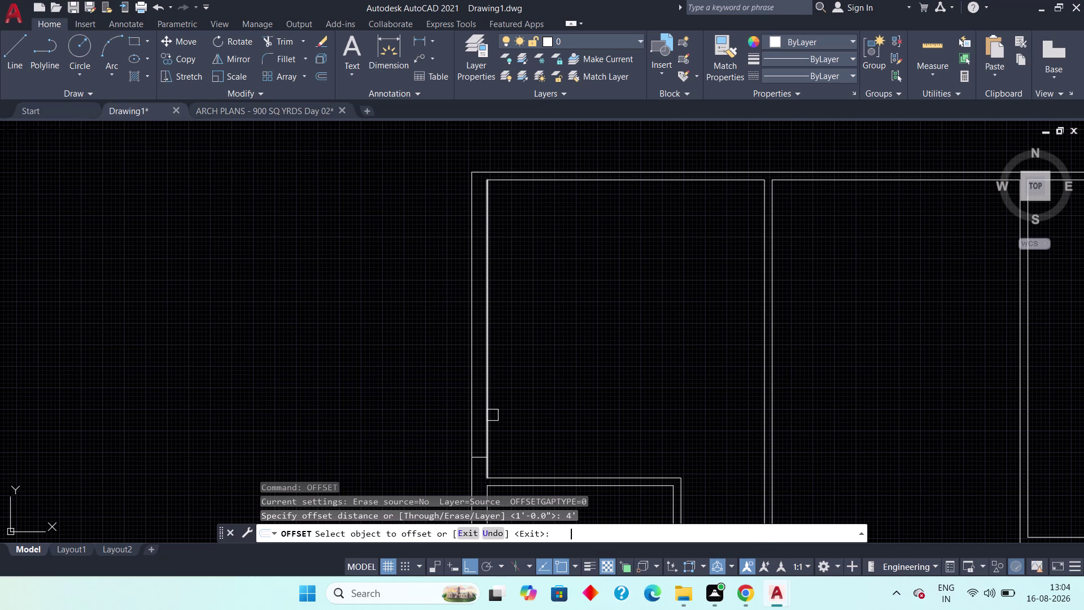
middle_drag(493, 415, 527, 311)
middle_drag(531, 390, 569, 297)
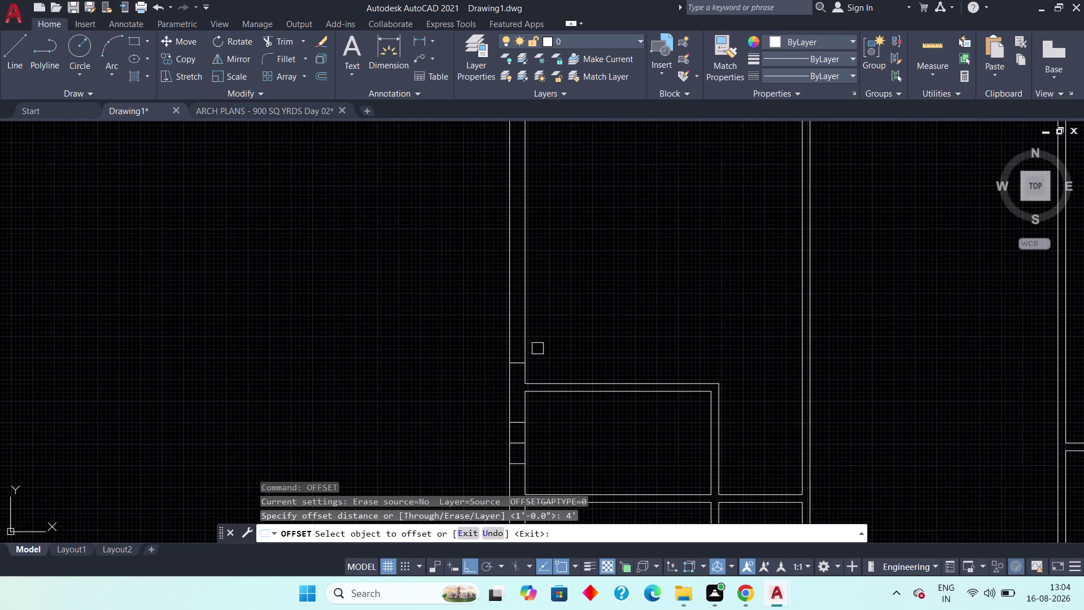
scroll(up, 3)
click(498, 366)
click(496, 337)
scroll(down, 3)
middle_drag(535, 333, 557, 229)
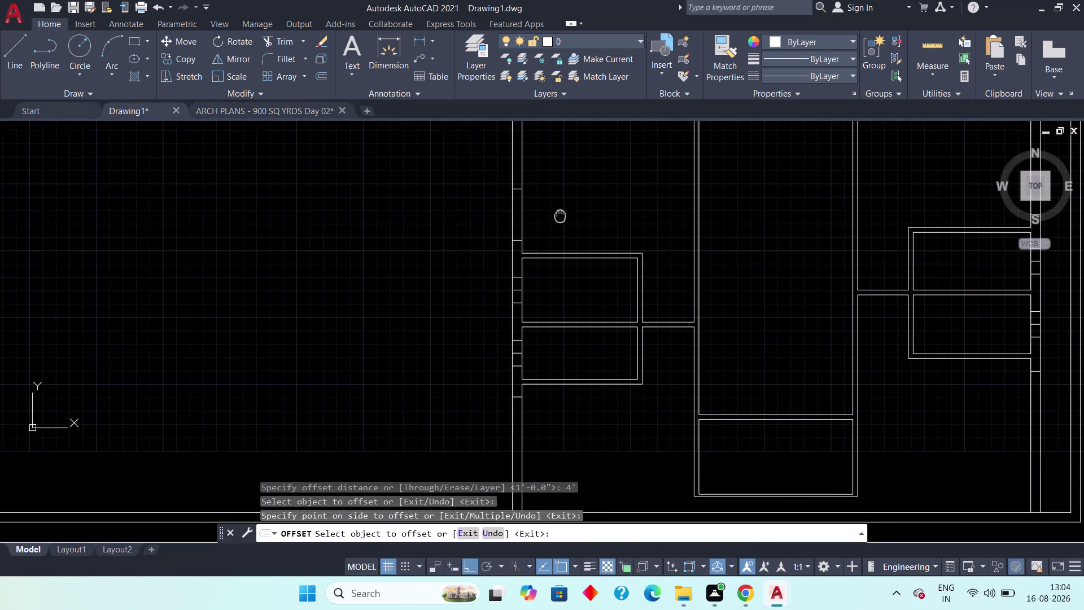
middle_drag(575, 355, 604, 298)
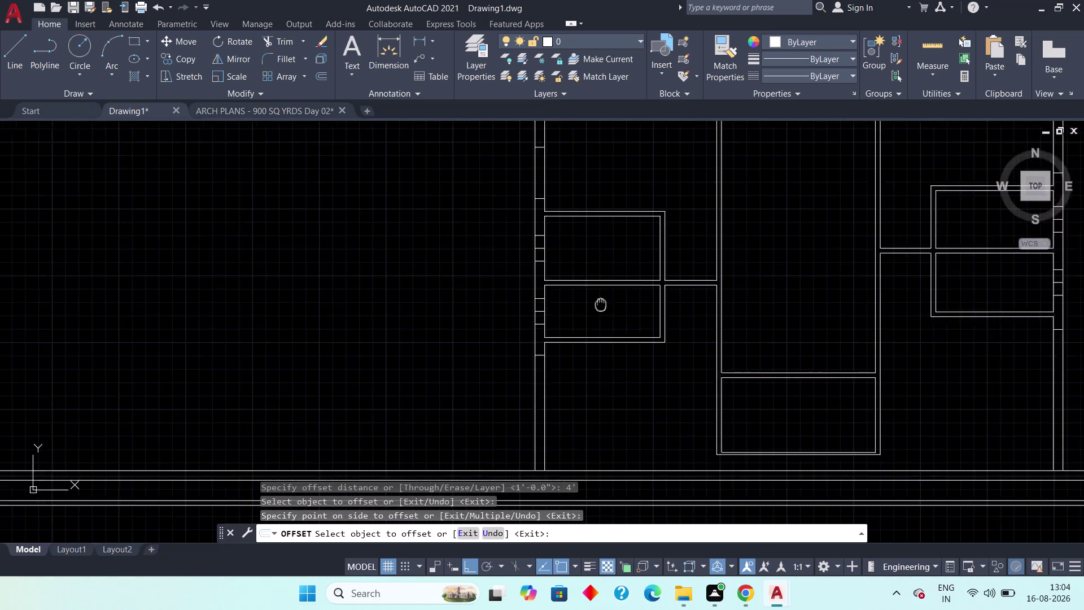
middle_drag(604, 299, 612, 278)
scroll(up, 3)
Copy further lines 4' apart at the right-hand wall openings.
click(485, 293)
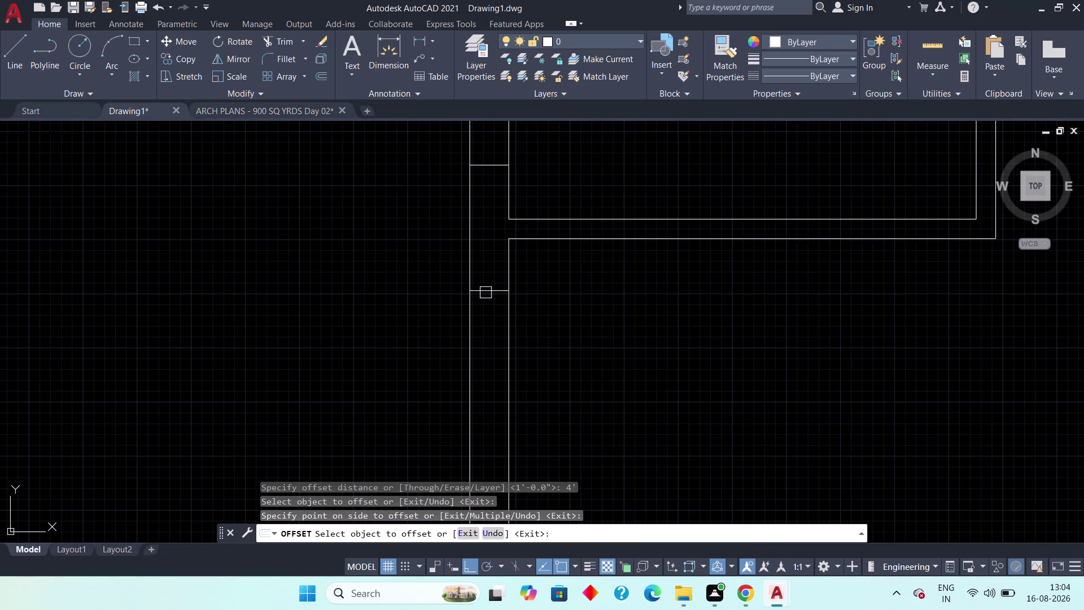
drag(487, 322, 488, 333)
scroll(down, 3)
middle_drag(643, 329, 417, 332)
scroll(up, 3)
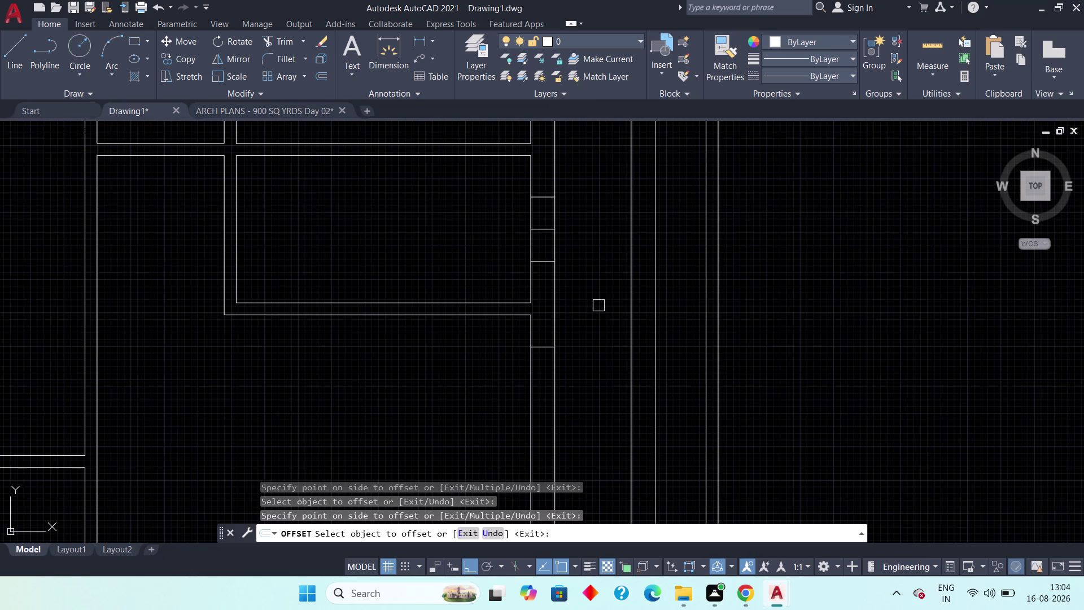
click(541, 350)
drag(548, 374, 549, 386)
scroll(down, 3)
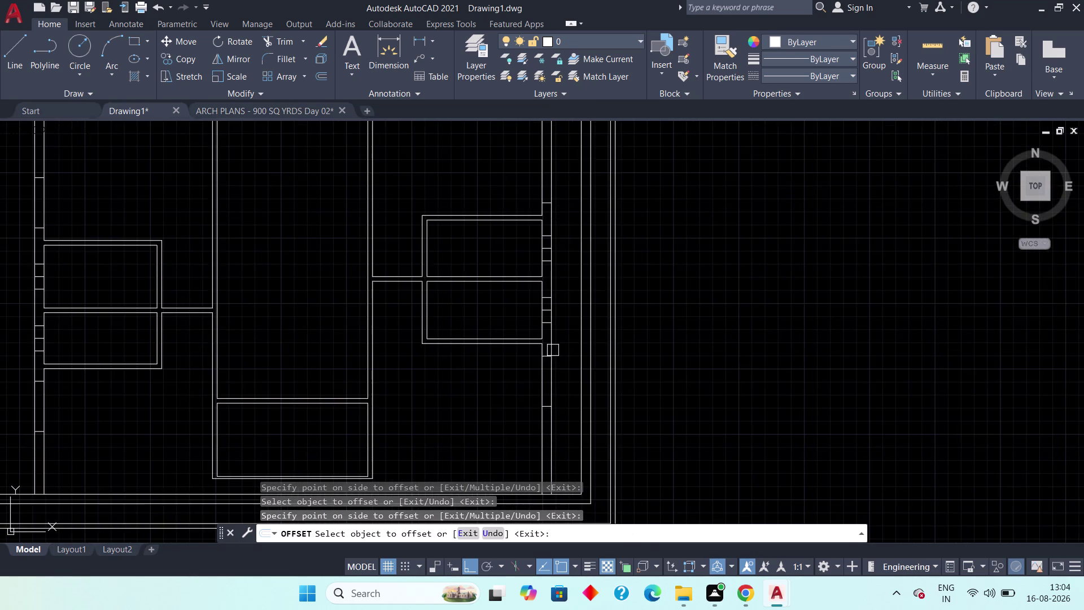
middle_drag(563, 321, 575, 402)
scroll(up, 3)
middle_drag(552, 270, 560, 374)
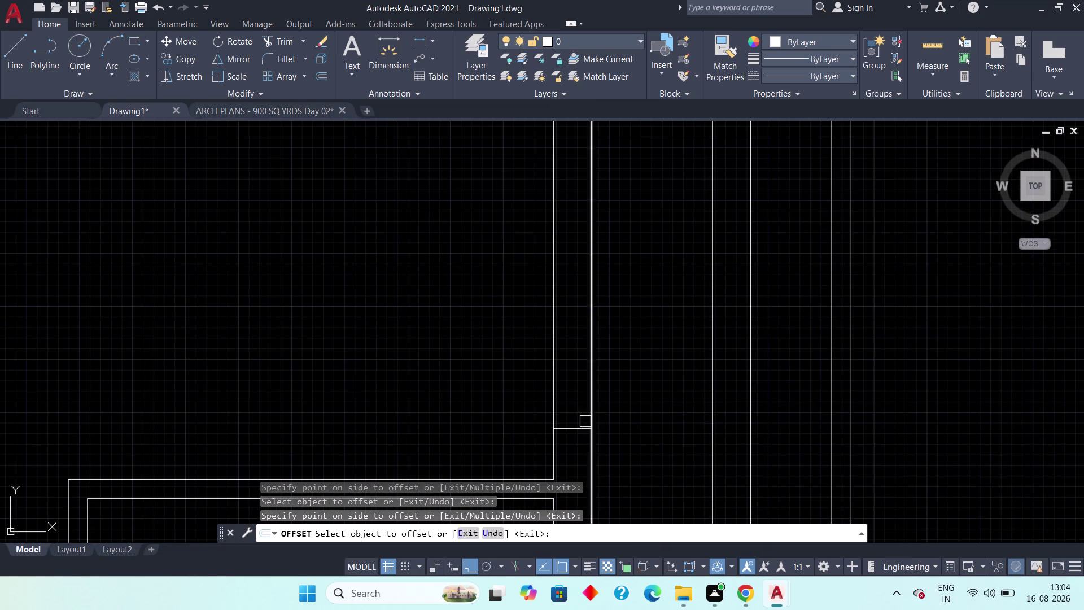
click(580, 427)
click(565, 389)
scroll(down, 3)
middle_drag(568, 396, 558, 274)
key(Escape)
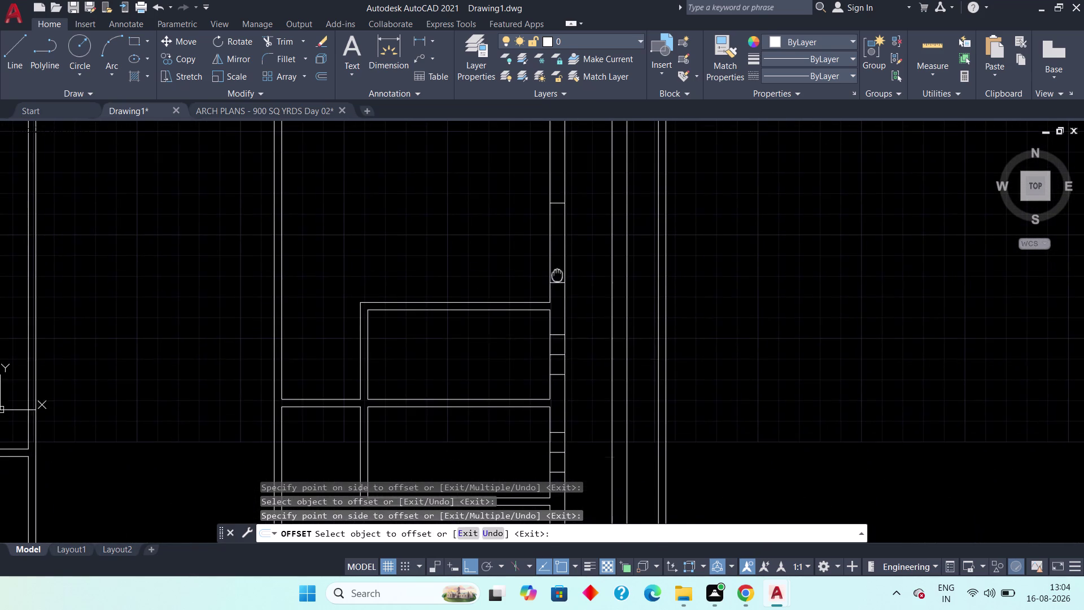
Delete two short unwanted lines at the opening.
click(560, 357)
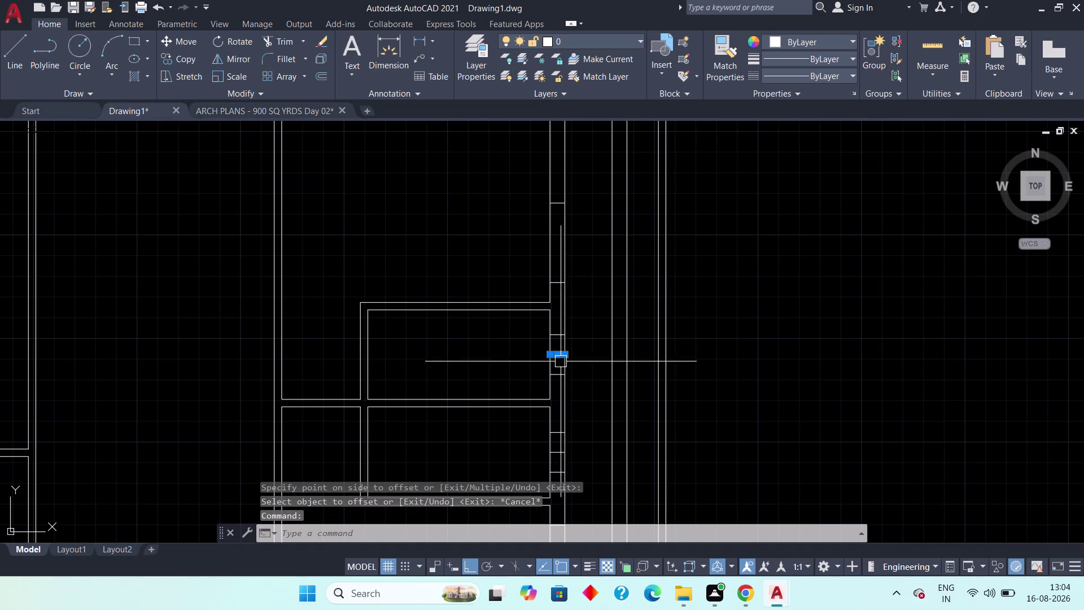
key(Delete)
middle_drag(573, 422, 576, 339)
scroll(up, 3)
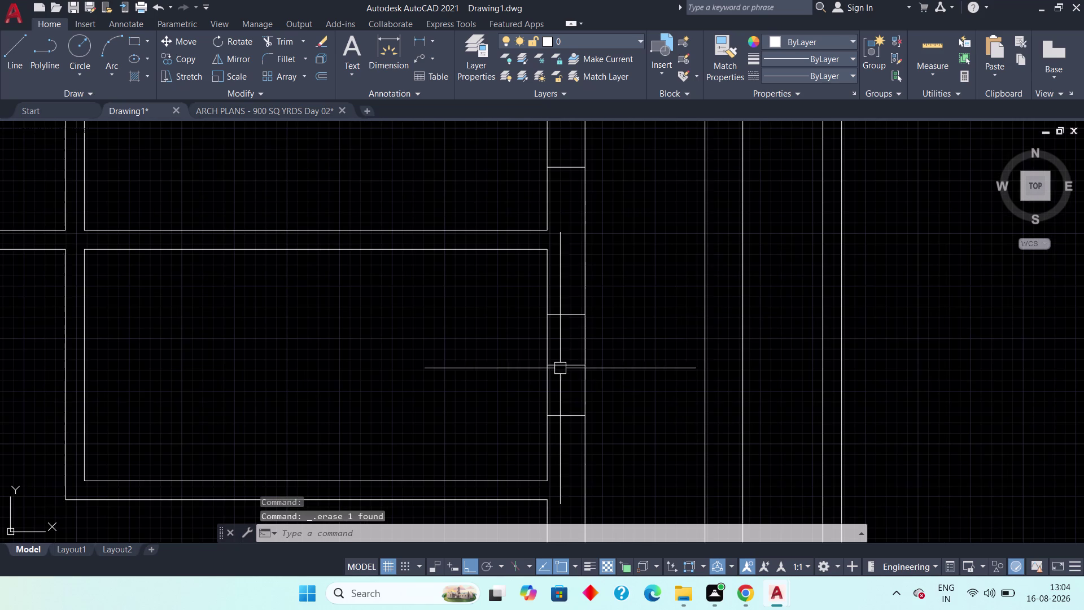
click(567, 366)
key(Delete)
scroll(down, 3)
Erase two more stray lines in the wall opening.
middle_drag(523, 379, 680, 362)
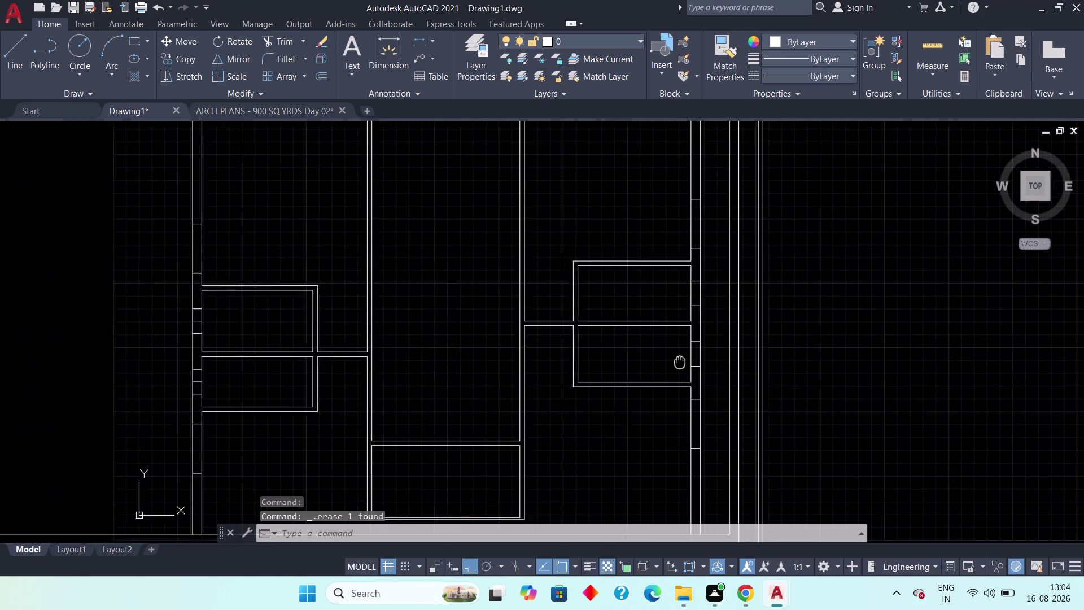
middle_drag(680, 362, 781, 360)
scroll(down, 3)
scroll(up, 3)
click(509, 370)
key(Delete)
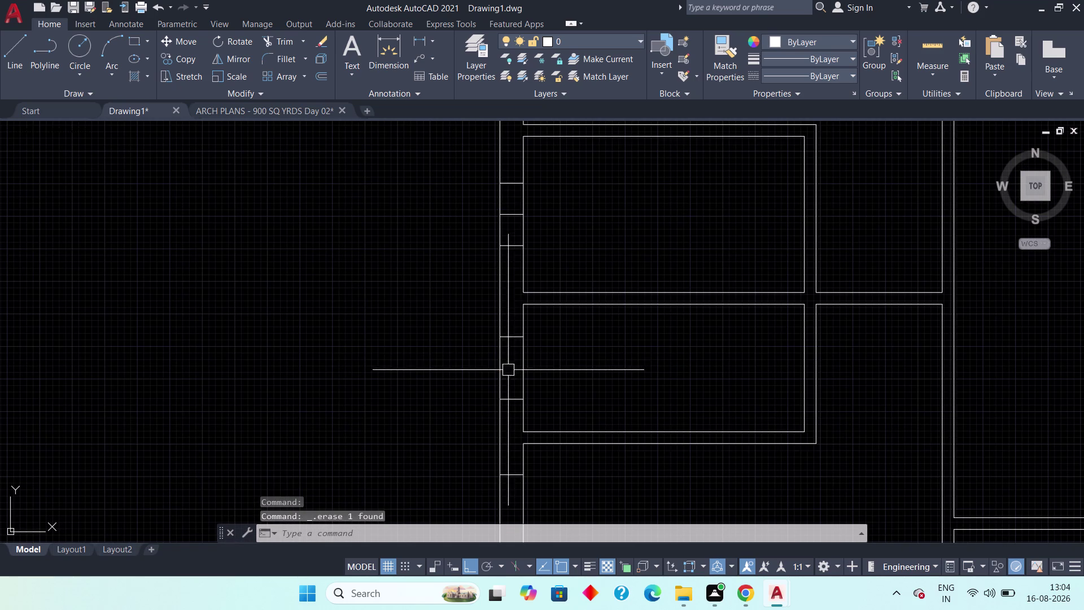
click(508, 213)
key(Delete)
middle_drag(566, 221, 575, 240)
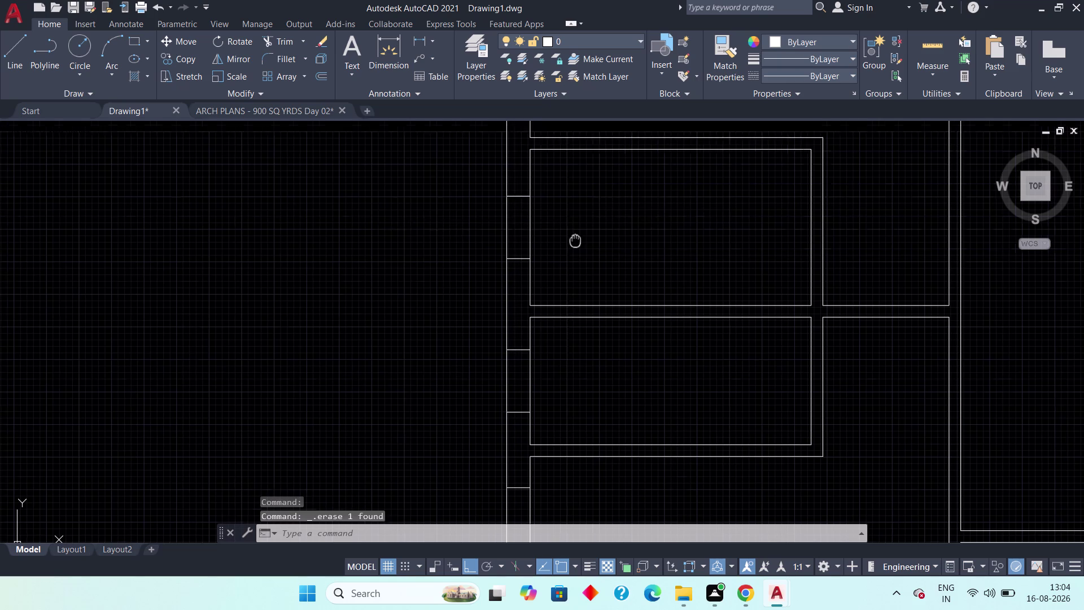
middle_drag(575, 241, 620, 361)
Draw vertical sill lines through the first two window openings.
middle_drag(620, 354, 646, 460)
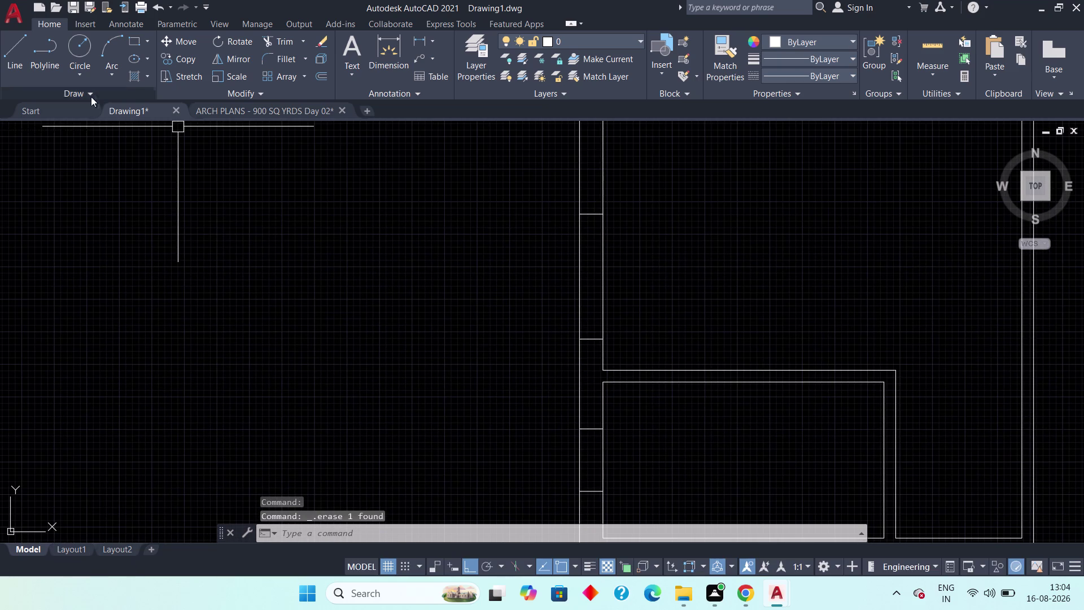
click(9, 47)
scroll(up, 3)
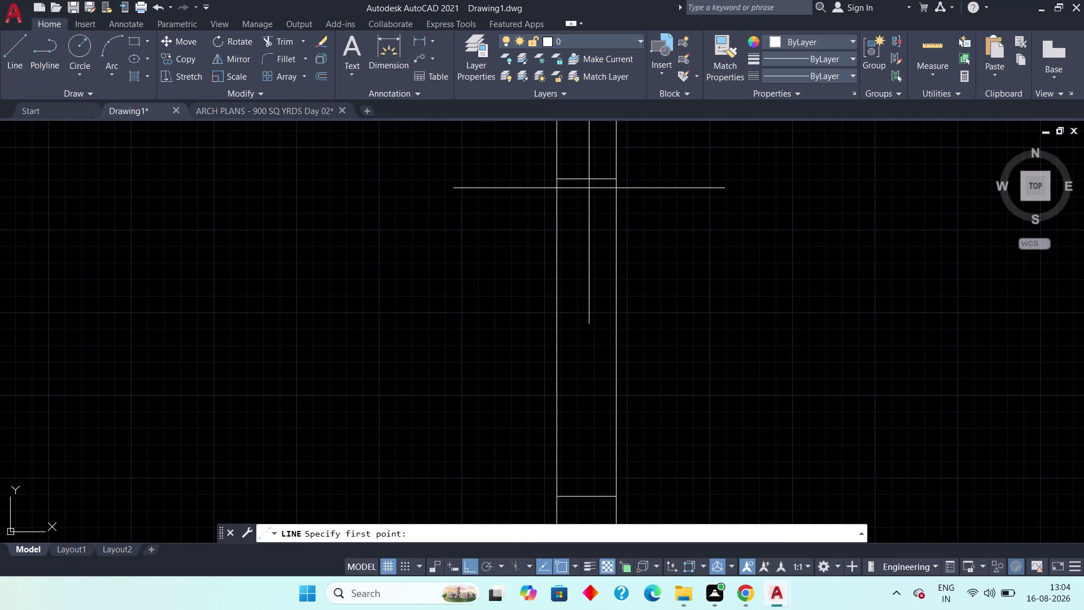
click(589, 181)
middle_drag(590, 351, 585, 255)
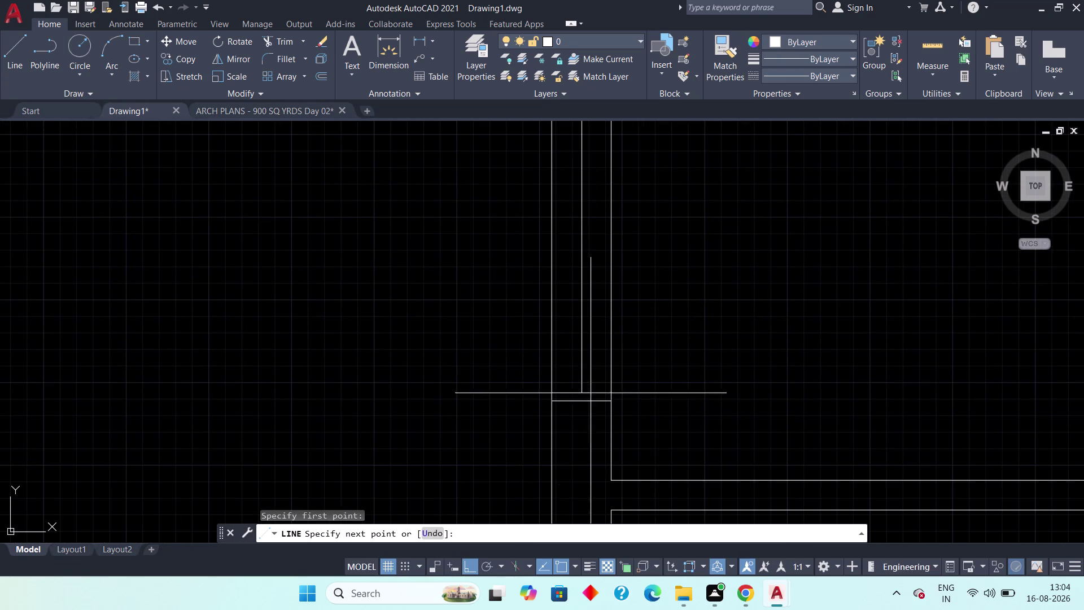
click(586, 400)
key(Escape)
middle_drag(586, 397, 547, 250)
scroll(down, 3)
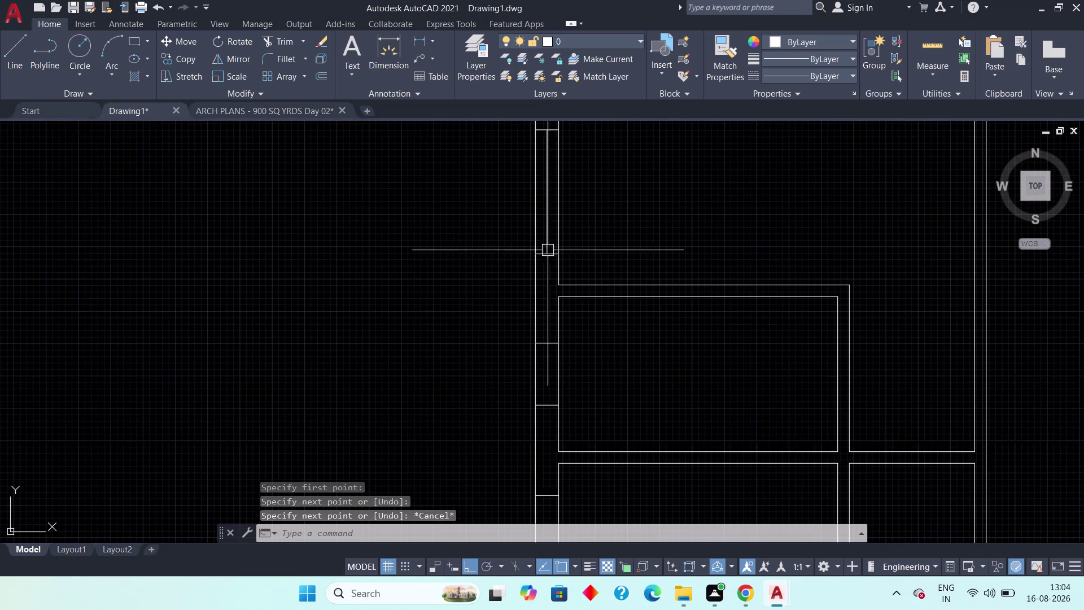
middle_drag(558, 361, 549, 293)
scroll(up, 3)
key(space)
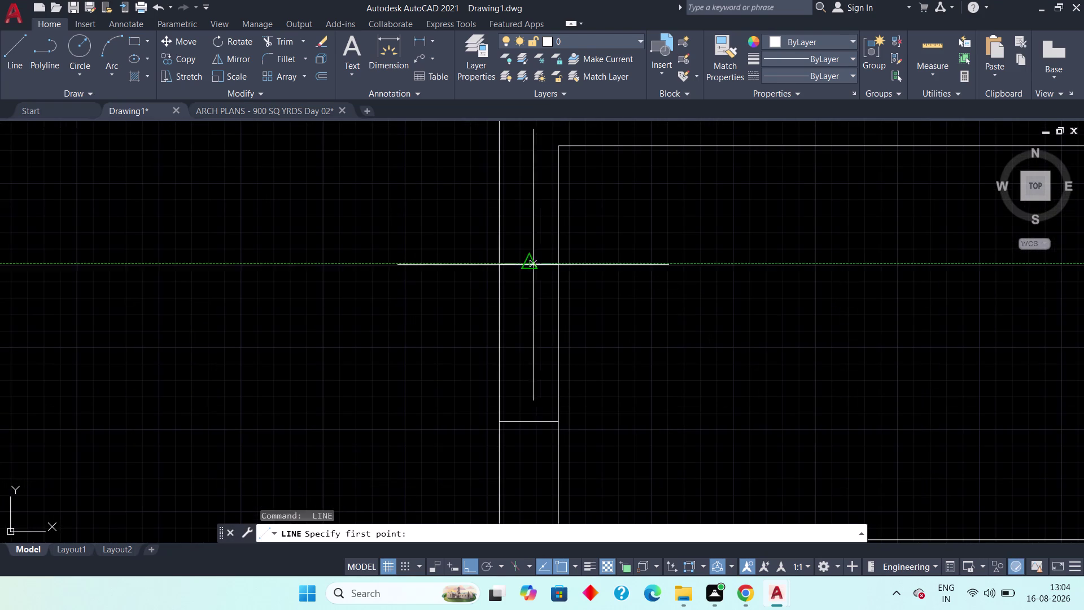
click(533, 265)
click(533, 415)
key(Escape)
Draw sill lines through the third and fourth window openings along the wall.
middle_drag(538, 460, 516, 247)
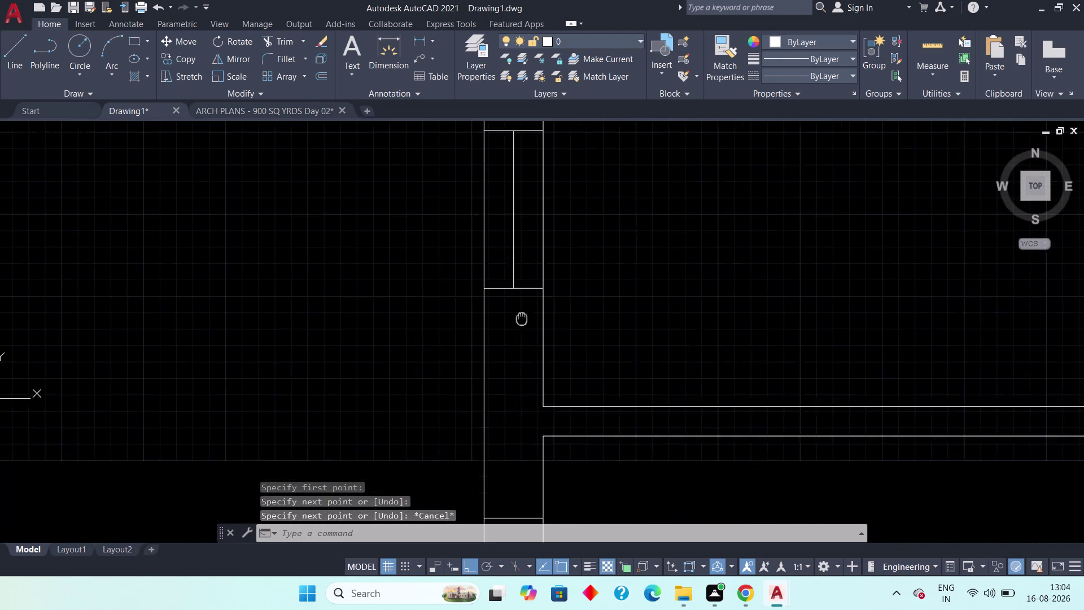
middle_drag(516, 248, 514, 230)
scroll(down, 3)
middle_drag(516, 351, 505, 232)
scroll(up, 3)
key(space)
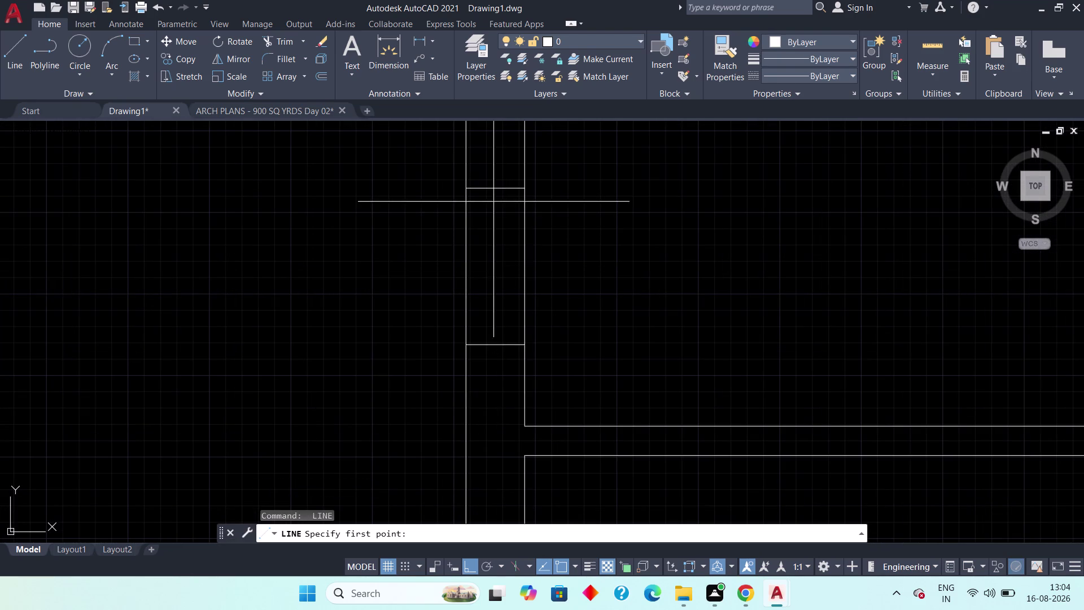
click(494, 191)
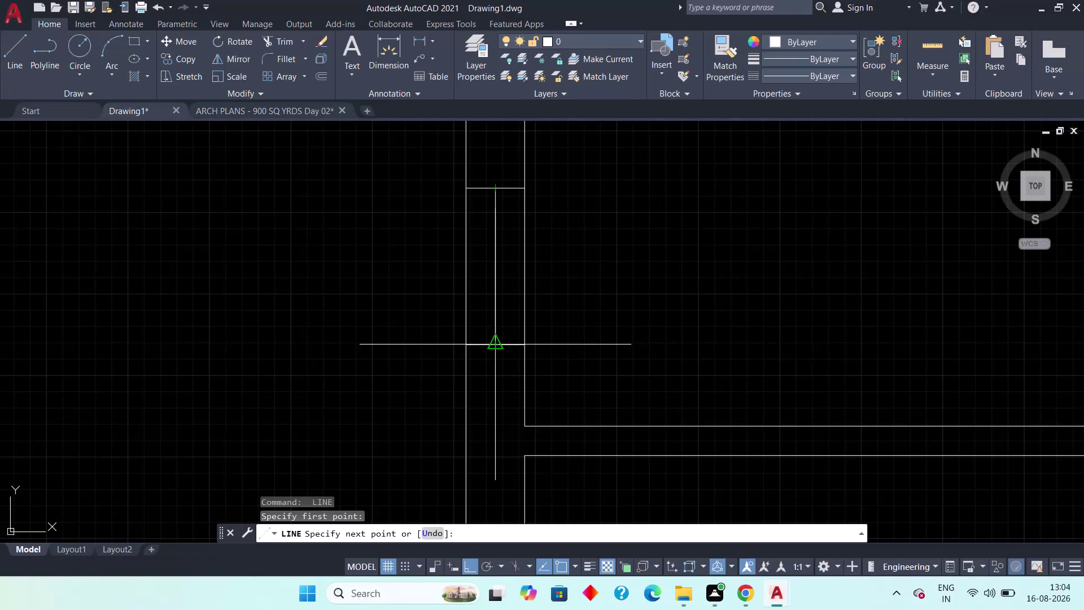
click(496, 347)
key(Escape)
middle_drag(496, 388, 491, 236)
scroll(down, 3)
middle_drag(488, 319, 494, 251)
scroll(up, 3)
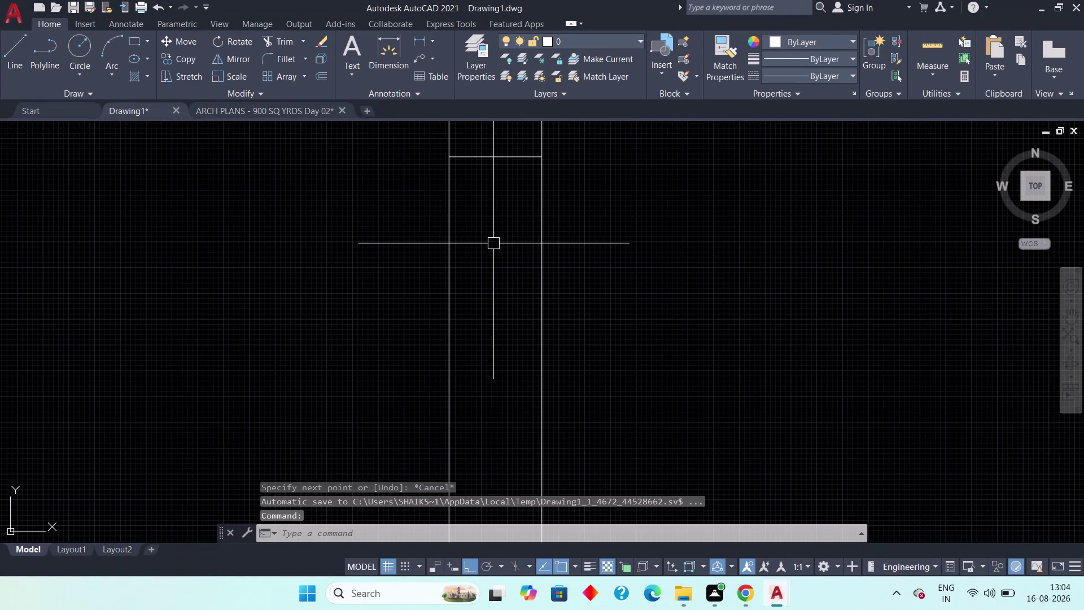
key(space)
click(497, 158)
scroll(down, 3)
middle_drag(514, 378, 502, 270)
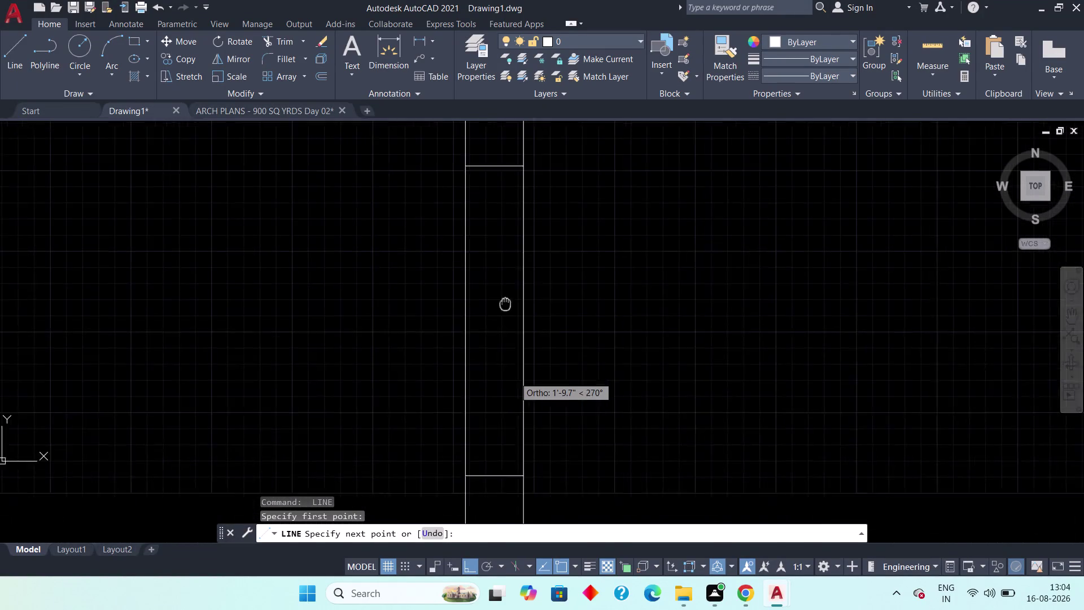
middle_drag(503, 269, 501, 241)
click(492, 407)
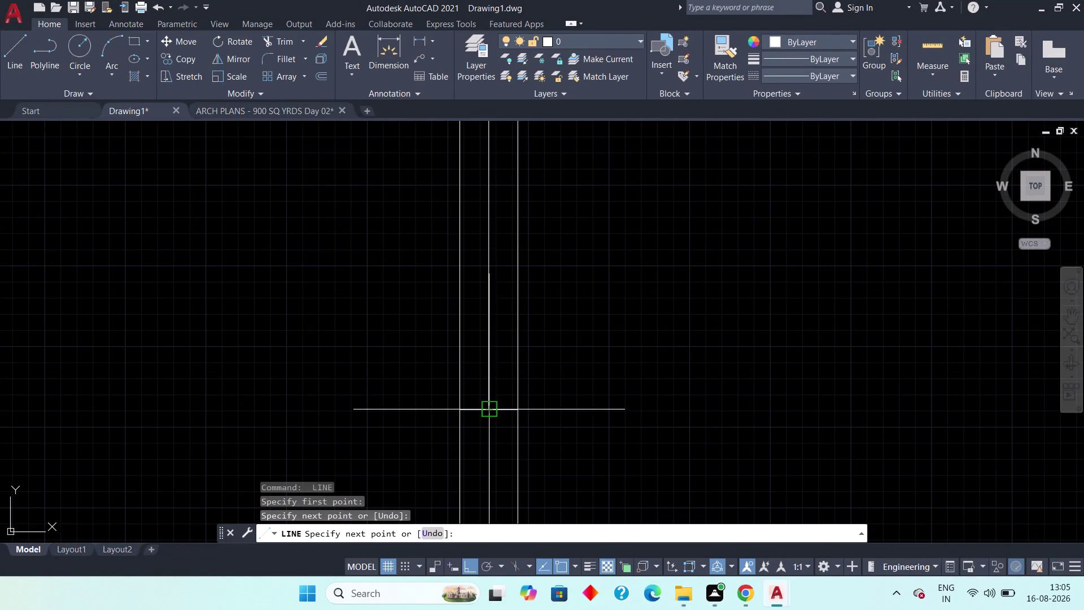
key(Escape)
Draw sill lines through the fifth and sixth openings on the next wall.
scroll(down, 3)
middle_drag(590, 388, 394, 423)
scroll(down, 3)
middle_drag(565, 418, 381, 432)
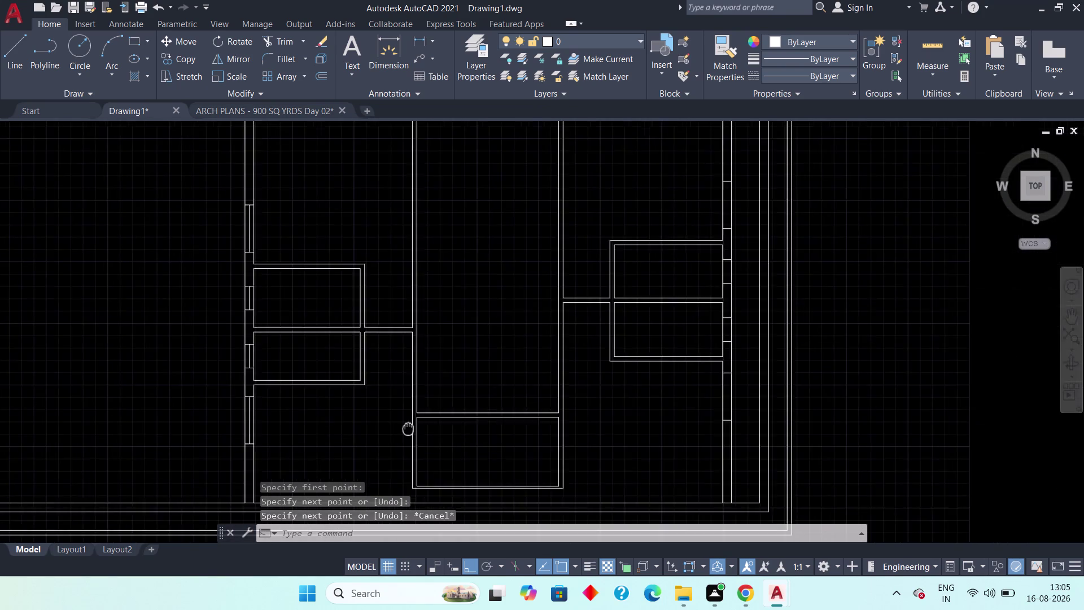
middle_drag(579, 389, 456, 398)
scroll(down, 3)
scroll(up, 3)
middle_drag(470, 415, 558, 254)
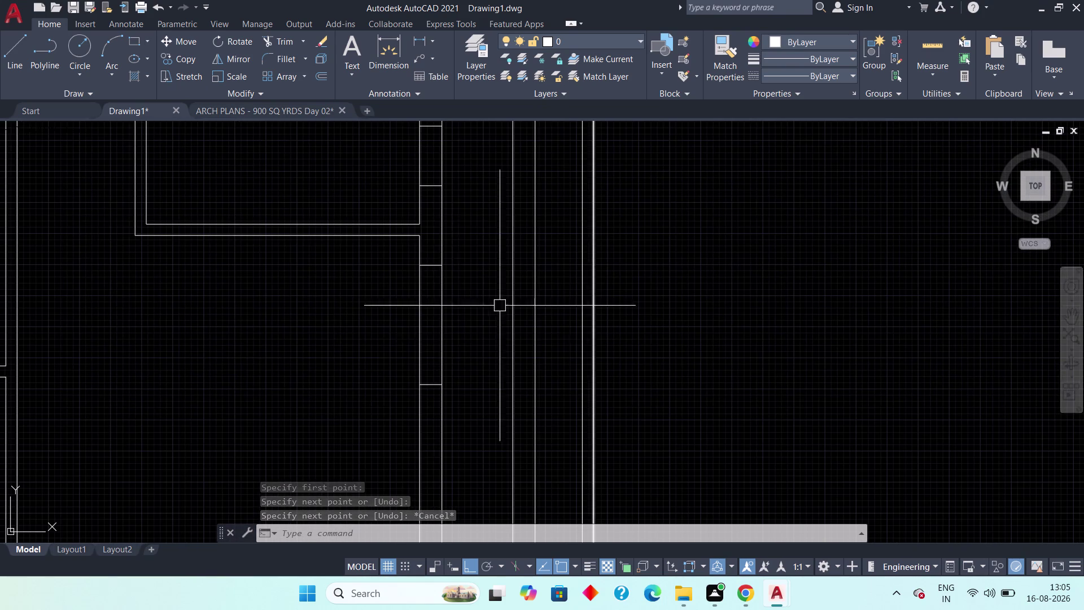
scroll(up, 3)
key(space)
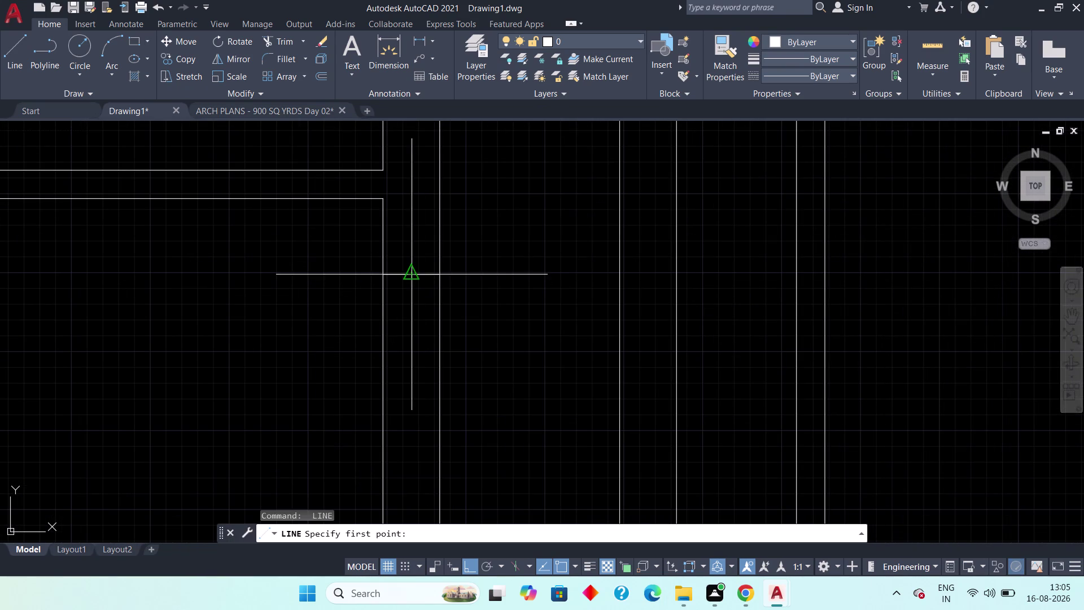
click(414, 276)
middle_drag(396, 375, 397, 217)
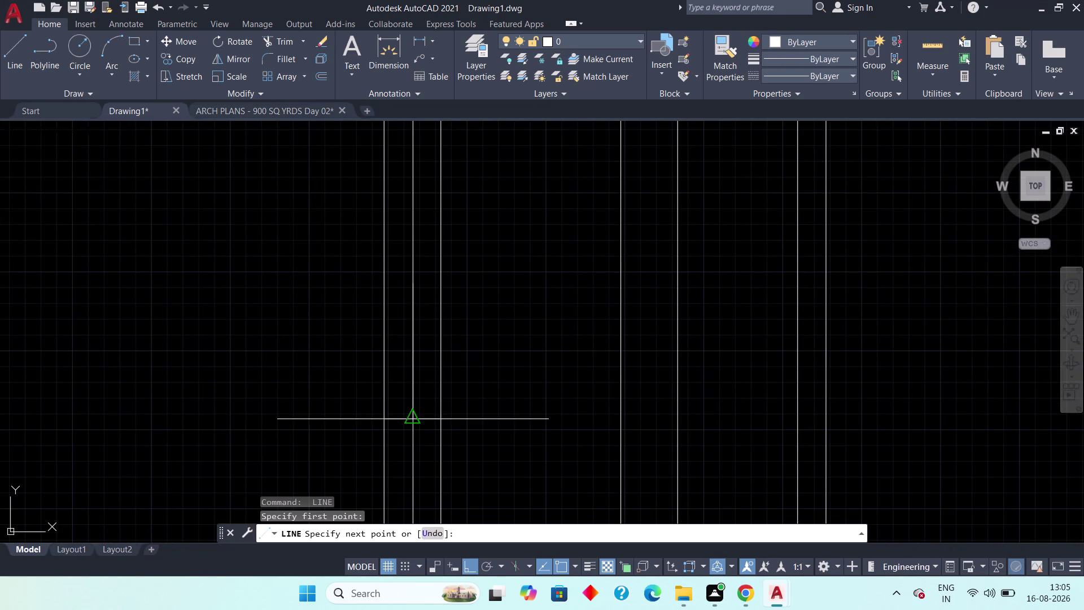
click(412, 425)
key(Escape)
scroll(down, 3)
middle_drag(473, 275, 479, 389)
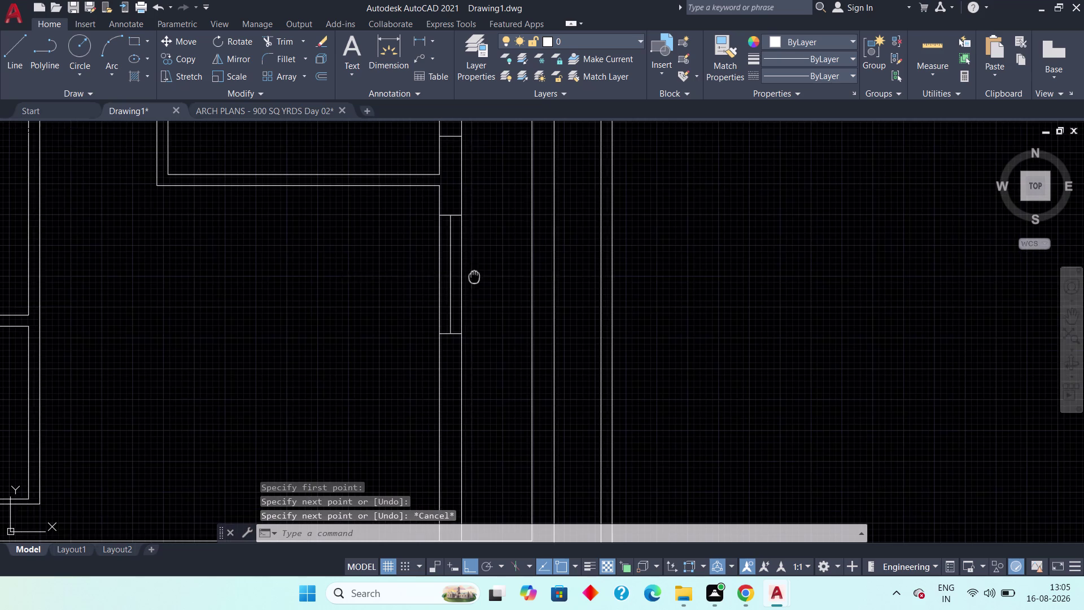
middle_drag(480, 389, 480, 514)
scroll(up, 3)
key(space)
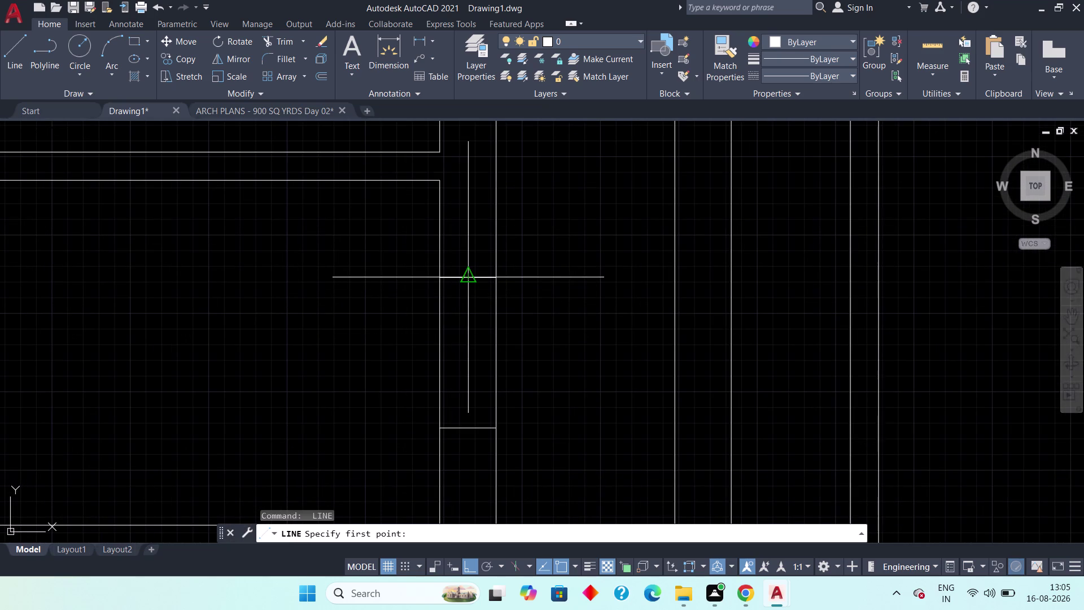
drag(466, 282, 466, 290)
click(469, 425)
key(Escape)
Draw sill lines through the last two openings, then cancel the pending line.
middle_drag(490, 299, 499, 449)
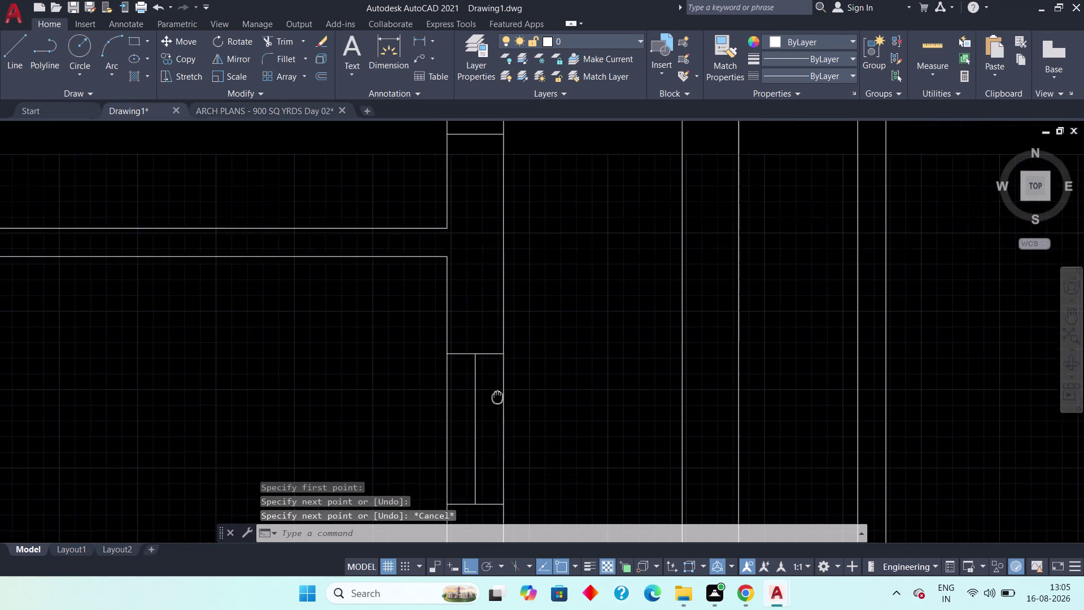
middle_drag(500, 449, 504, 531)
scroll(down, 3)
scroll(down, 3)
middle_drag(494, 418, 492, 532)
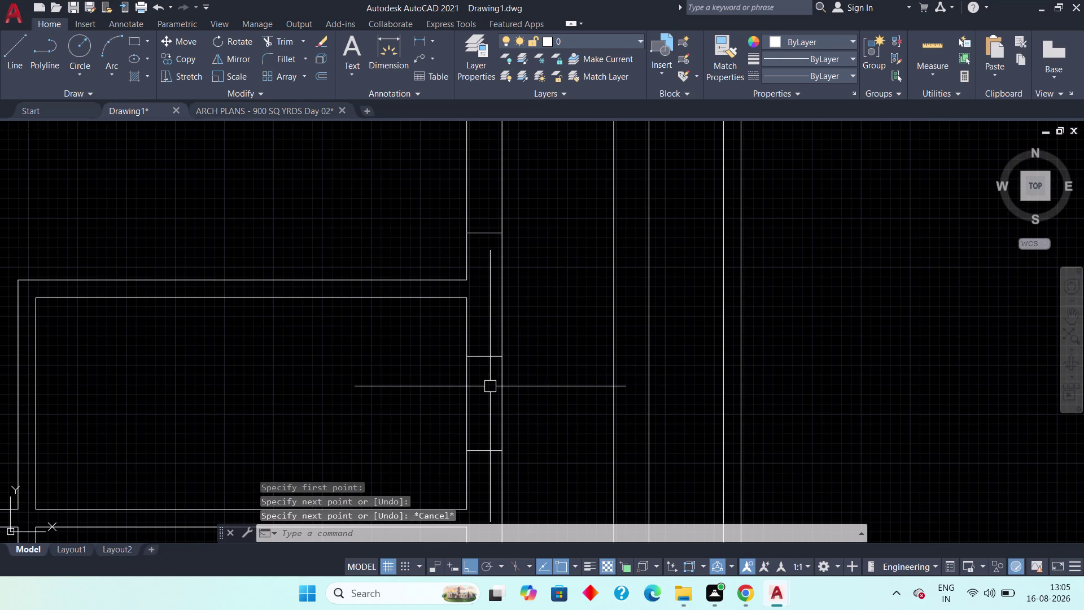
key(space)
click(487, 353)
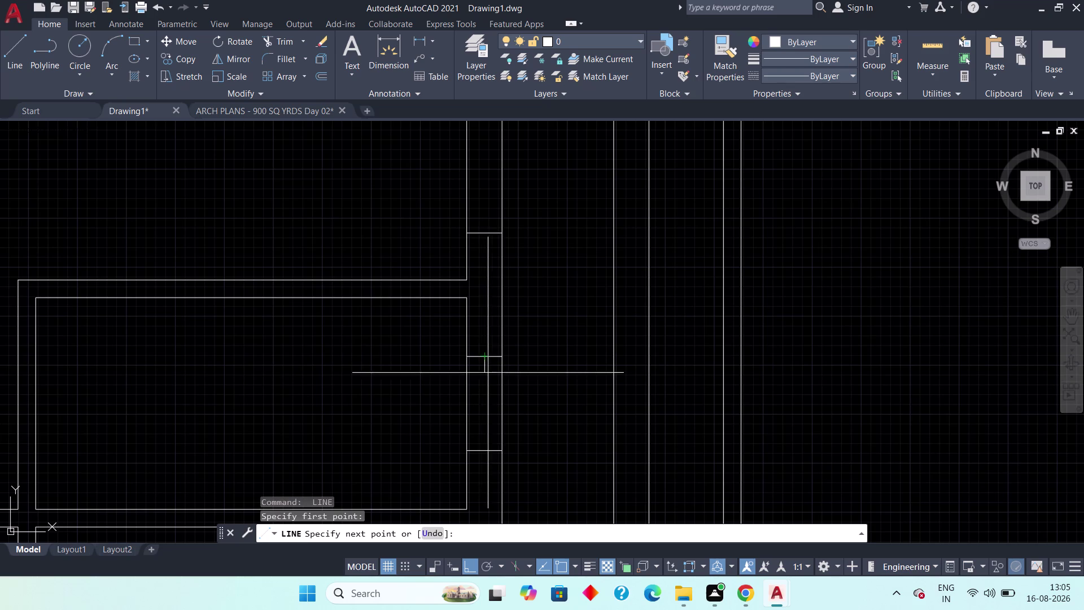
click(481, 448)
key(Escape)
scroll(down, 3)
middle_drag(487, 398, 488, 462)
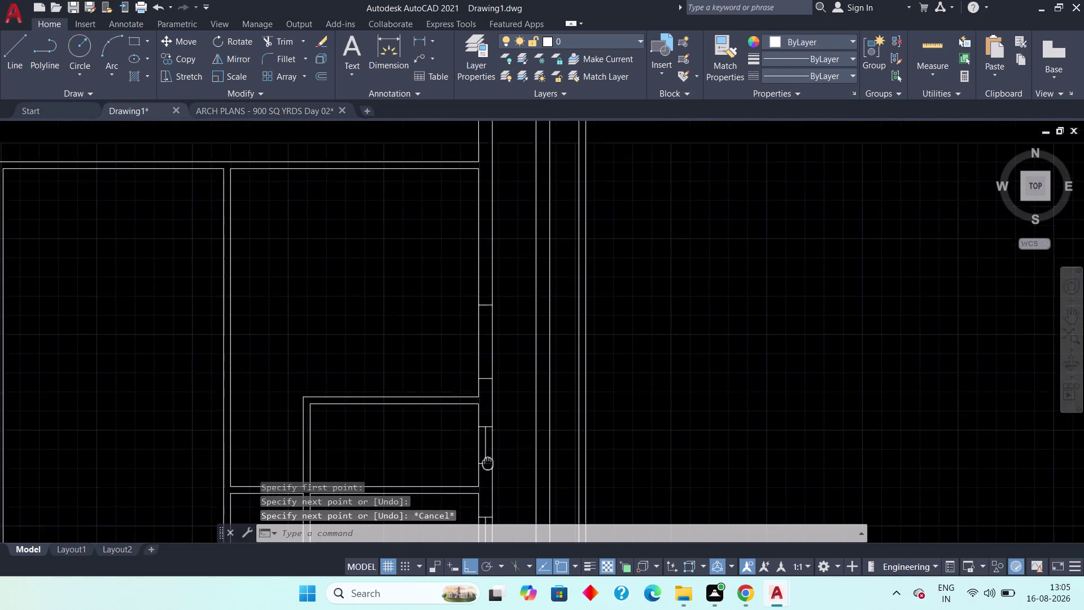
middle_drag(488, 462, 483, 517)
scroll(up, 3)
key(space)
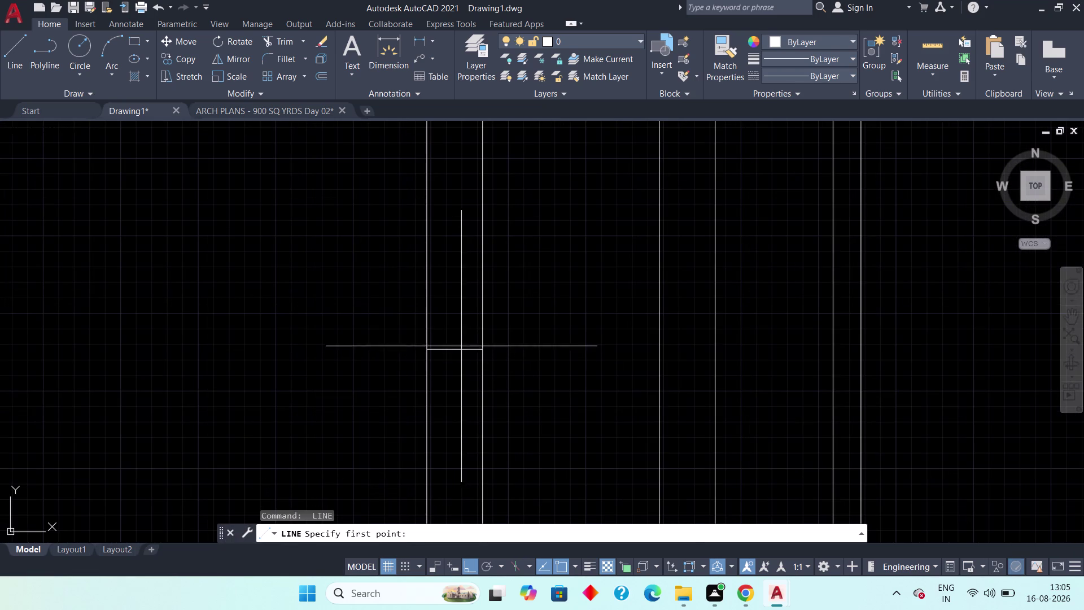
click(462, 345)
middle_drag(453, 467, 447, 331)
middle_drag(442, 425, 446, 340)
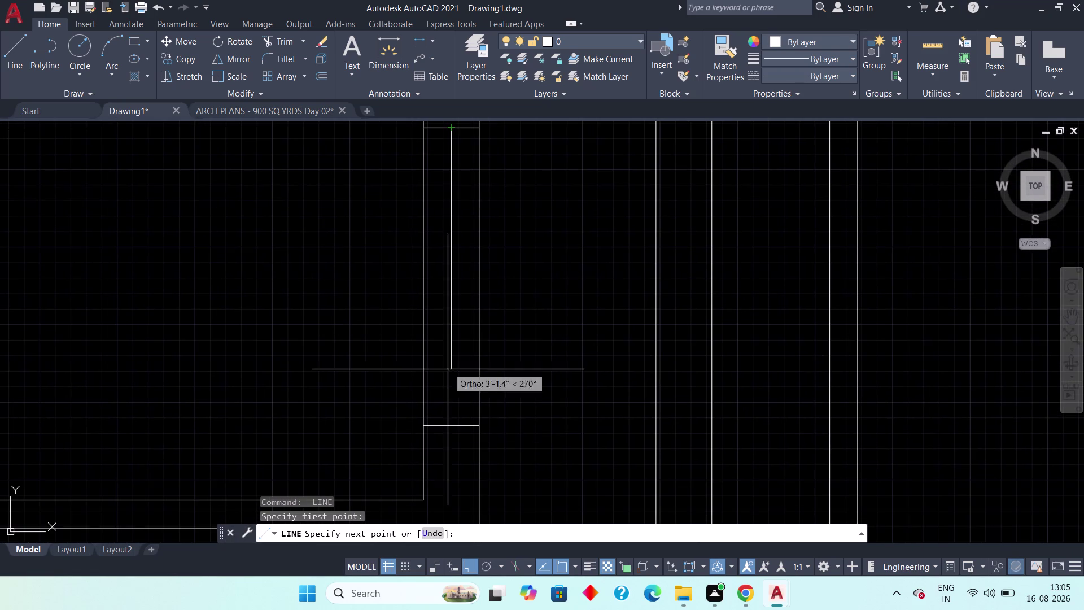
click(447, 426)
key(Escape)
scroll(down, 3)
middle_drag(426, 456, 426, 455)
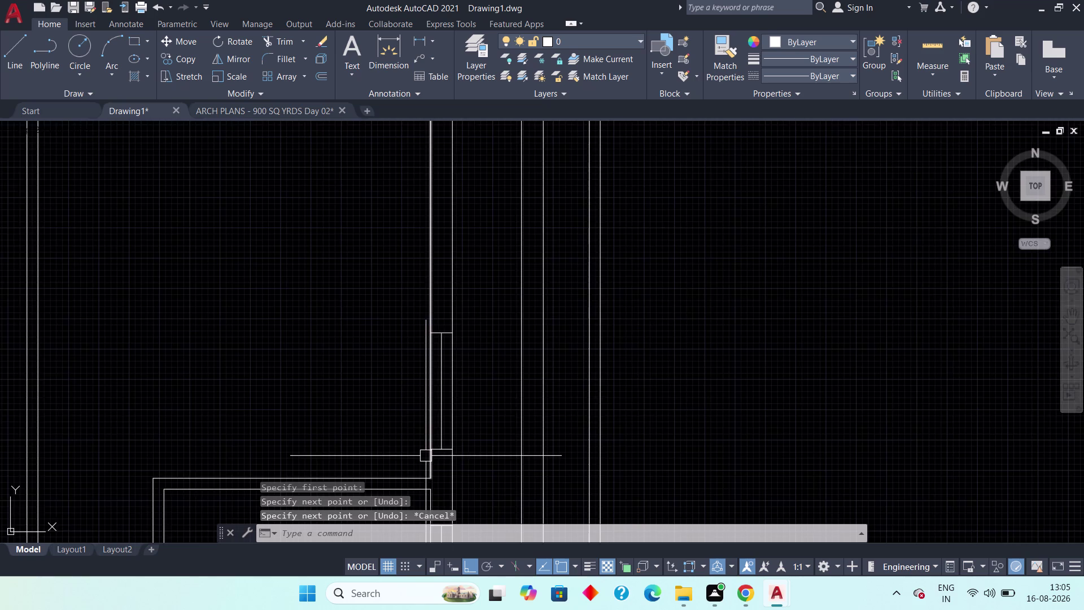
middle_drag(426, 455, 467, 420)
key(Escape)
Start OFFSET with a 1" offset distance.
scroll(up, 3)
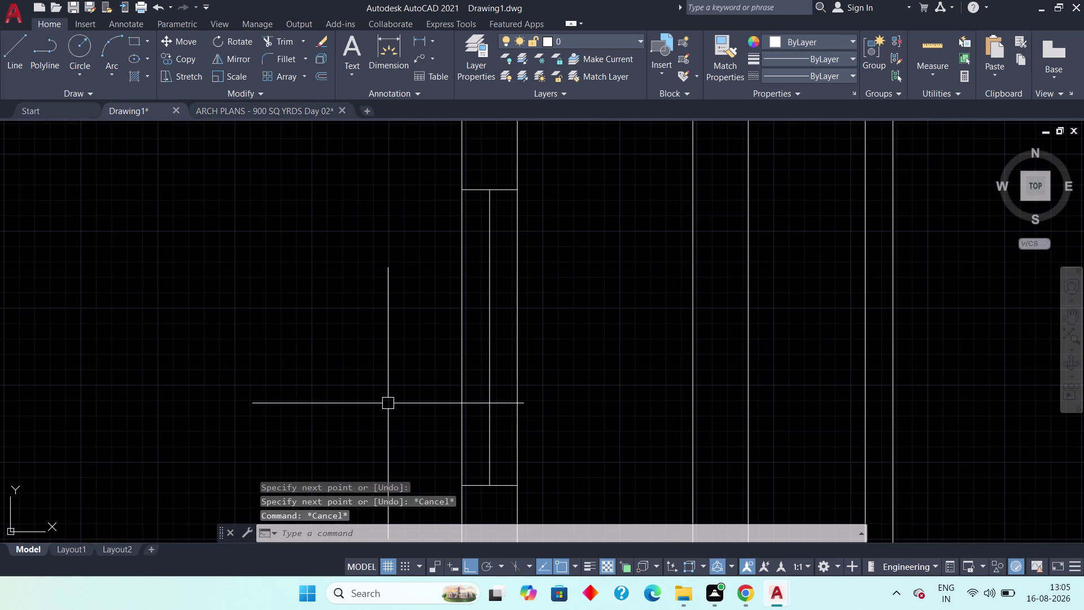
key(o)
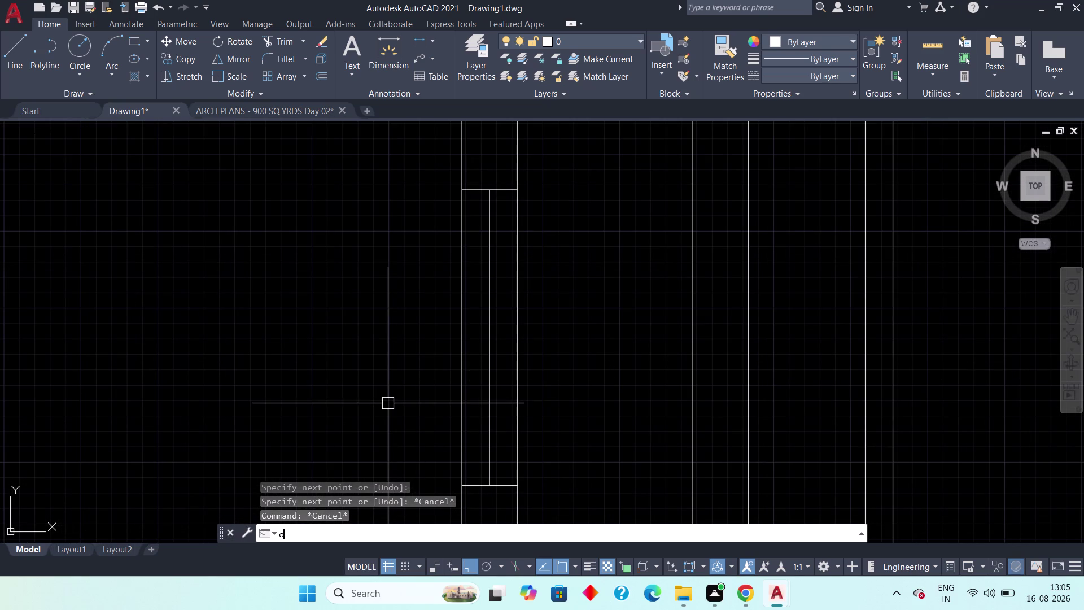
text(ff)
key(space)
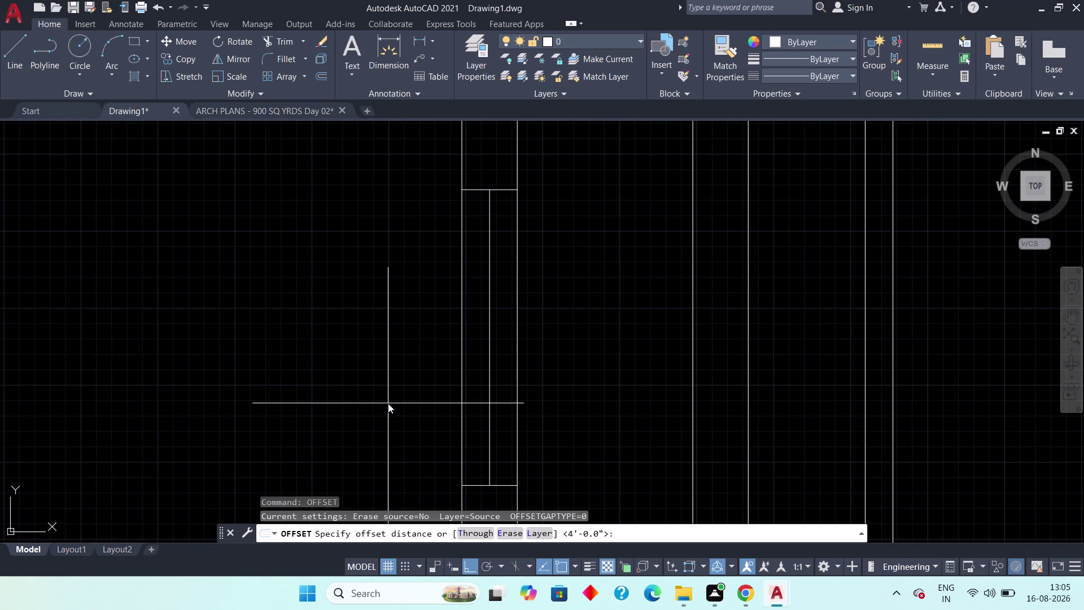
text(1")
key(space)
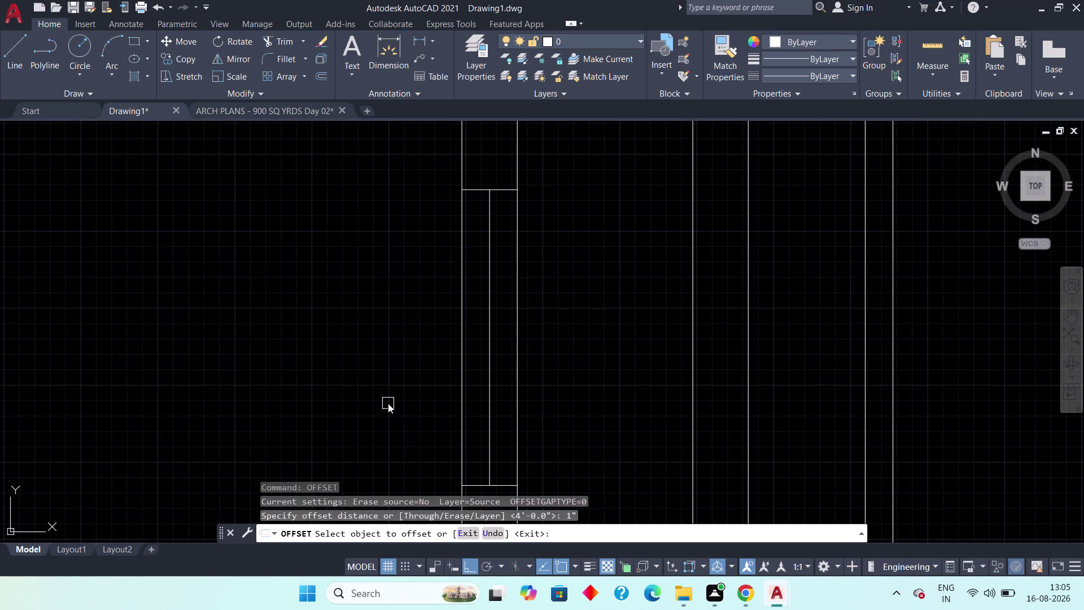
Offset 1" sill lines inside the first two window openings.
drag(493, 393, 501, 391)
click(518, 387)
click(488, 407)
click(482, 409)
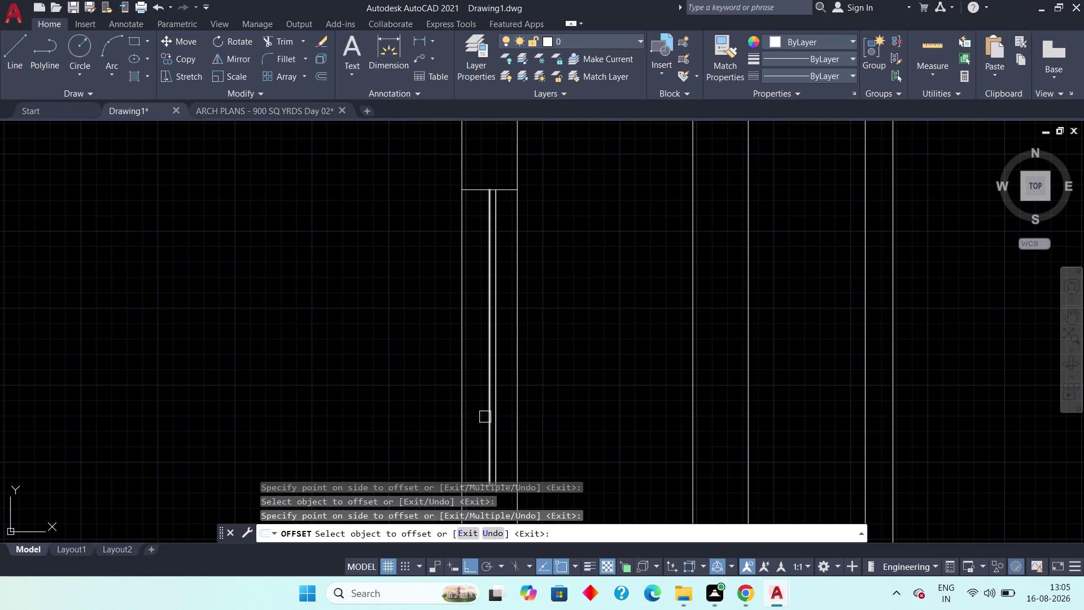
click(485, 417)
click(479, 419)
middle_drag(484, 470, 481, 285)
scroll(down, 3)
middle_drag(488, 351, 483, 267)
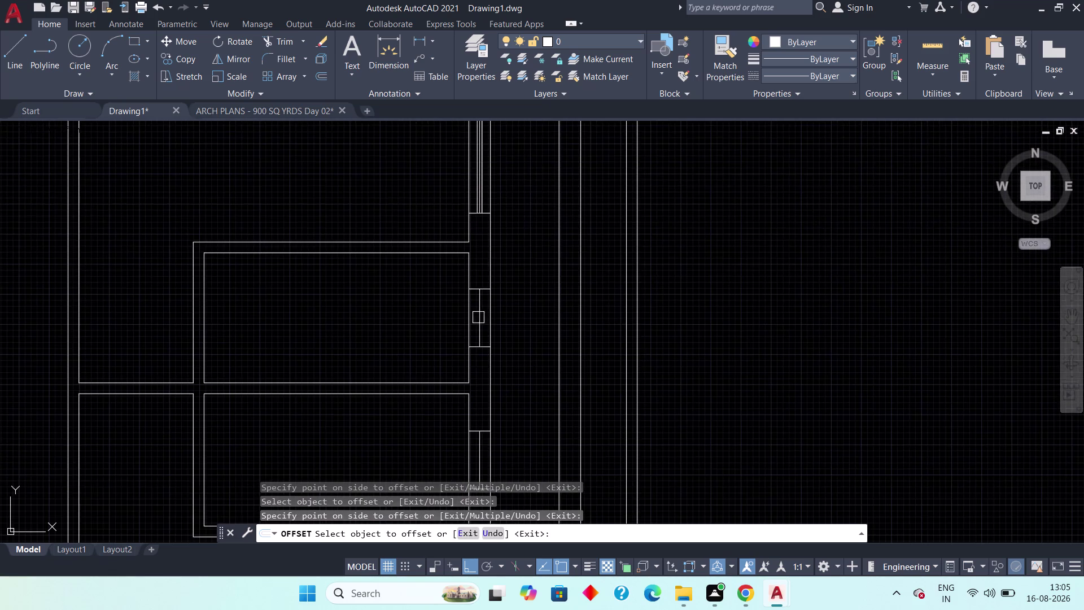
scroll(up, 3)
click(478, 337)
click(487, 335)
drag(473, 345, 469, 346)
click(458, 350)
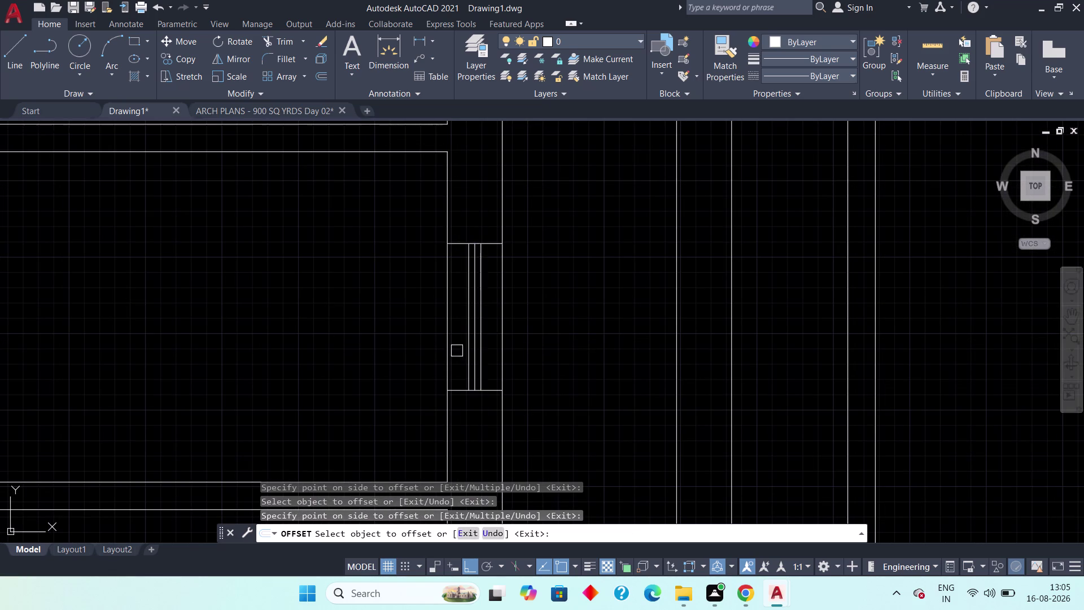
Add paired parallel sill lines inside the next two openings.
scroll(down, 3)
middle_drag(469, 381, 465, 259)
scroll(up, 3)
click(472, 363)
click(491, 354)
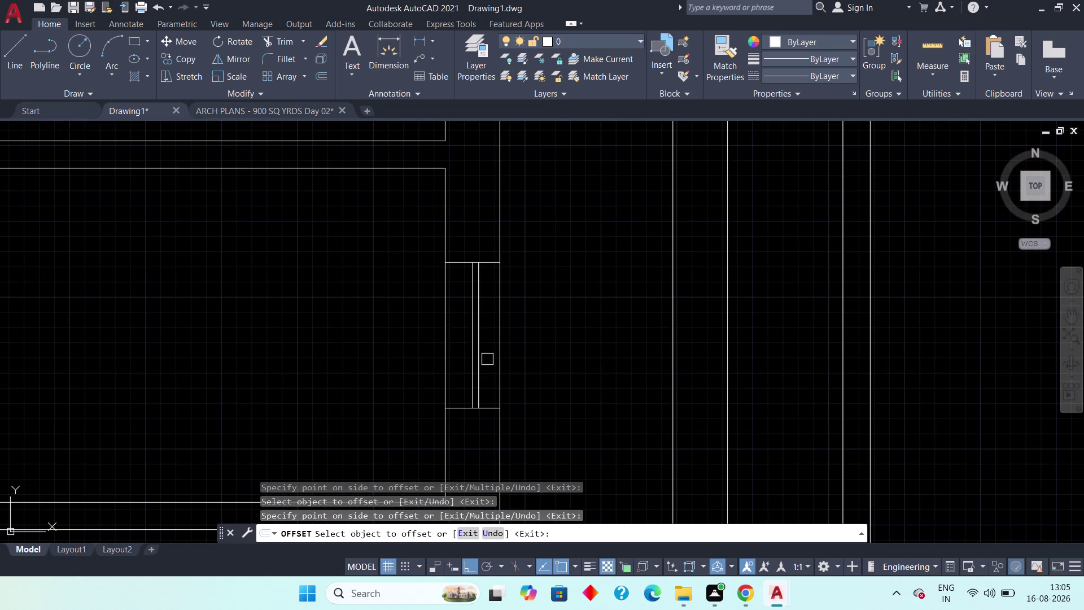
click(472, 371)
click(454, 380)
scroll(down, 3)
middle_drag(456, 375, 455, 295)
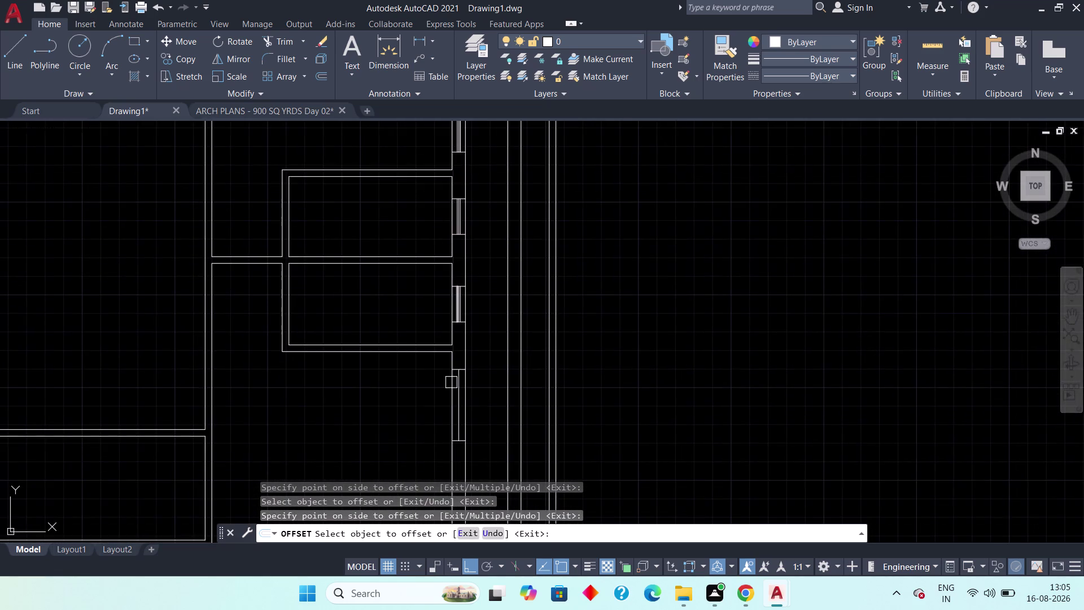
scroll(up, 3)
drag(487, 393, 504, 385)
click(516, 379)
drag(490, 393, 484, 396)
click(475, 396)
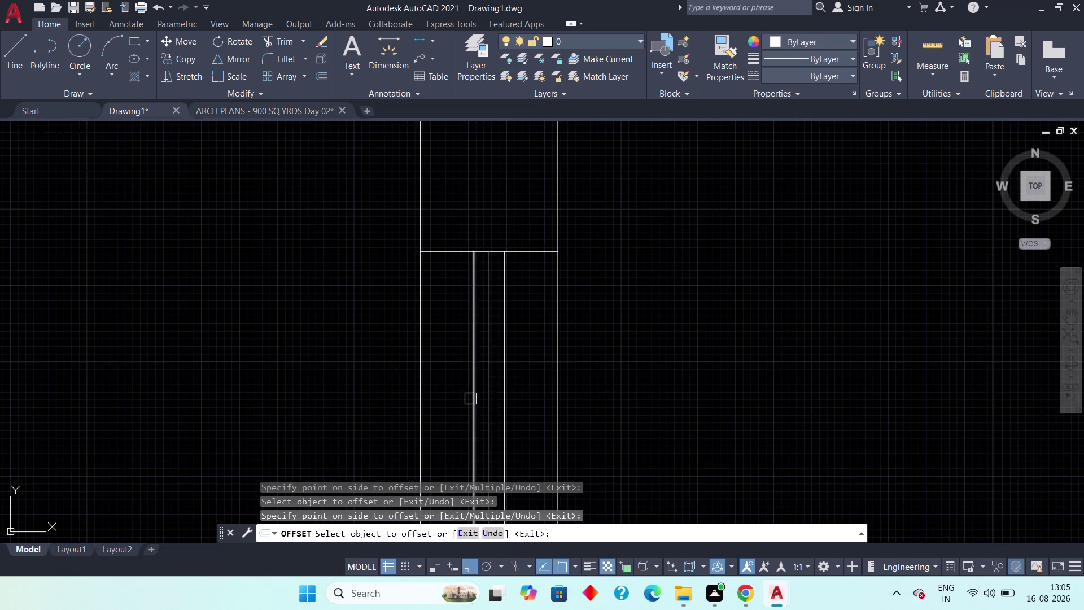
Offset sill lines into the opening in the inner wall.
scroll(down, 3)
scroll(down, 3)
middle_drag(388, 415, 572, 356)
middle_drag(362, 360, 472, 383)
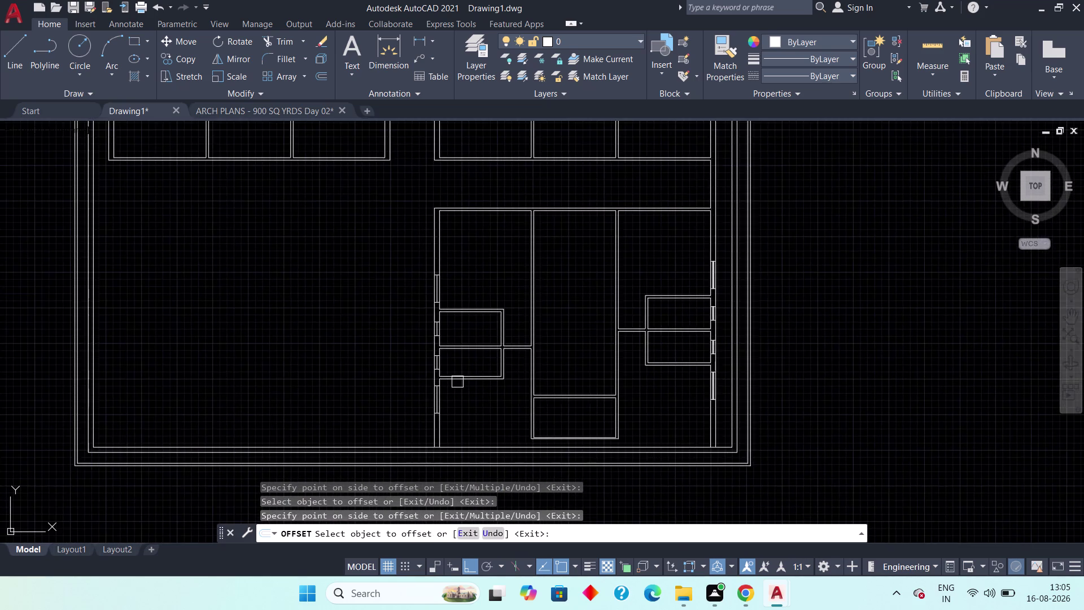
scroll(up, 3)
middle_drag(510, 391, 419, 326)
click(520, 351)
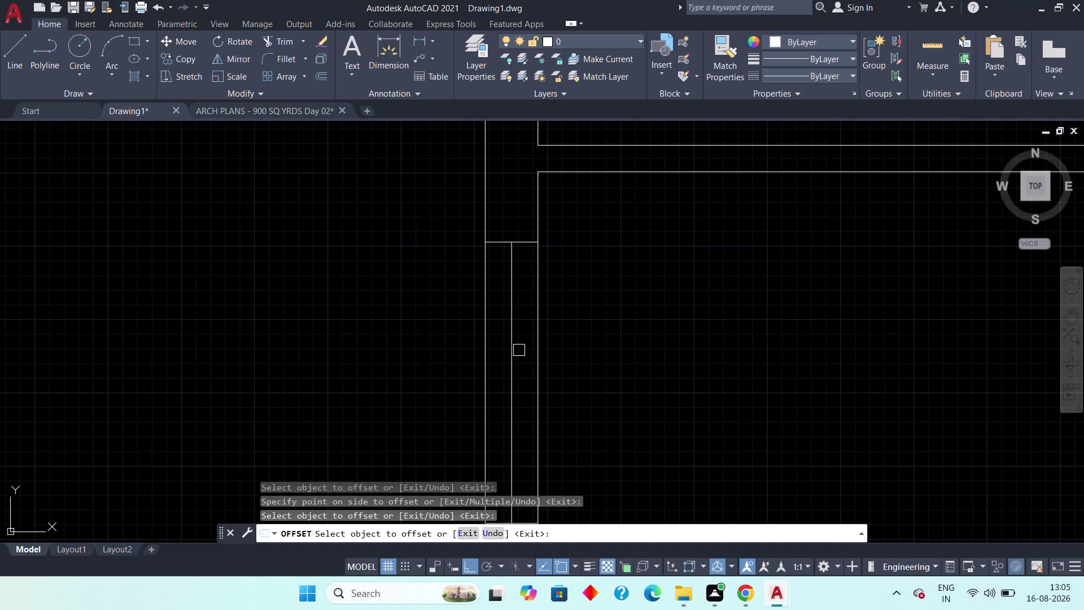
click(509, 355)
click(538, 345)
click(510, 363)
click(503, 366)
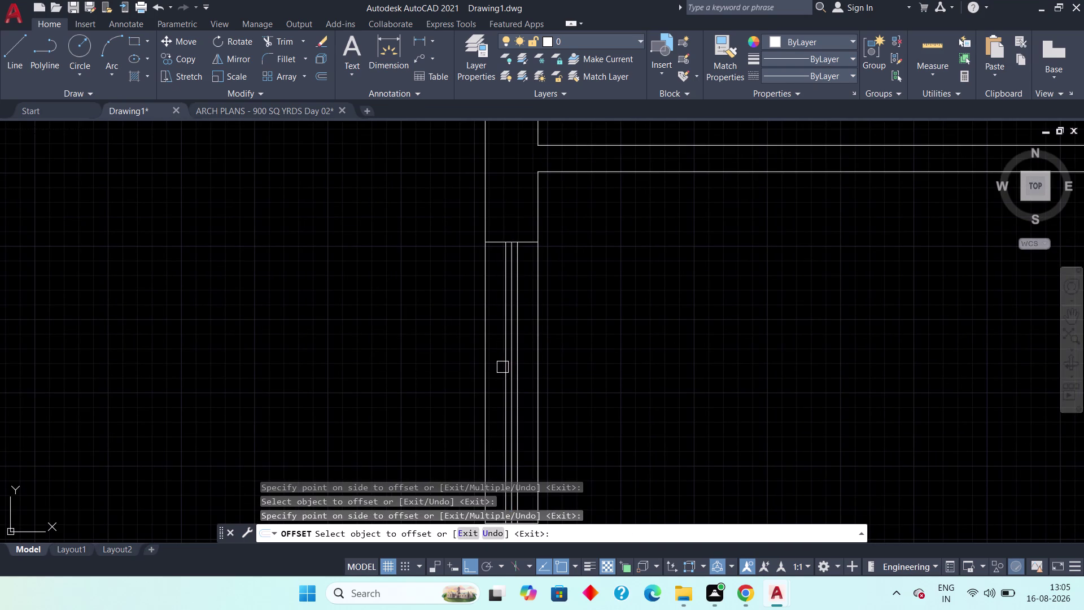
Fill two more window openings with offset sill lines.
scroll(down, 3)
middle_drag(496, 329, 490, 404)
scroll(up, 3)
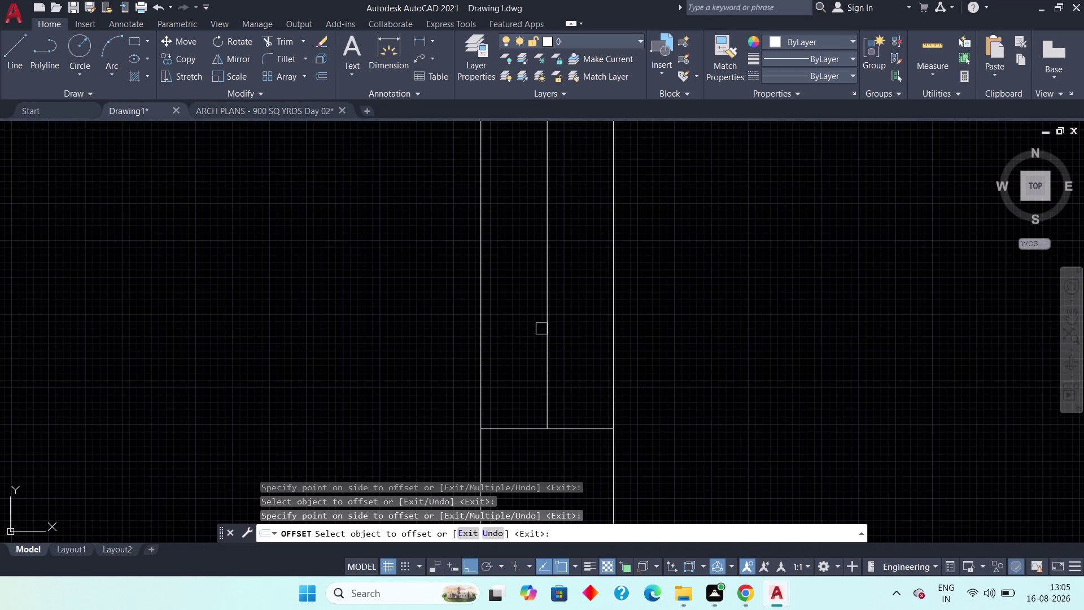
click(547, 325)
click(559, 317)
click(540, 335)
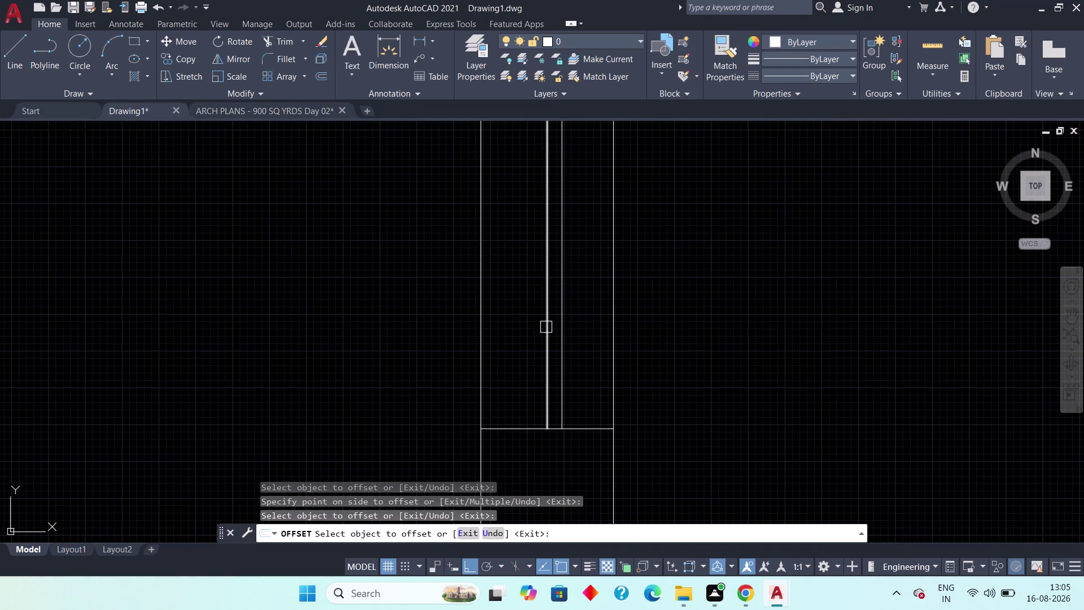
drag(545, 327, 506, 346)
click(502, 346)
scroll(down, 3)
middle_drag(519, 289, 507, 491)
scroll(up, 3)
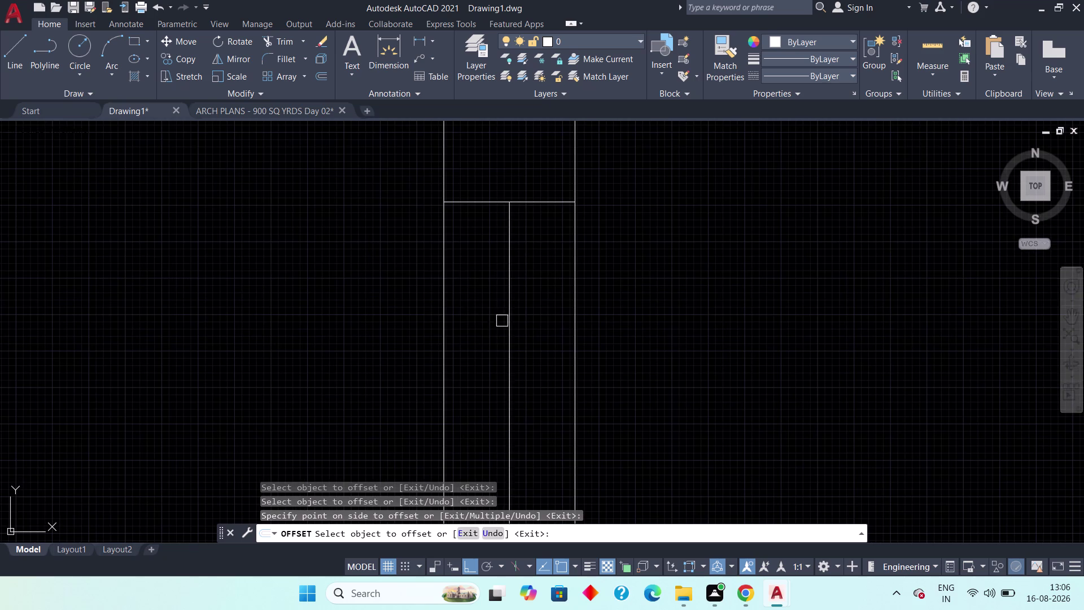
click(512, 323)
click(536, 313)
click(511, 331)
click(495, 338)
Offset sill lines into the last opening and end OFFSET.
scroll(down, 3)
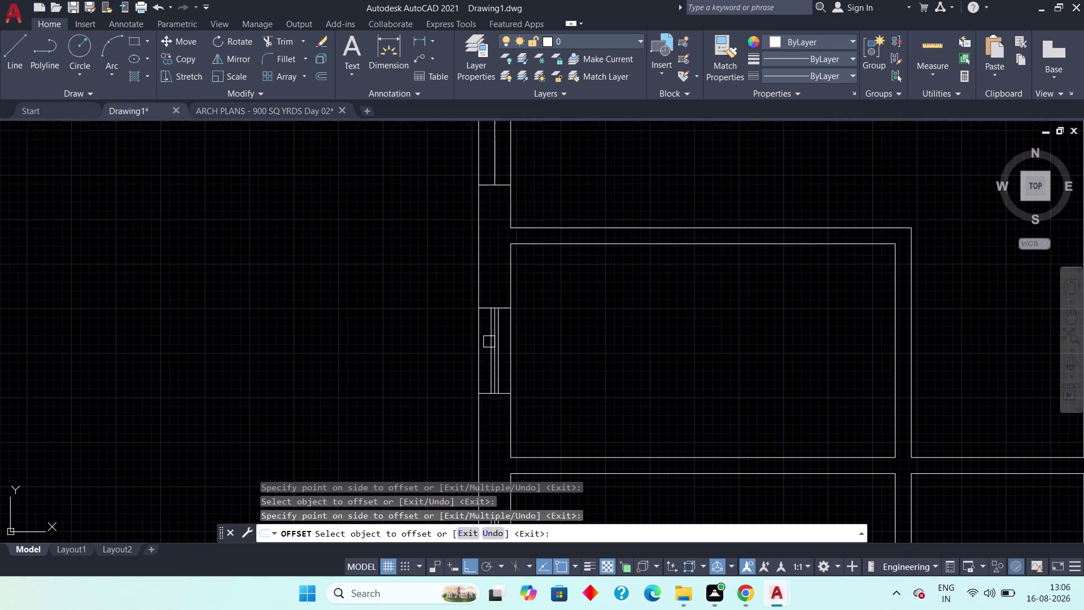
middle_drag(483, 326, 475, 459)
scroll(up, 3)
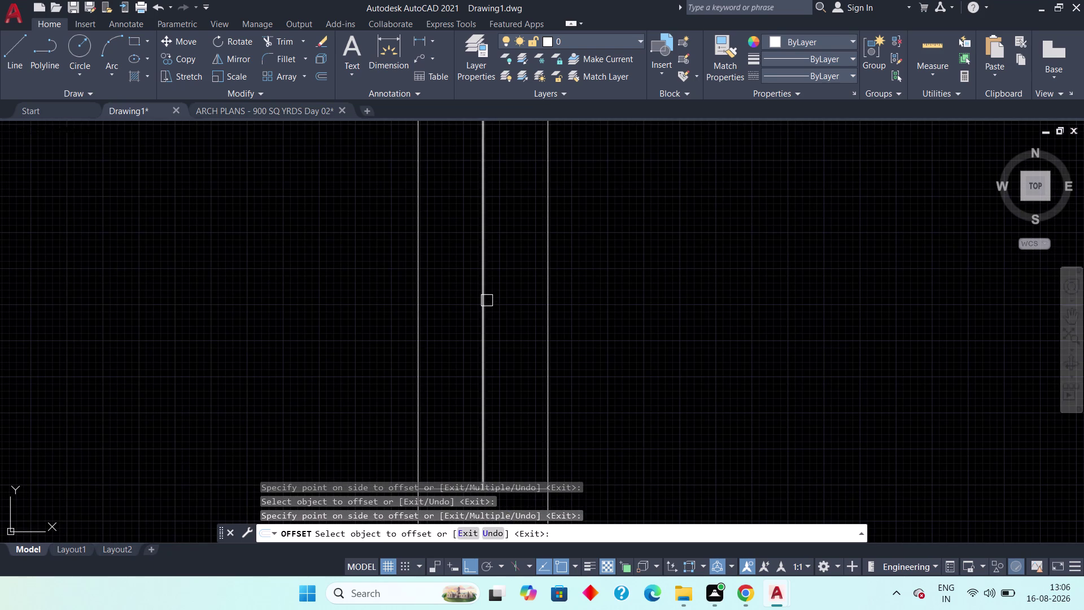
click(487, 302)
click(509, 291)
drag(482, 309, 467, 321)
click(466, 322)
scroll(down, 3)
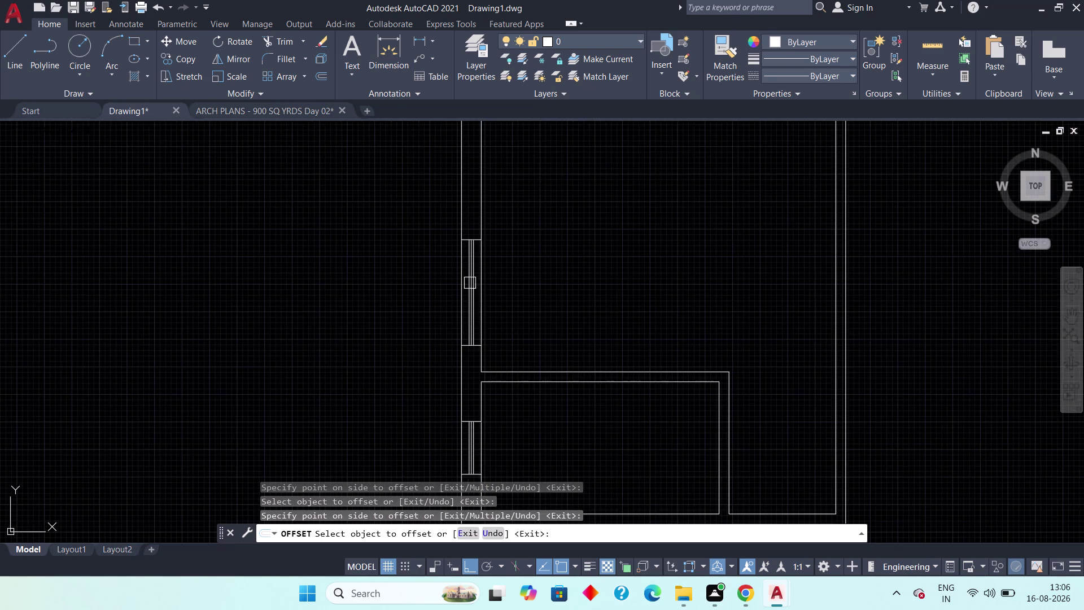
middle_drag(470, 283, 458, 408)
key(Escape)
scroll(up, 3)
Erase the stray overlong lines at the first two openings.
key(Escape)
click(450, 392)
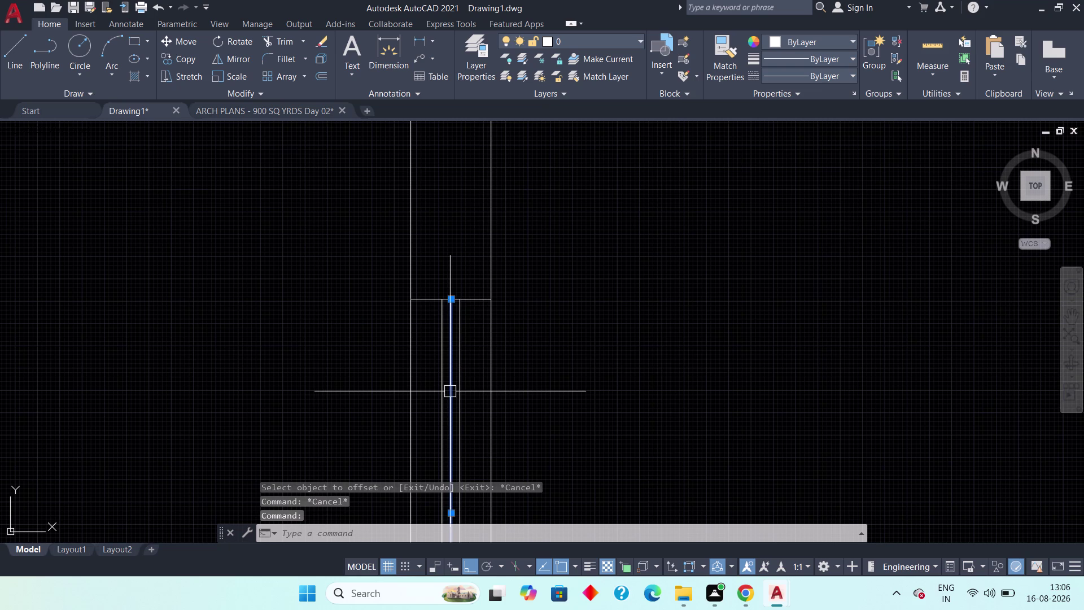
key(Delete)
scroll(down, 3)
middle_drag(428, 402, 410, 216)
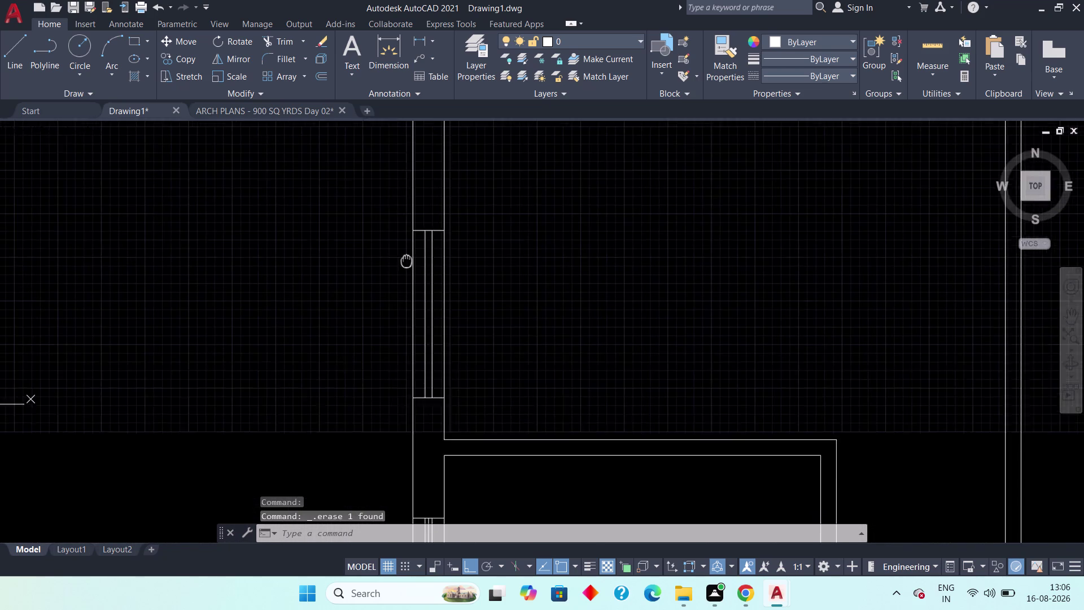
middle_drag(410, 216, 414, 181)
middle_drag(452, 488, 431, 392)
scroll(up, 3)
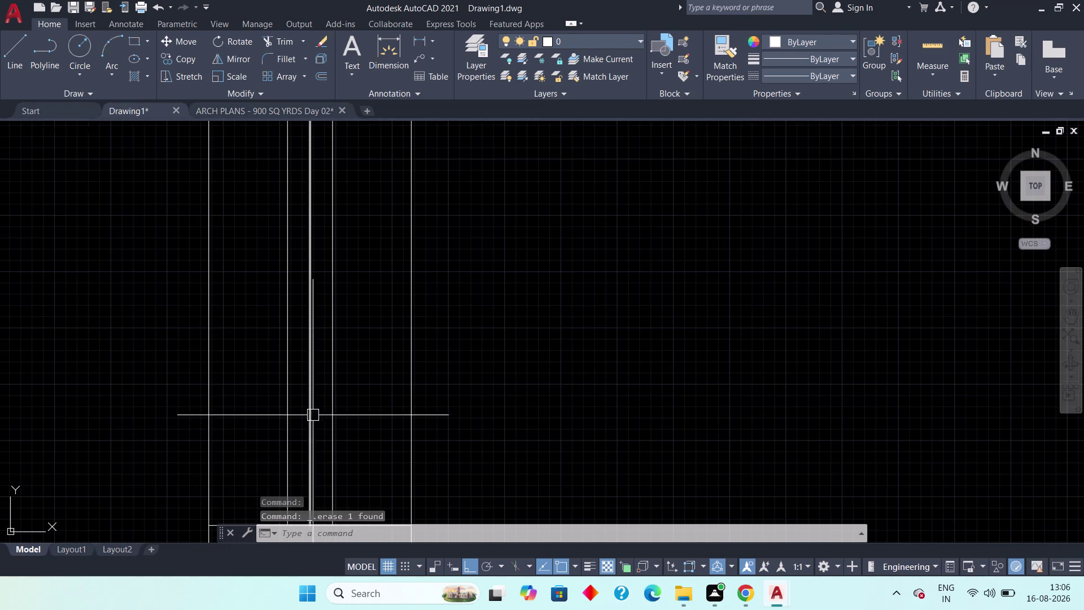
click(312, 414)
key(Delete)
Delete the stray lines at two more window openings.
scroll(down, 3)
middle_drag(445, 435, 443, 208)
middle_drag(375, 468, 377, 456)
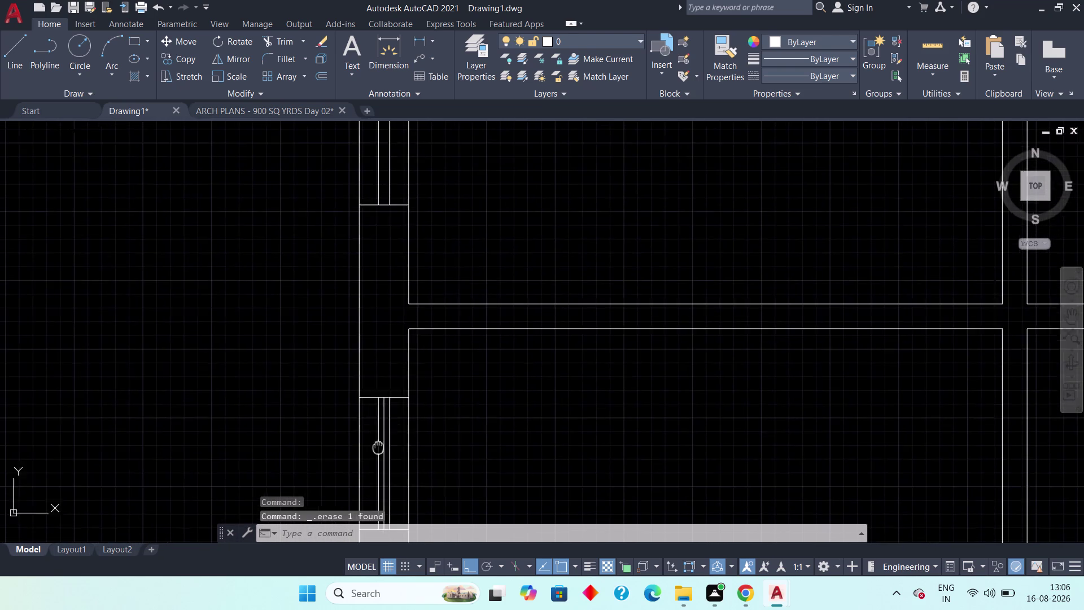
middle_drag(377, 457, 391, 334)
scroll(up, 3)
click(395, 363)
key(Delete)
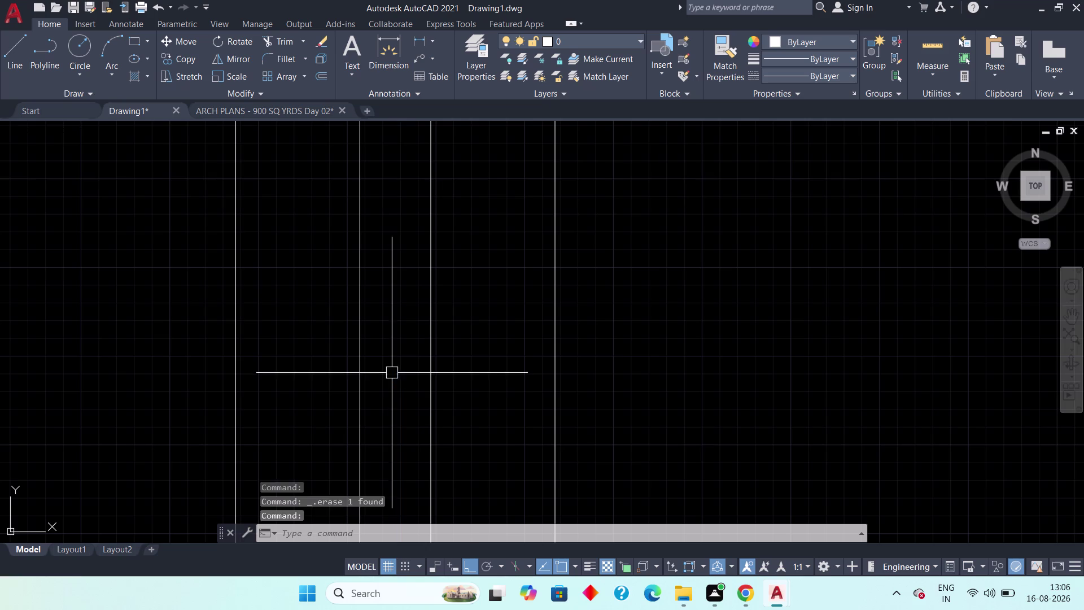
scroll(down, 3)
middle_drag(382, 422, 367, 133)
middle_drag(373, 401, 363, 261)
scroll(up, 3)
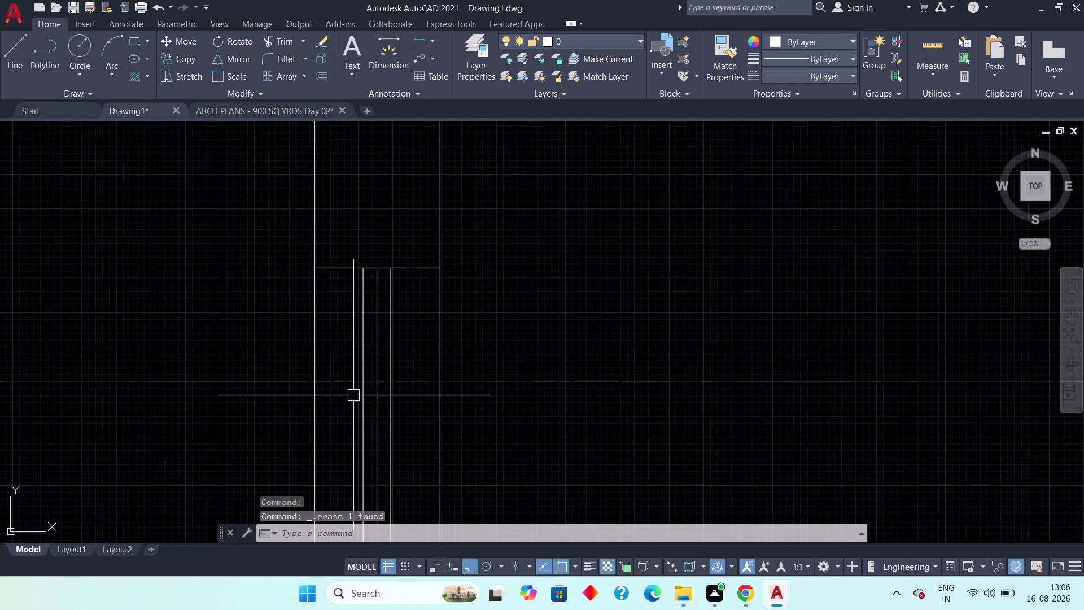
scroll(up, 3)
click(410, 389)
key(Delete)
Erase the stray line at the opening on the right wall.
scroll(down, 3)
scroll(down, 3)
middle_drag(569, 392, 430, 271)
scroll(down, 3)
middle_drag(524, 283, 252, 328)
middle_drag(475, 369, 427, 397)
middle_drag(444, 363, 426, 414)
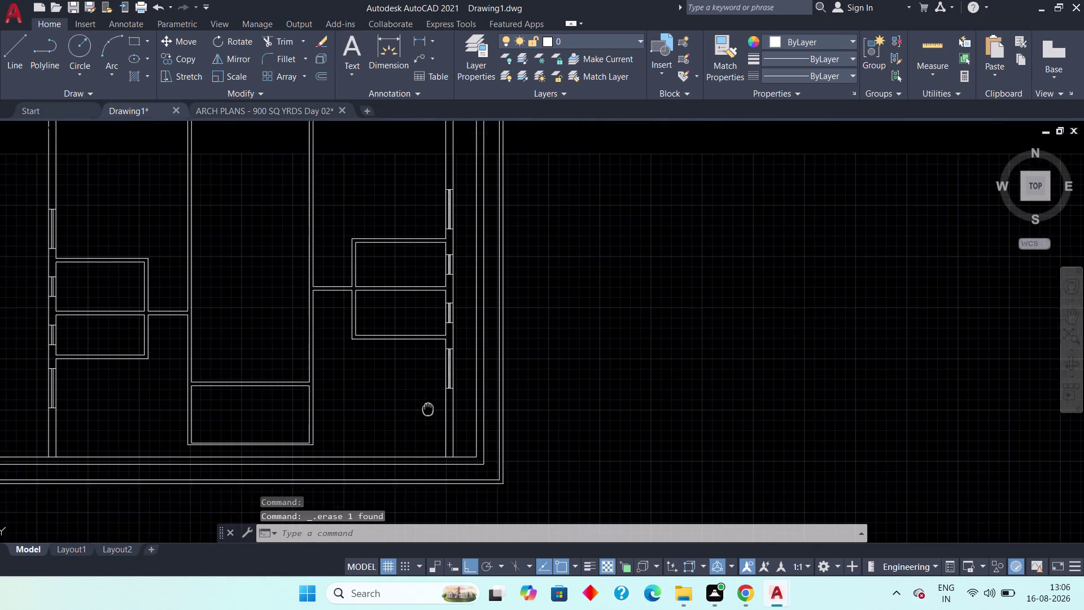
middle_drag(425, 414, 423, 420)
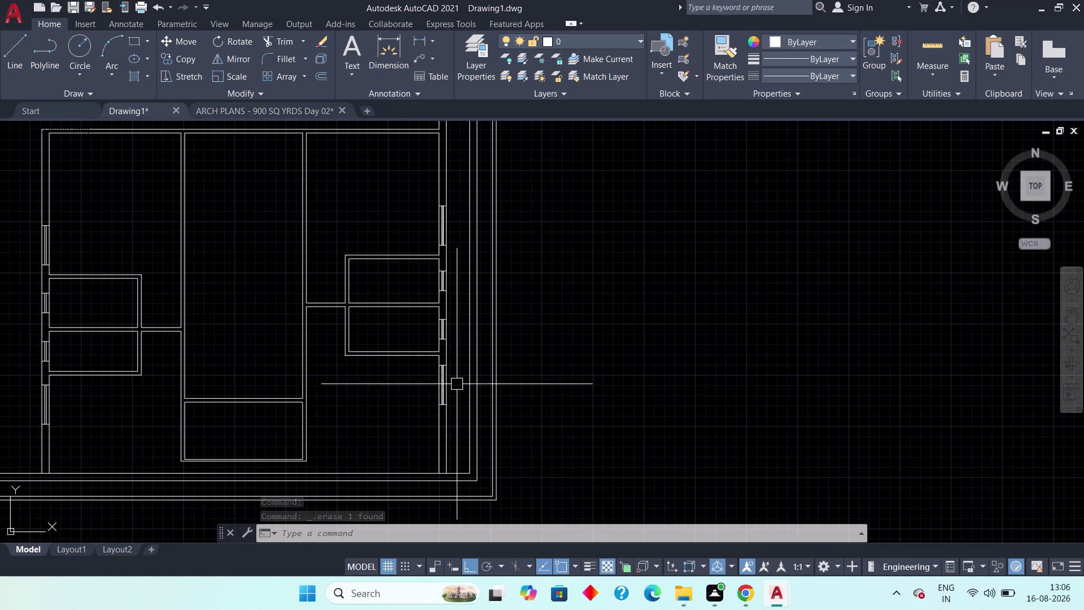
scroll(up, 3)
middle_drag(453, 380, 598, 373)
scroll(up, 3)
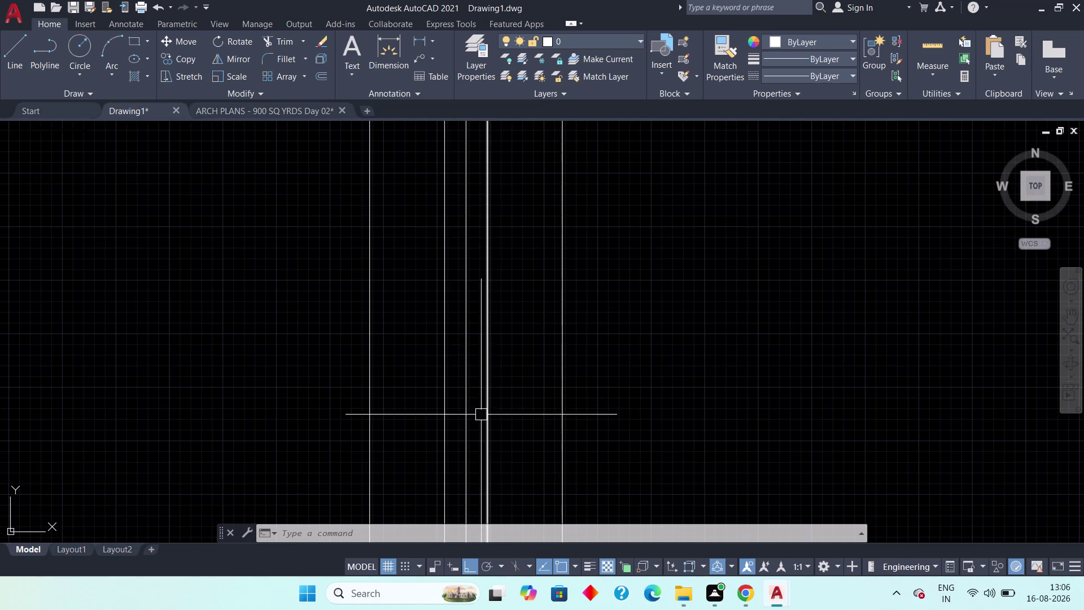
click(468, 424)
key(Delete)
Remove two stray lines at the next opening.
scroll(down, 3)
middle_drag(517, 337, 545, 536)
scroll(down, 3)
middle_drag(508, 374, 521, 499)
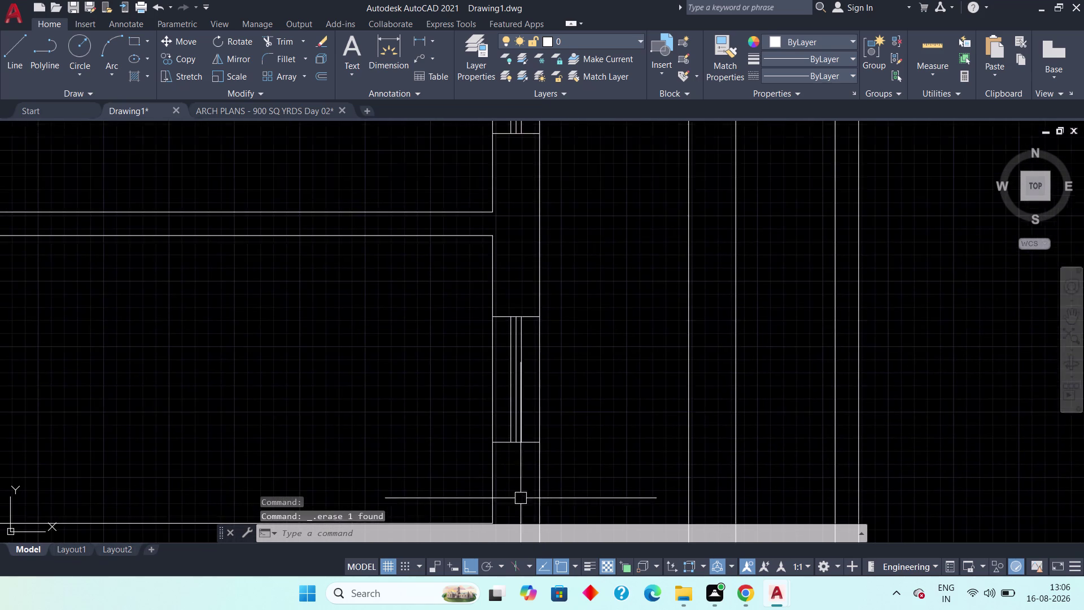
scroll(up, 3)
click(573, 399)
key(Delete)
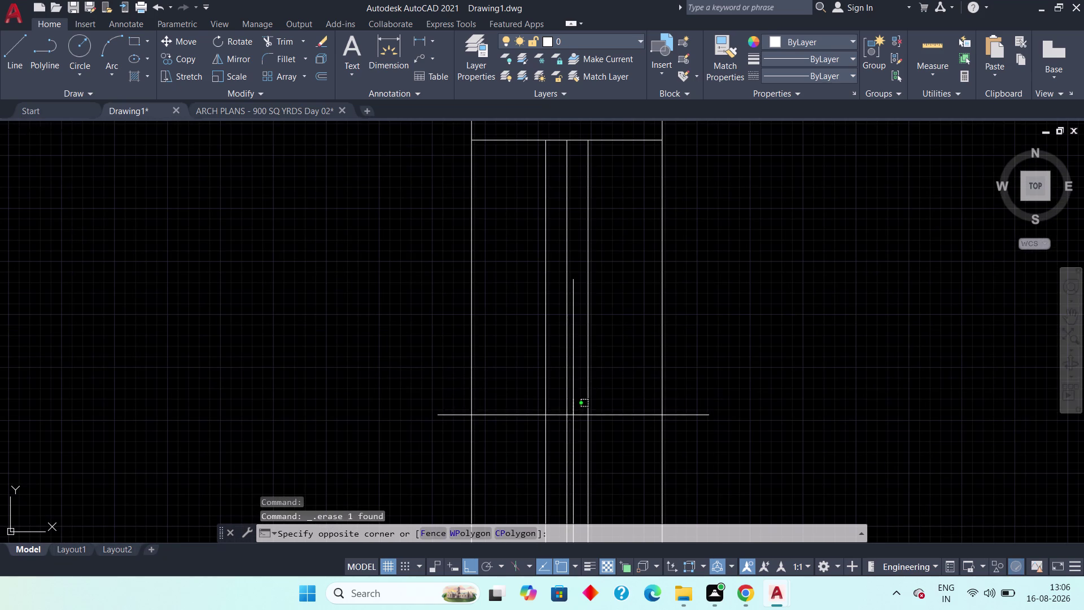
click(567, 421)
key(Delete)
Erase the stray lines at two further openings.
scroll(down, 3)
middle_drag(588, 353, 592, 609)
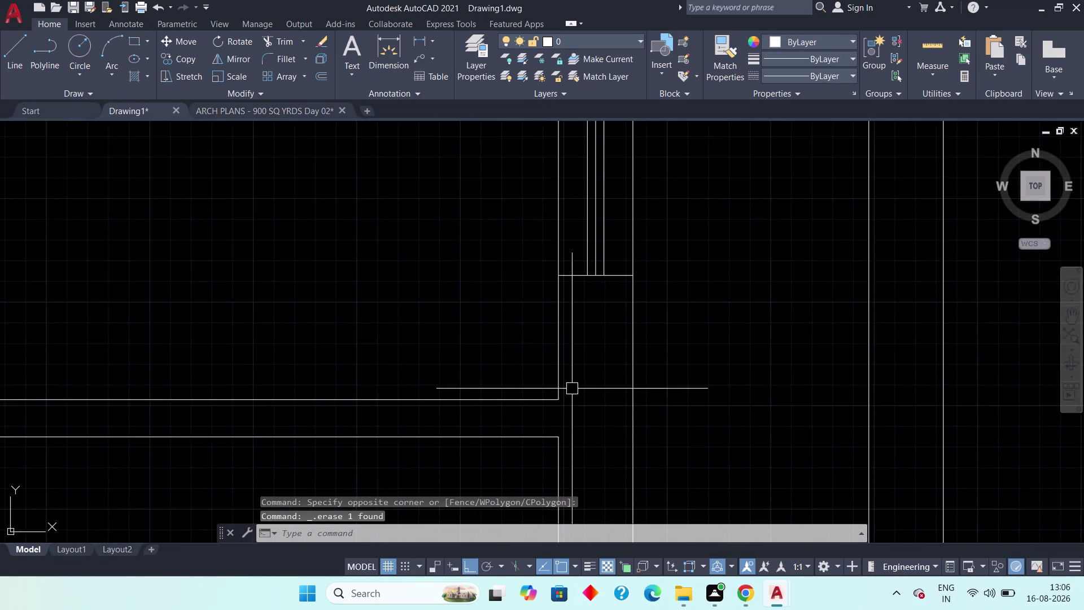
scroll(down, 3)
middle_drag(576, 387, 575, 604)
scroll(up, 3)
click(630, 432)
key(Delete)
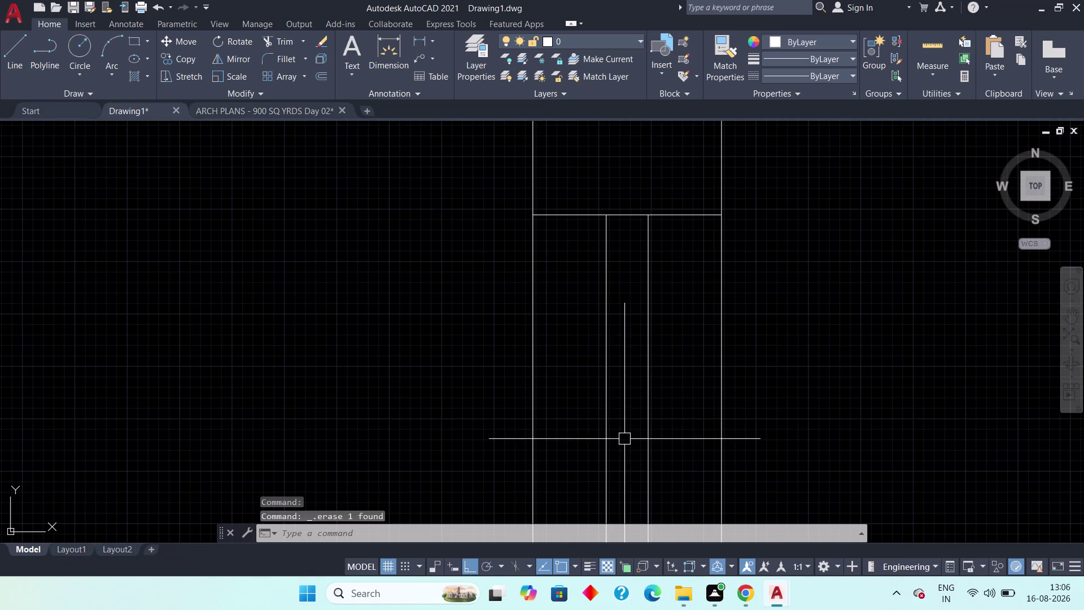
scroll(down, 3)
middle_drag(595, 407, 427, 609)
scroll(up, 3)
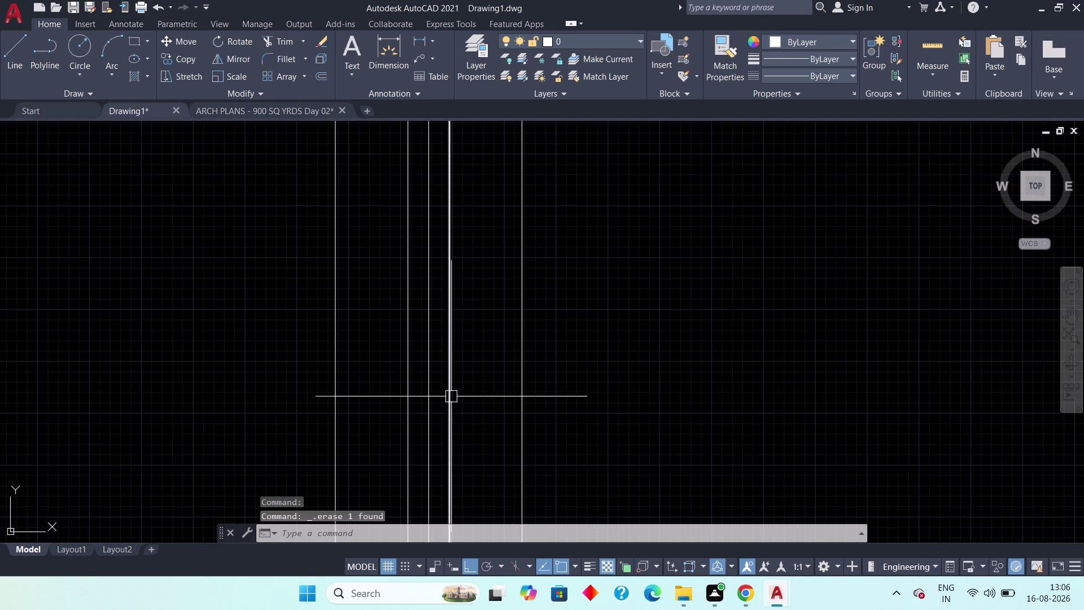
click(431, 421)
key(Delete)
Zoom out to show the complete floor plan.
scroll(down, 3)
scroll(down, 3)
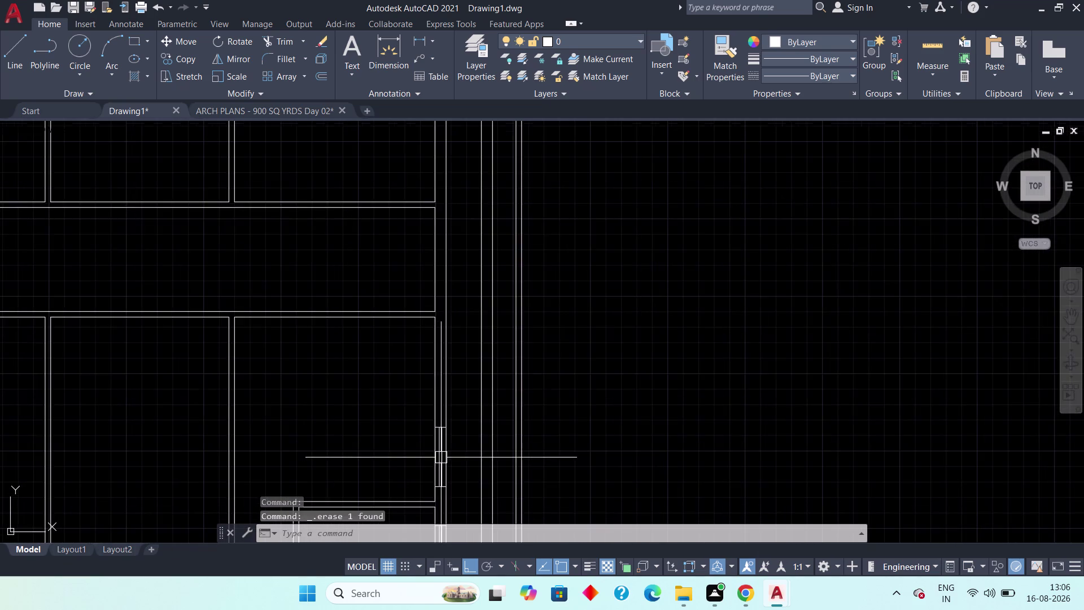
middle_drag(444, 444, 519, 454)
scroll(down, 3)
scroll(down, 3)
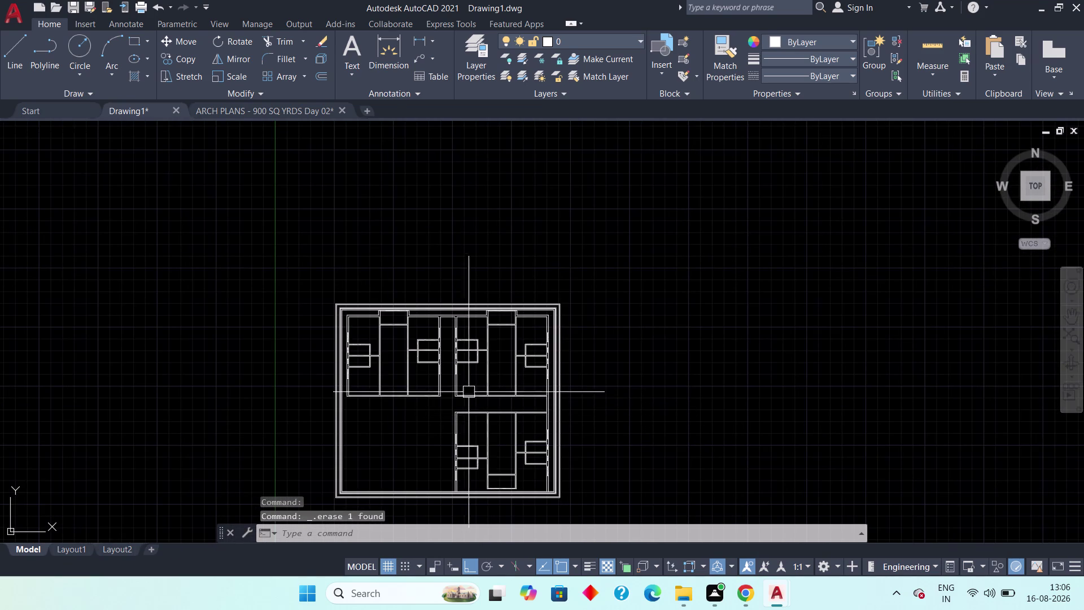
middle_drag(445, 417, 577, 430)
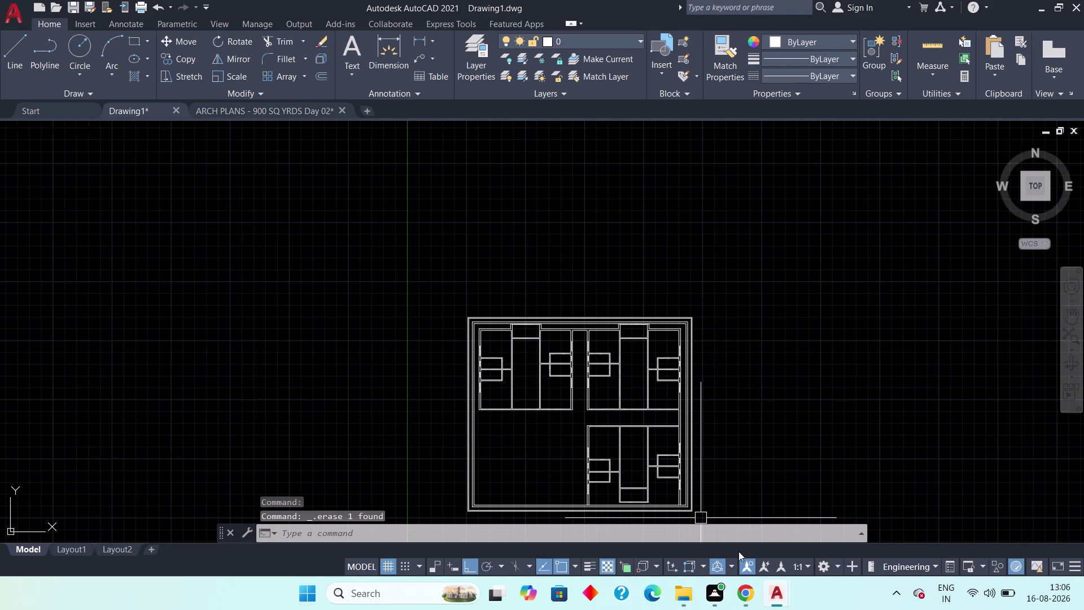